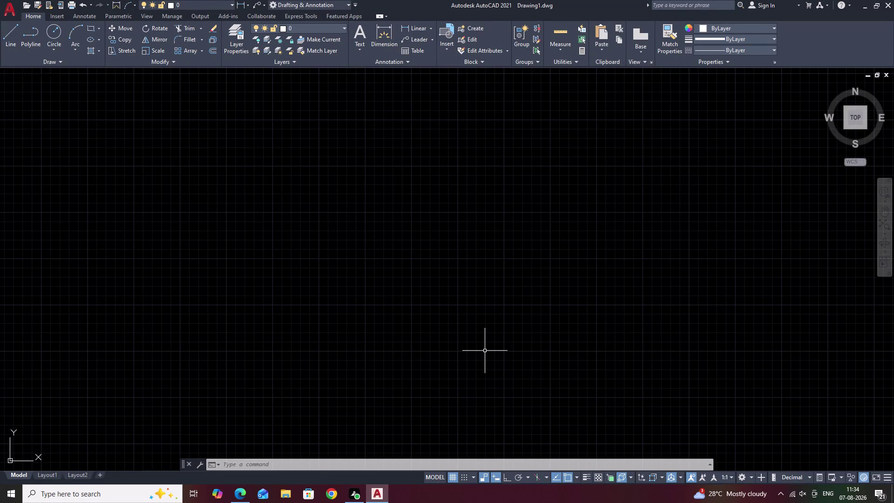
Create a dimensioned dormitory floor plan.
In Drawing Units, set Length Type to Decimal with precision 0, after briefly trying Engineering.
text(UN)
key(space)
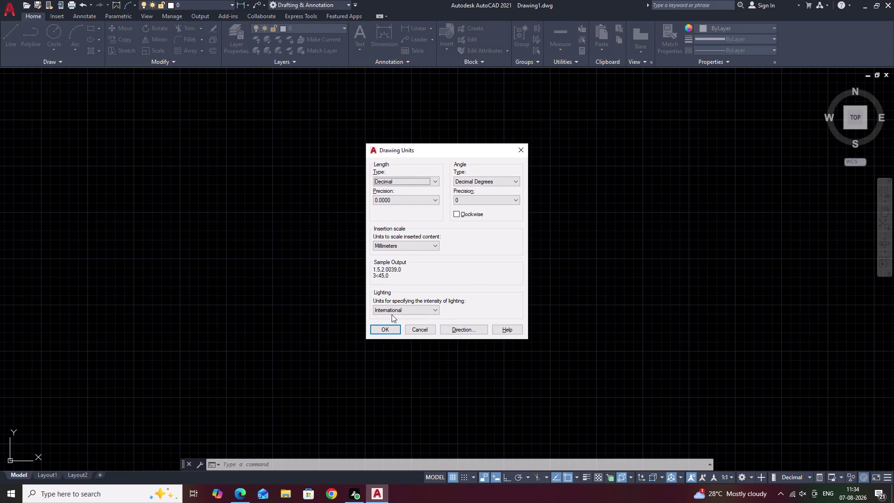
click(426, 200)
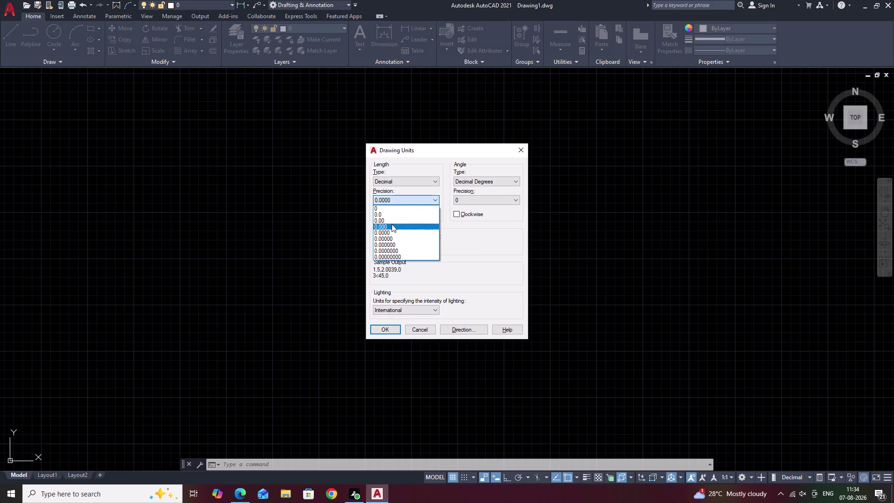
click(386, 184)
click(390, 184)
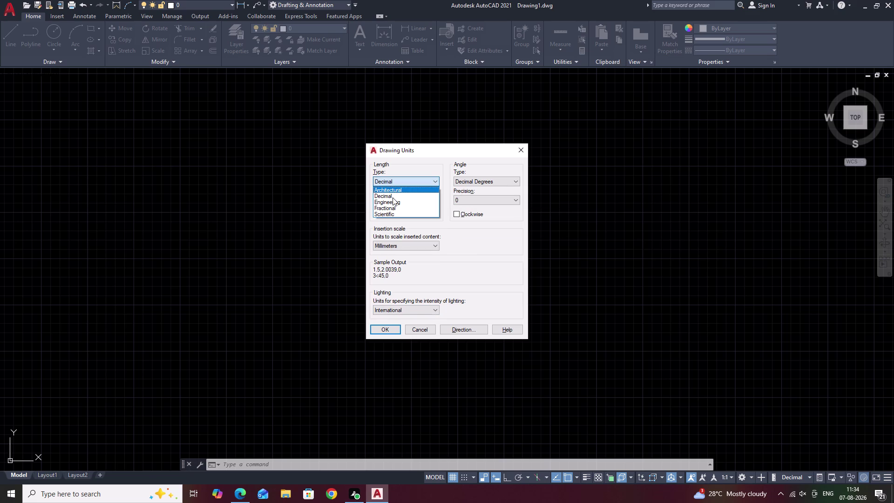
click(393, 203)
click(394, 201)
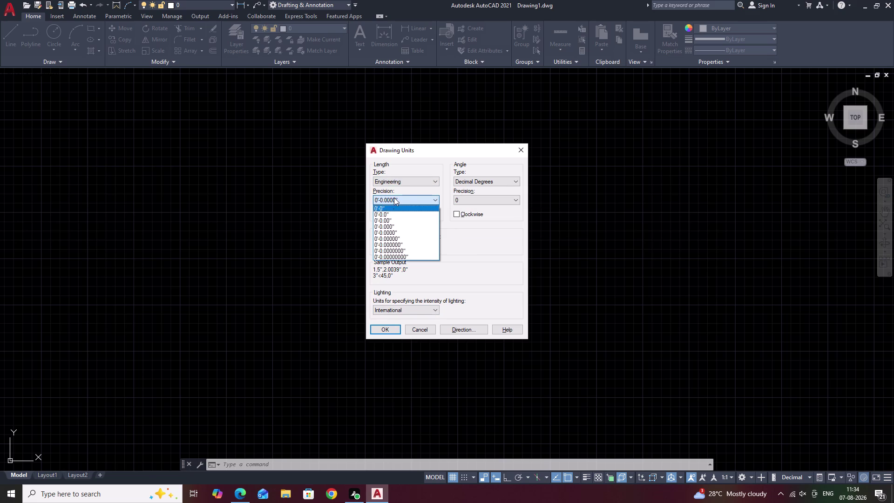
click(398, 182)
click(399, 183)
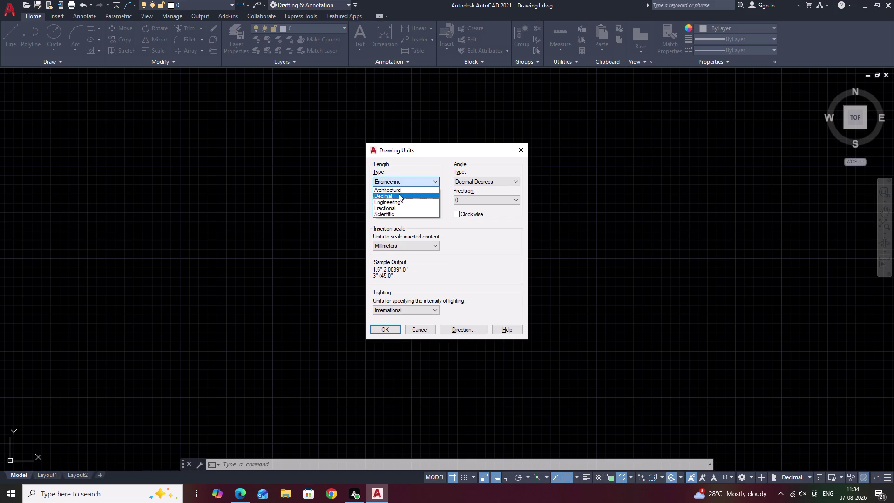
click(398, 194)
click(398, 200)
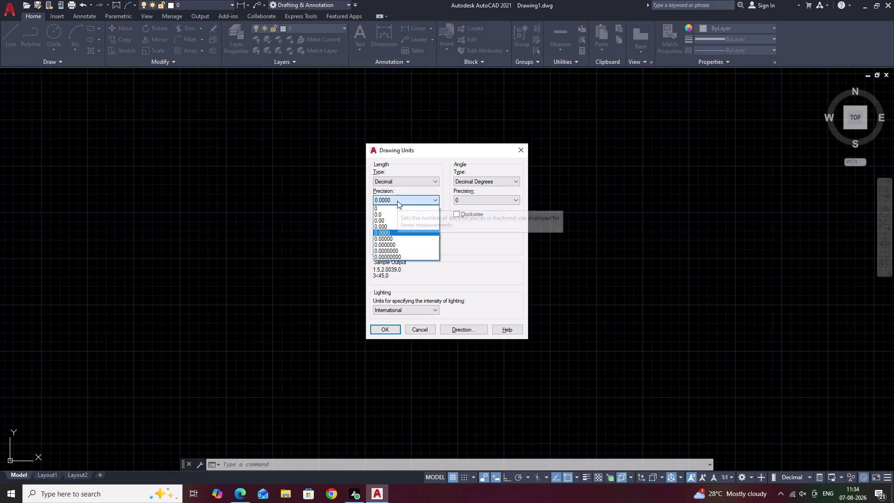
click(413, 206)
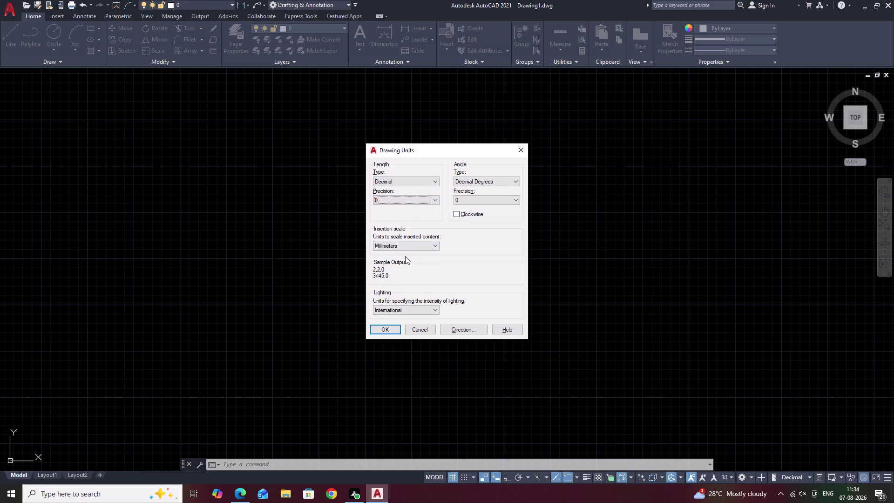
click(392, 327)
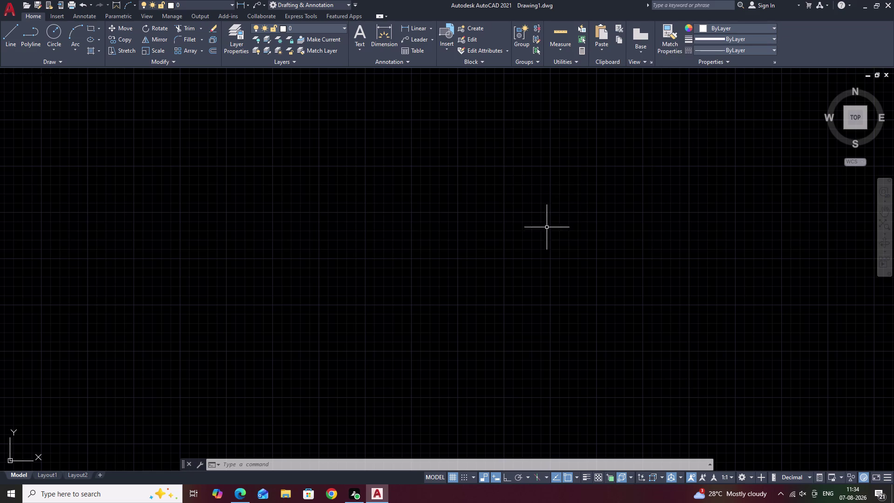
Modify the ISO-25 dimension style, setting primary units precision to 0.
text(D)
key(space)
click(538, 224)
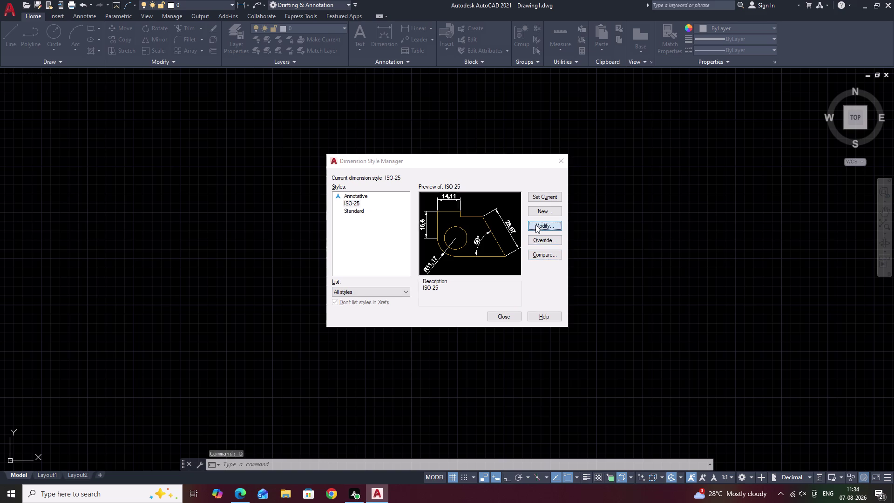
click(389, 176)
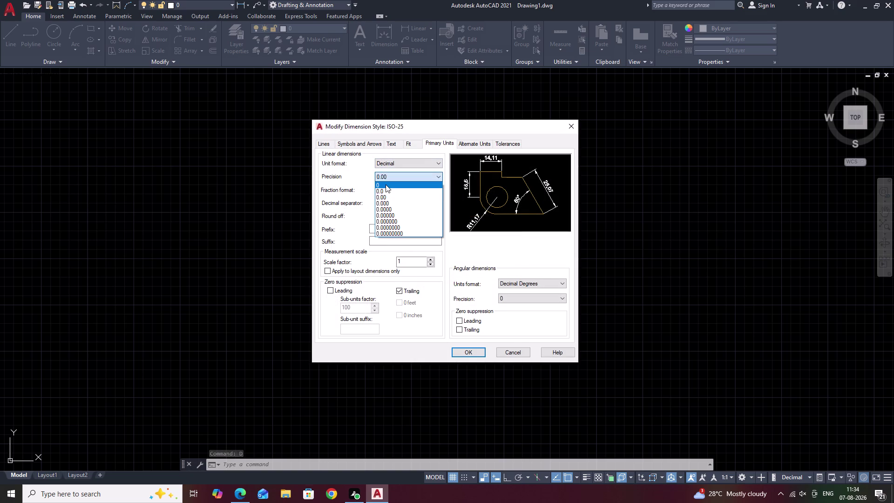
click(386, 185)
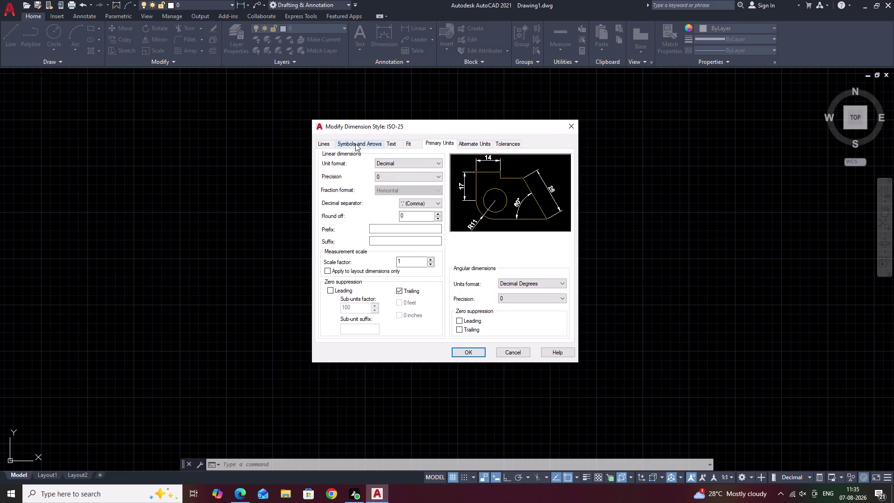
Set the ISO-25 arrow size to 10.
click(355, 143)
drag(343, 233, 305, 237)
drag(347, 238, 321, 241)
key(BackSpace)
text(1)
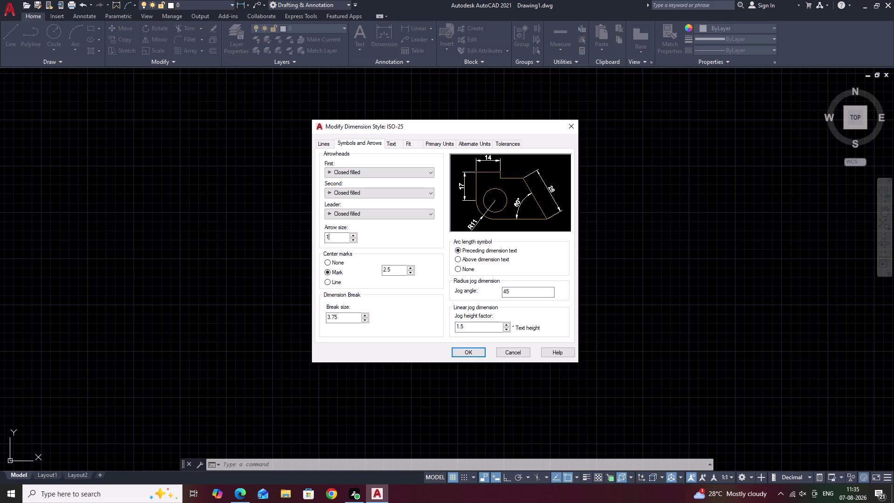
text(0)
Set the text height to 10, confirm, and close the Dimension Style Manager.
click(402, 145)
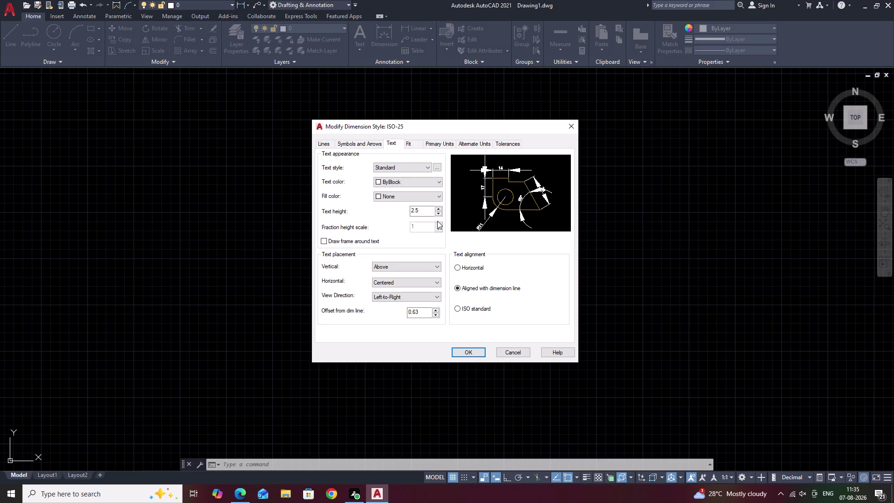
drag(431, 215, 426, 211)
drag(421, 209, 405, 211)
key(BackSpace)
text(10)
click(466, 351)
click(502, 319)
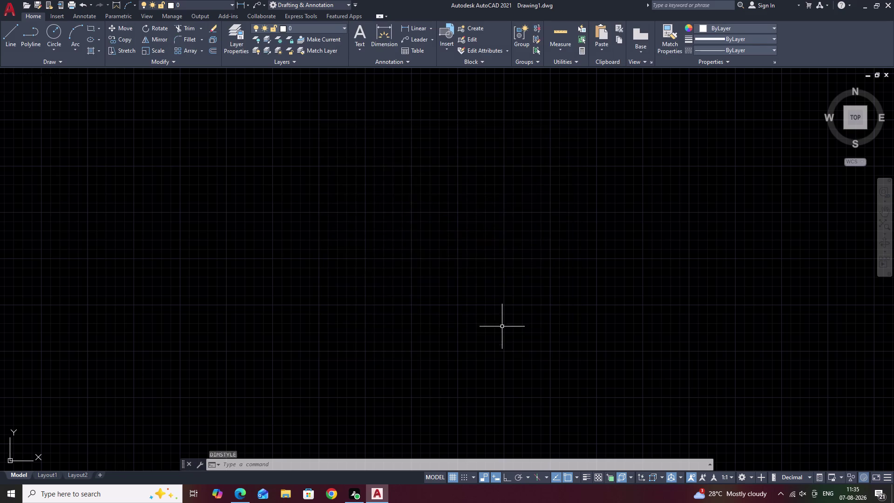
Draw a 15720-long horizontal line with Ortho on (F8).
scroll(down, 3)
middle_drag(437, 331, 573, 356)
middle_drag(578, 337, 382, 358)
middle_drag(663, 322, 478, 325)
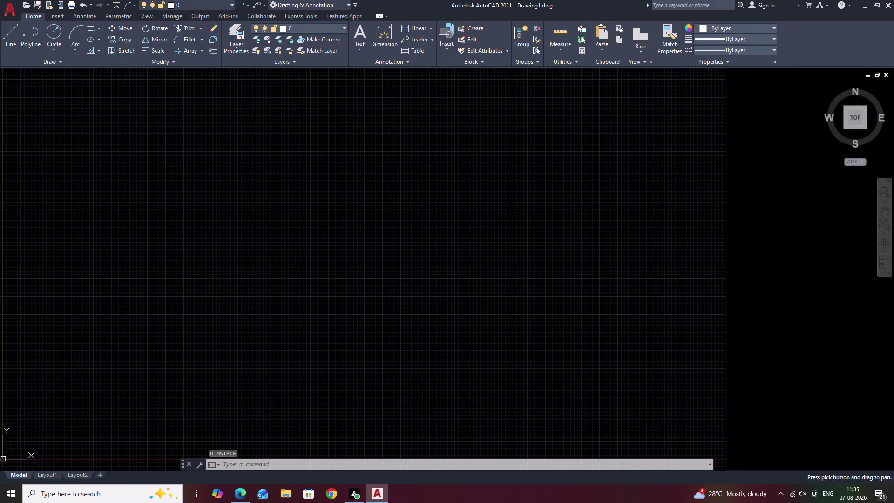
text(L)
key(space)
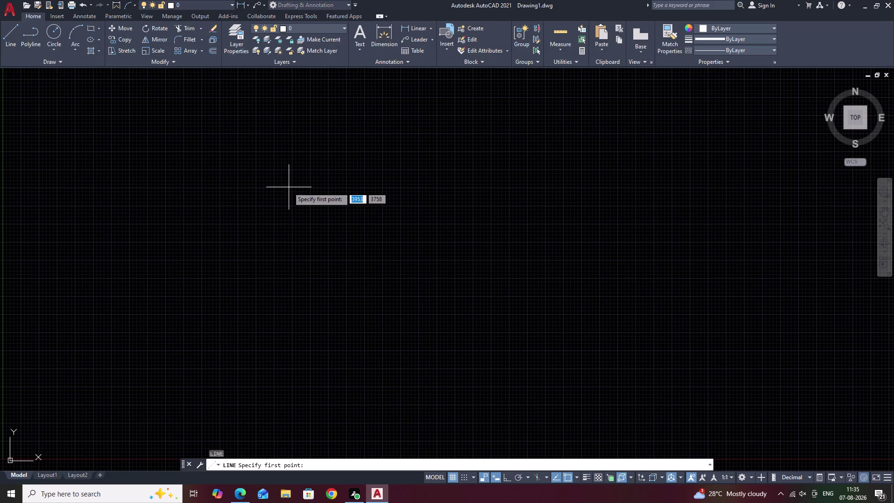
click(292, 169)
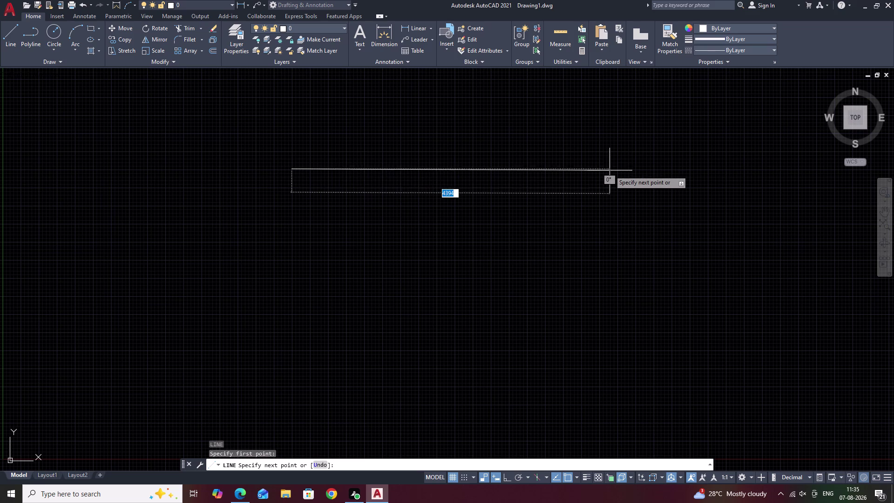
key(F8)
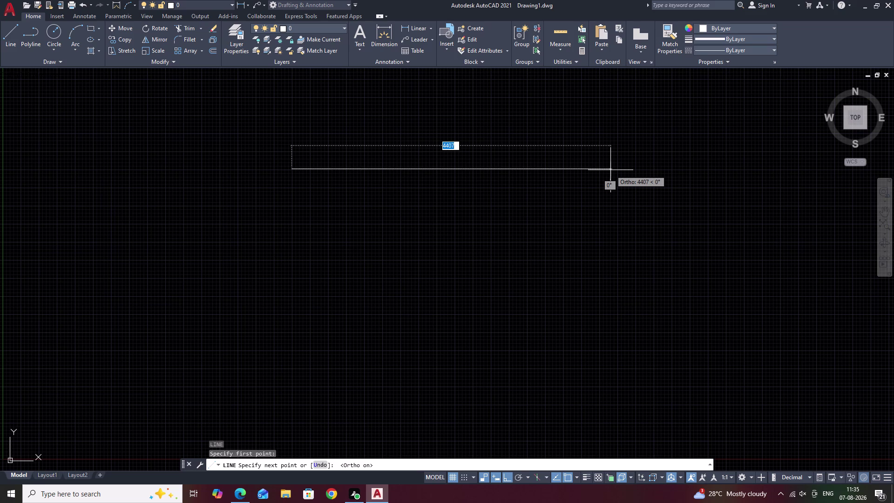
key(1)
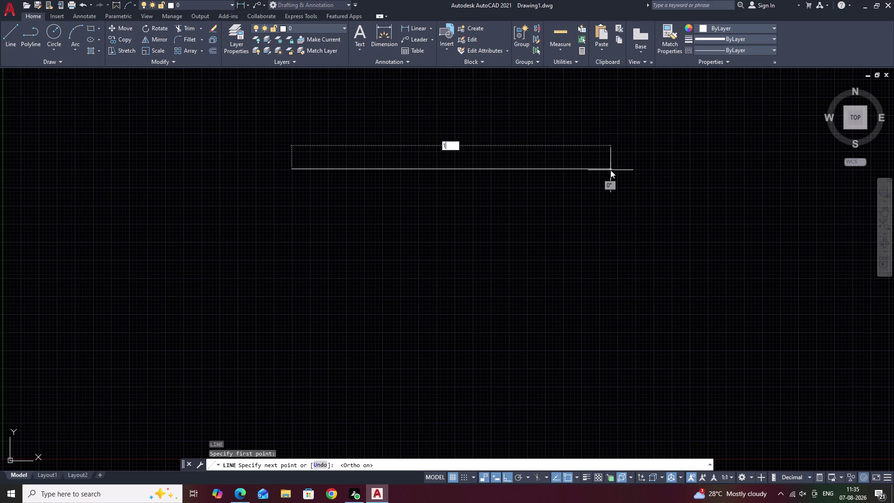
text(57)
text(20)
key(space)
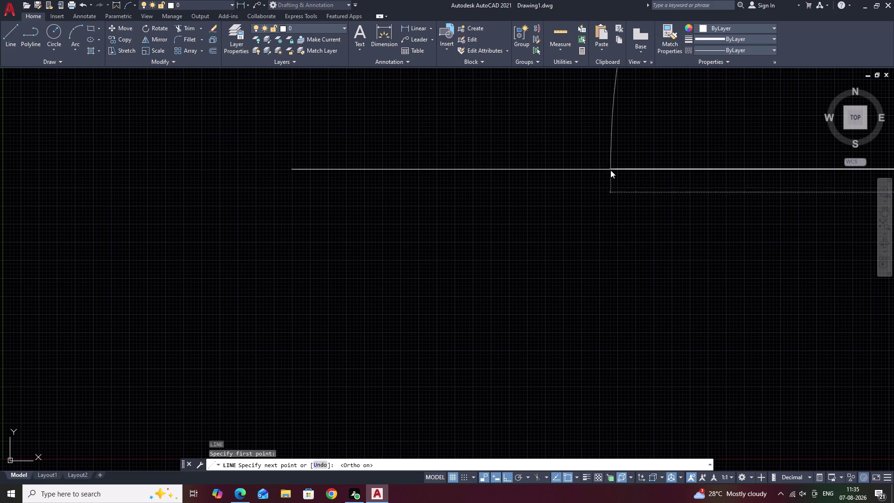
scroll(down, 3)
scroll(down, 3)
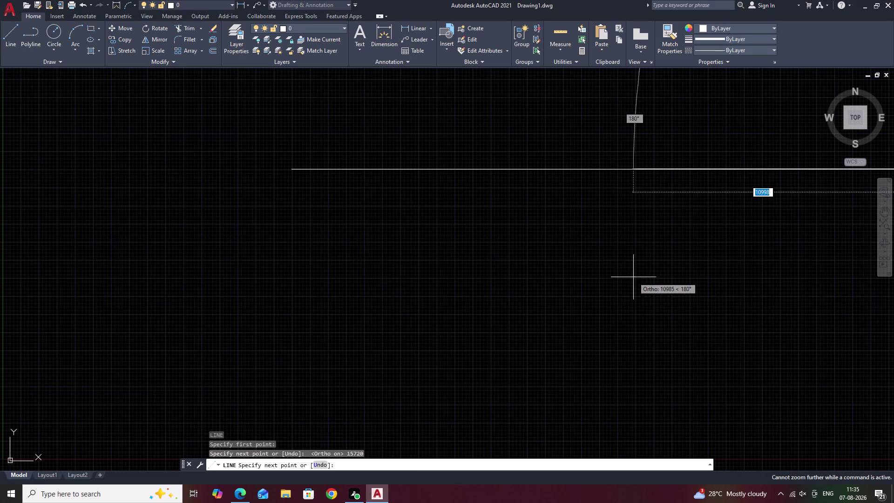
scroll(down, 3)
key(Escape)
Select the line and start moving it with M, then cancel the move.
scroll(down, 3)
middle_drag(630, 260, 499, 259)
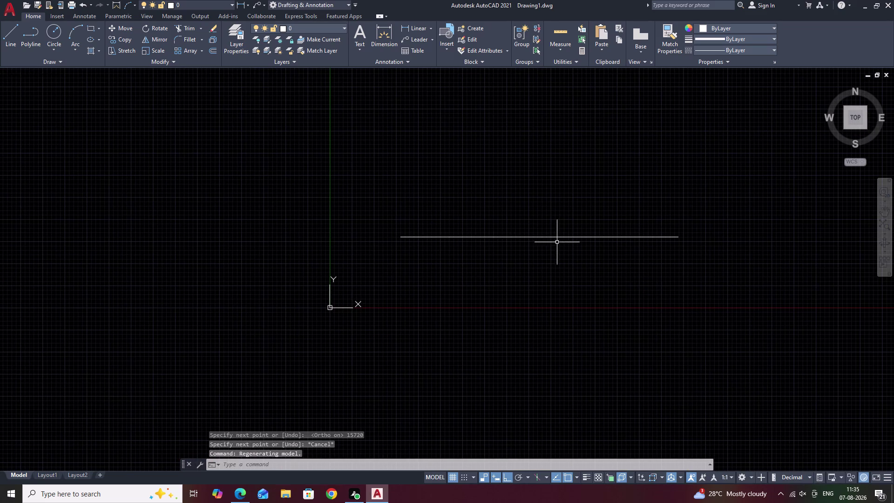
click(556, 236)
text(M)
key(space)
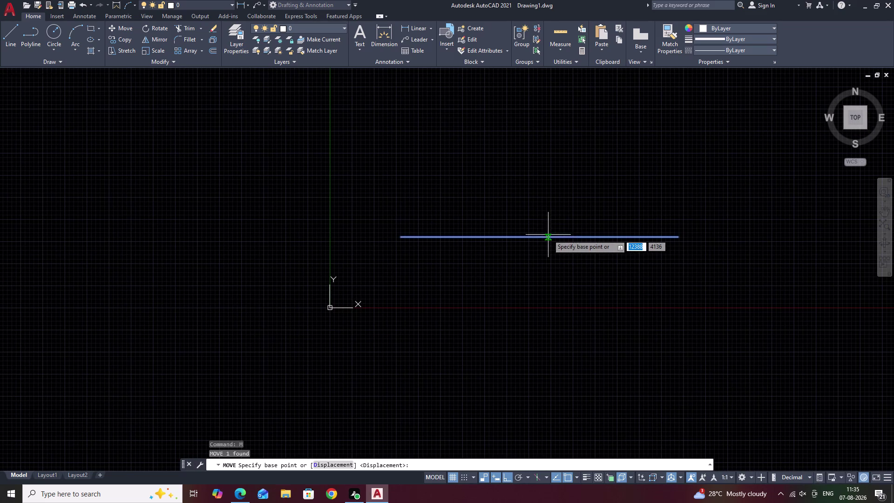
click(542, 236)
scroll(down, 3)
middle_drag(580, 158, 446, 293)
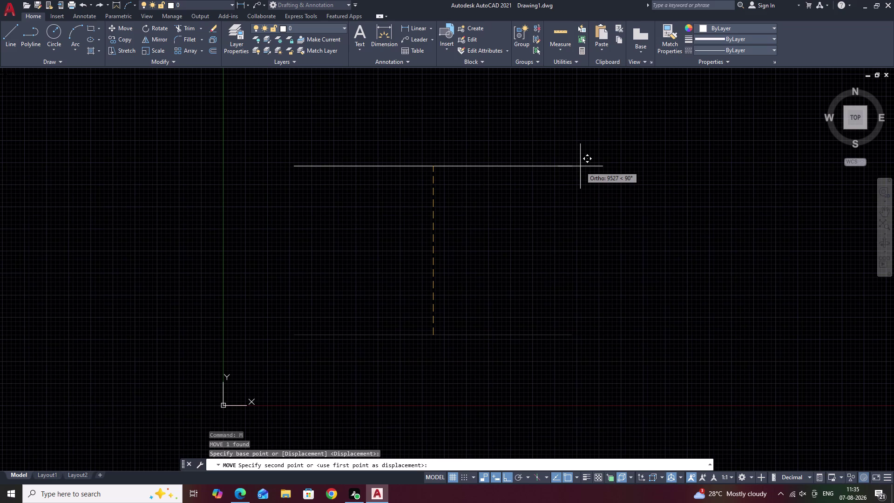
key(F8)
middle_drag(622, 161, 527, 302)
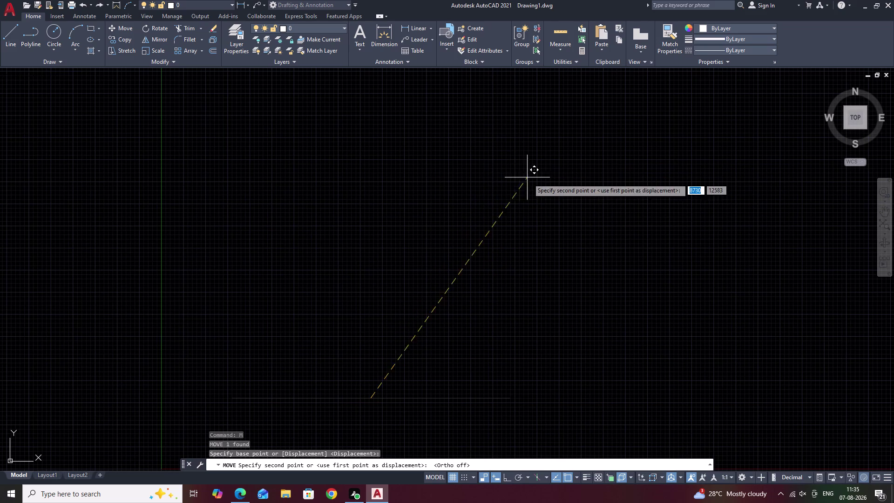
click(494, 159)
key(Escape)
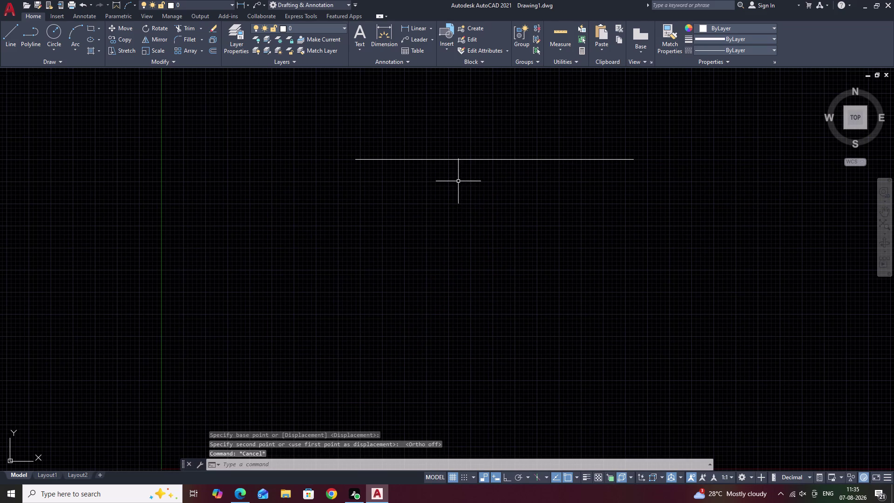
Pan and zoom the view around the wall line.
middle_drag(458, 182, 503, 221)
scroll(up, 3)
middle_drag(346, 211, 502, 217)
scroll(down, 3)
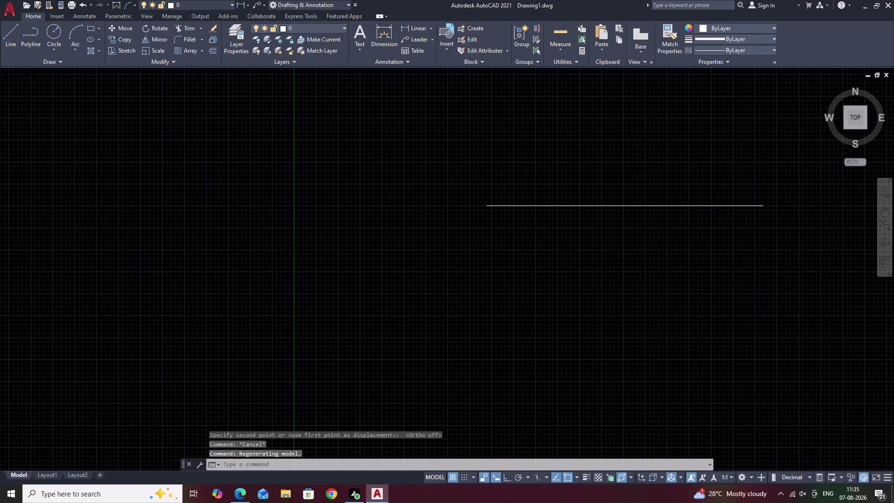
middle_drag(556, 240, 396, 237)
scroll(up, 3)
middle_drag(393, 235, 459, 209)
middle_click(416, 216)
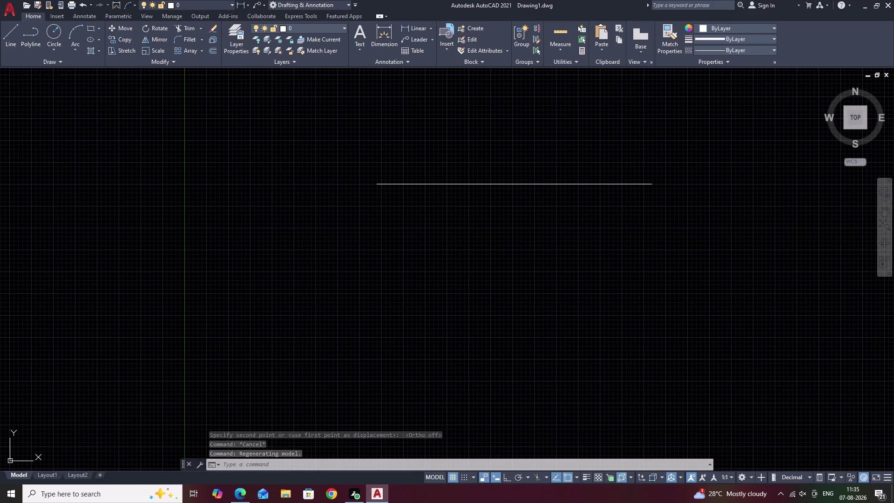
Start a line at the wall's left end and draw the 7587 vertical left side with Ortho.
key(l)
key(space)
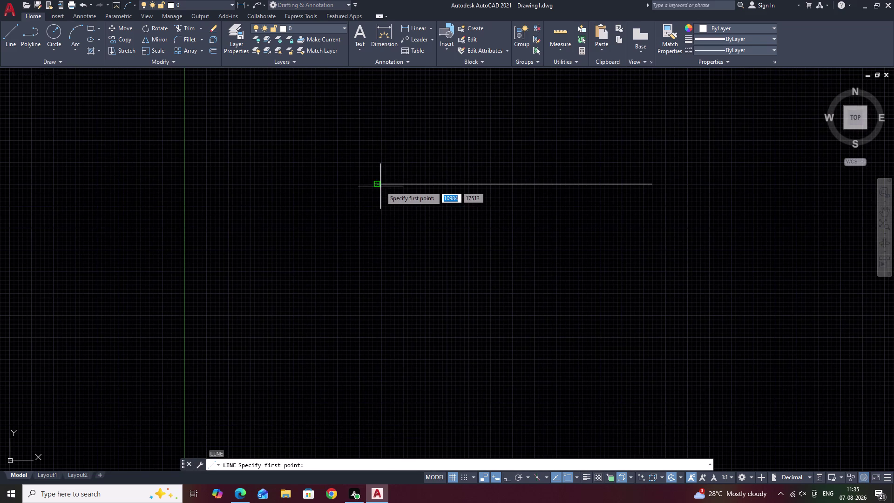
click(379, 185)
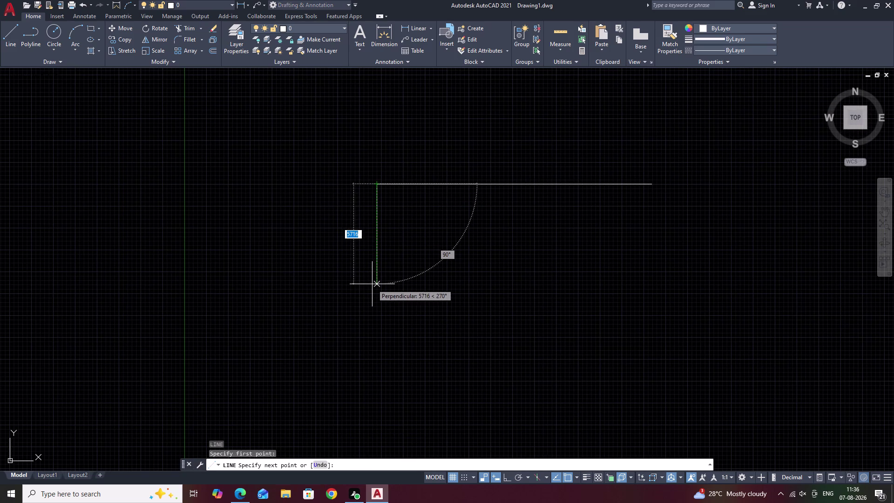
key(F8)
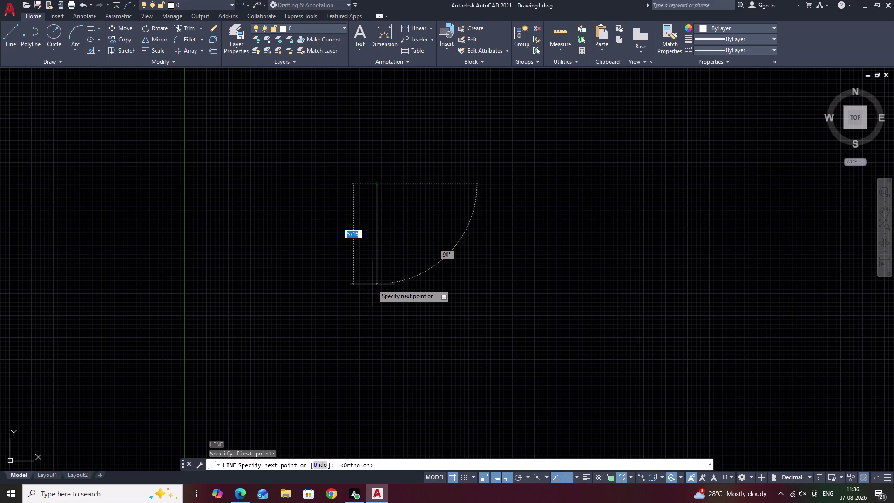
text(75)
key(8)
key(7)
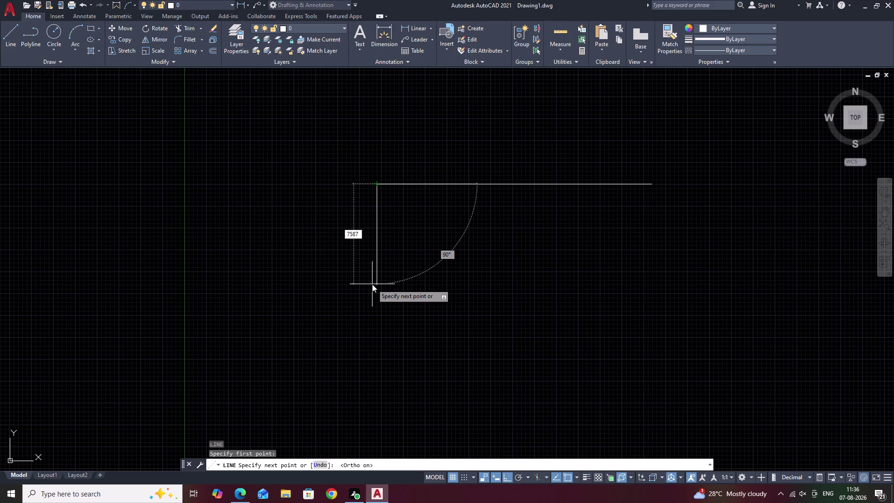
key(space)
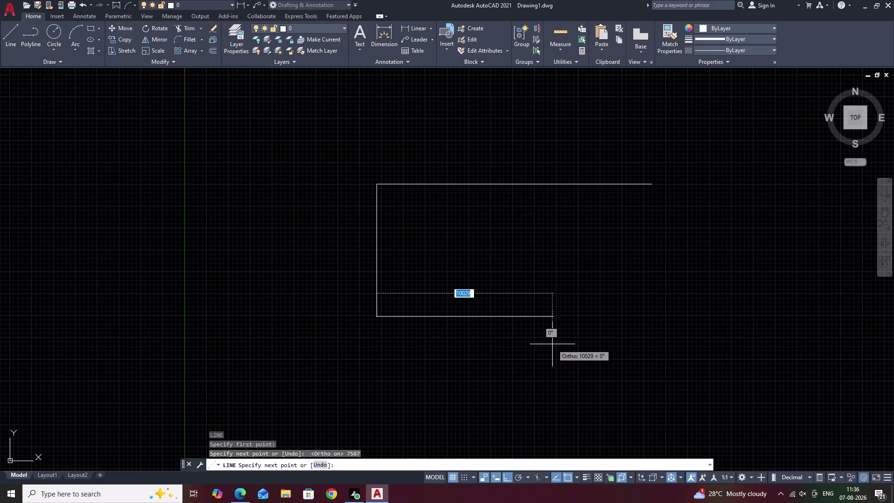
Draw the 15720 bottom side and close the rectangle with its right side.
text(1)
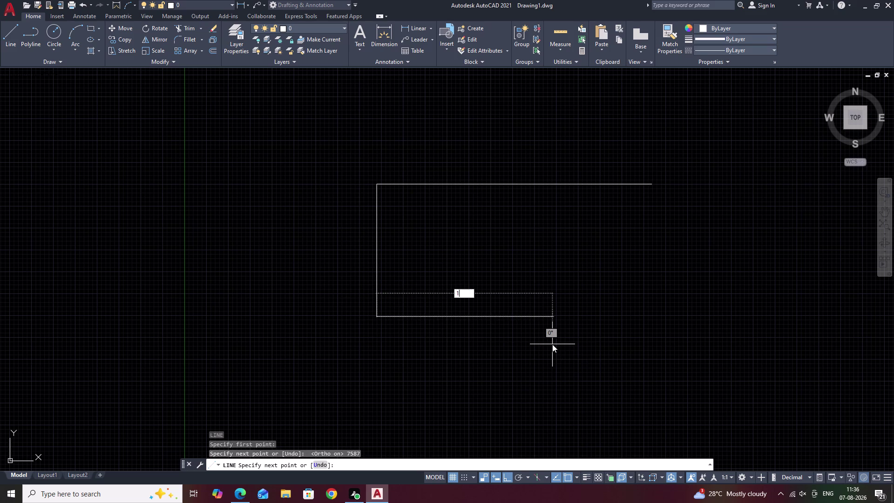
text(5)
text(720)
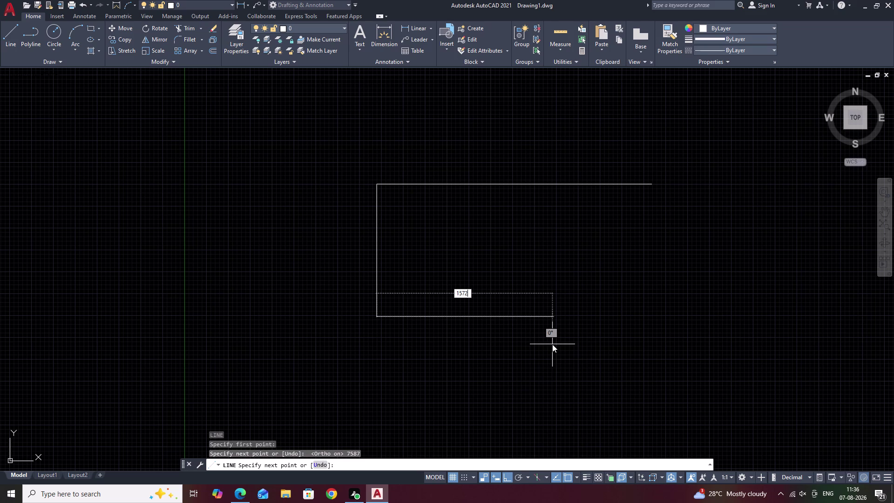
key(space)
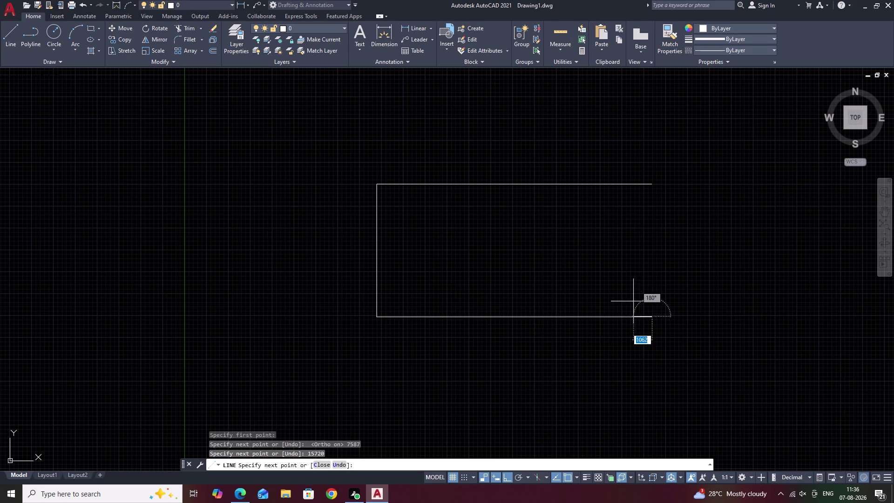
click(652, 185)
key(Escape)
scroll(down, 3)
middle_drag(522, 233, 484, 247)
scroll(up, 3)
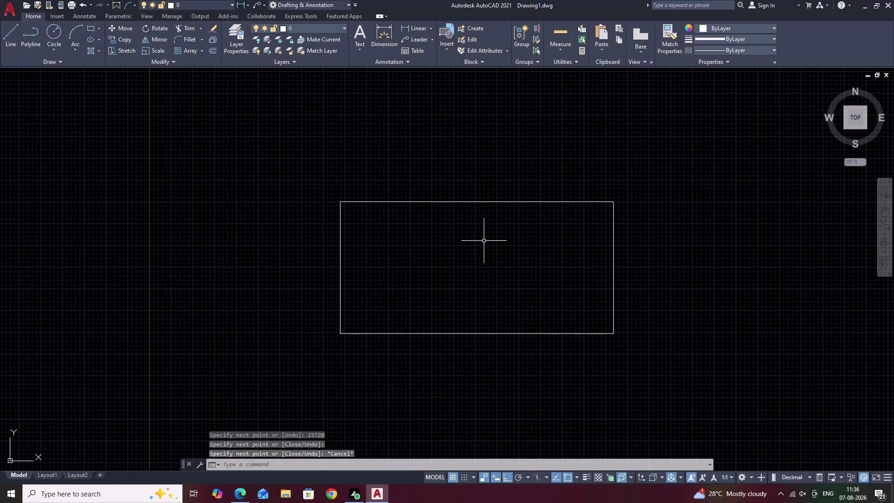
middle_drag(484, 250, 490, 240)
Start a 600 offset on the top line, then cancel it.
key(o)
key(space)
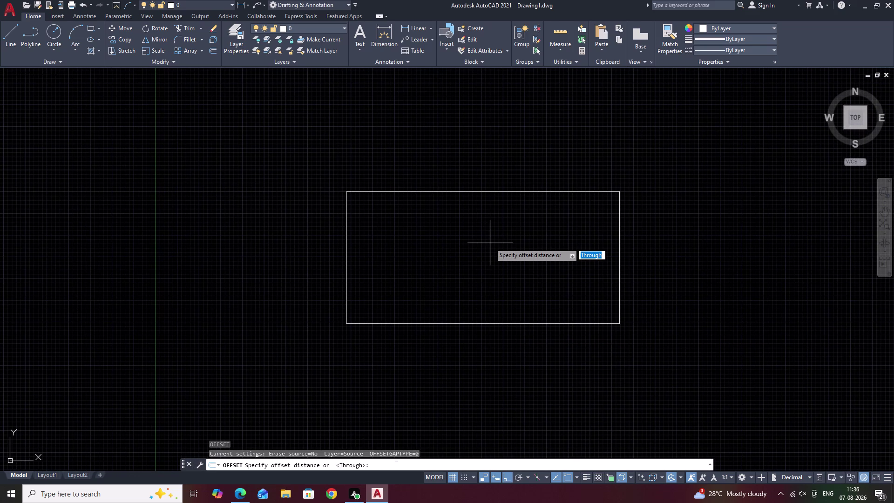
text(600)
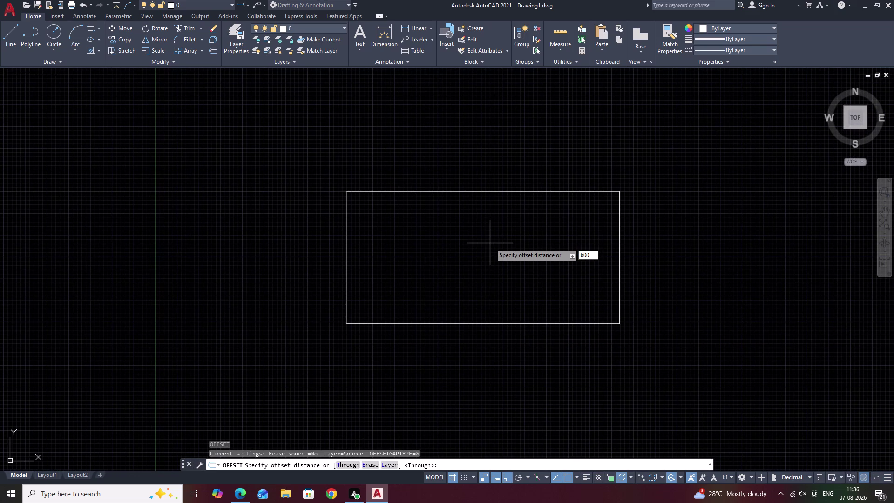
key(space)
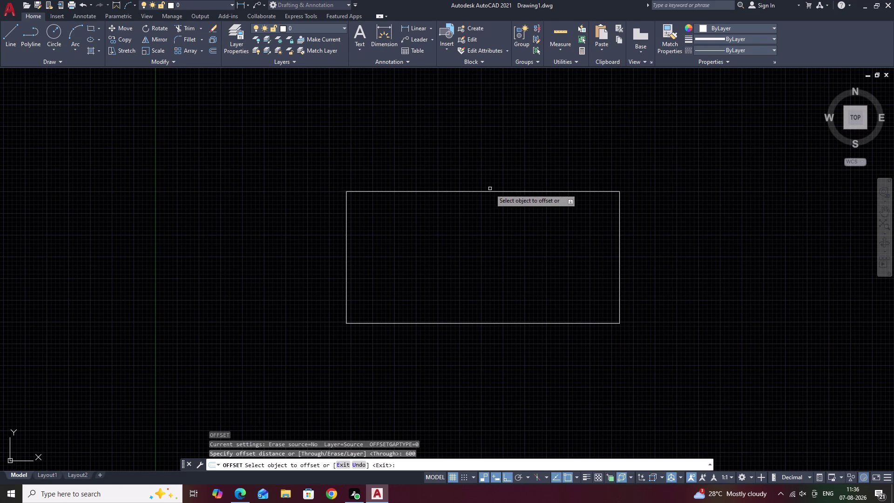
click(490, 192)
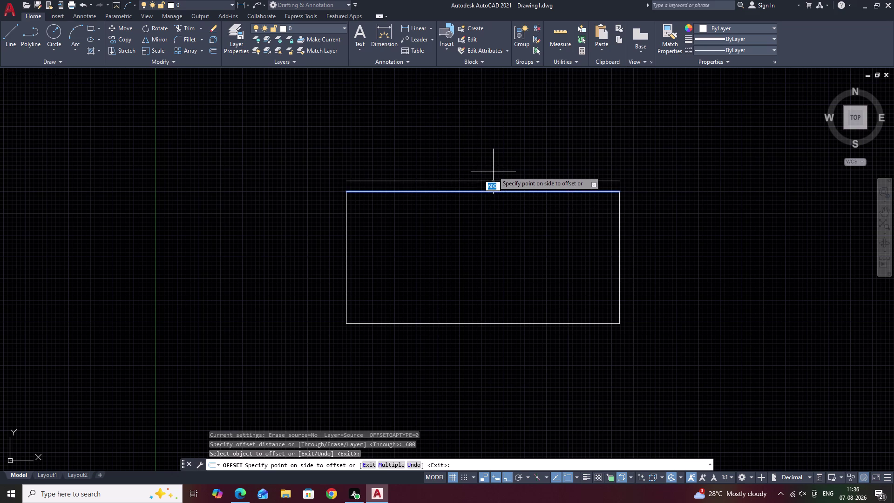
key(Escape)
Select the four rectangle lines and try grouping them, cancelling the duplicate group.
drag(587, 163, 564, 391)
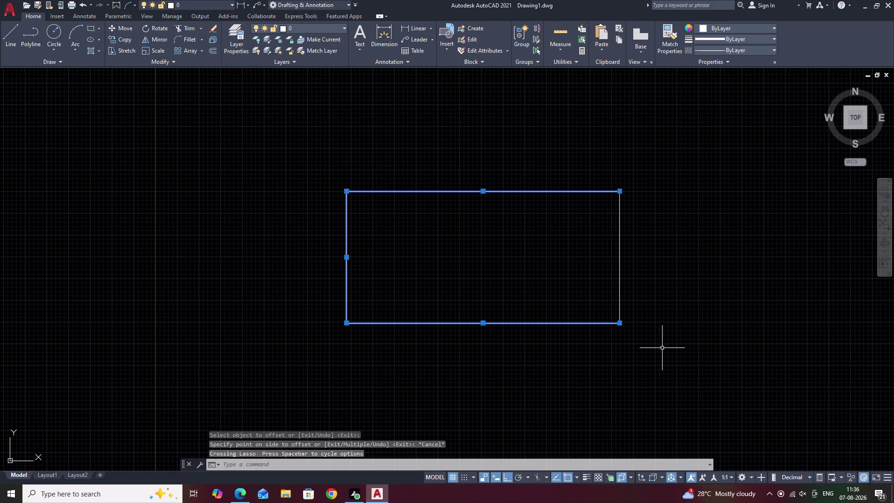
drag(652, 152, 633, 382)
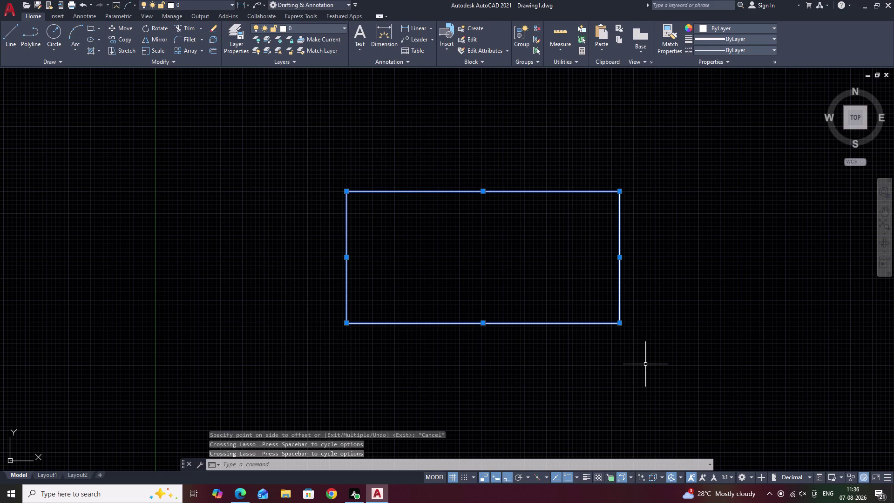
text(G)
key(space)
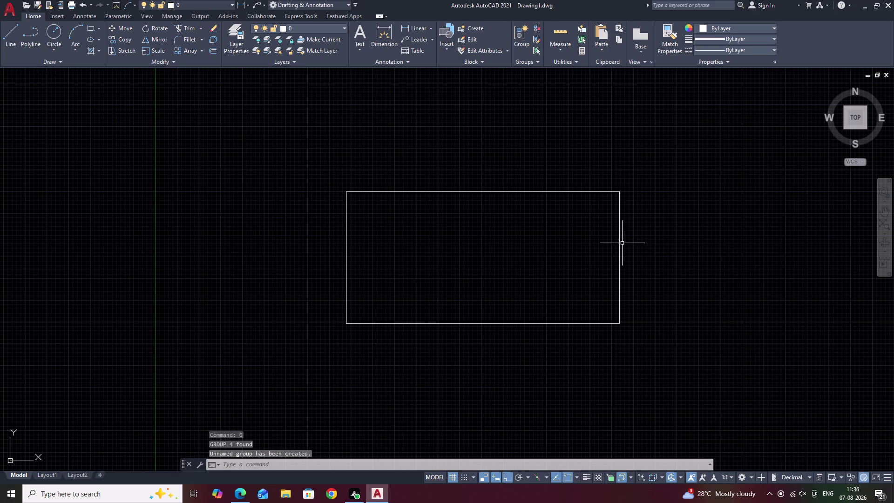
drag(646, 191, 365, 317)
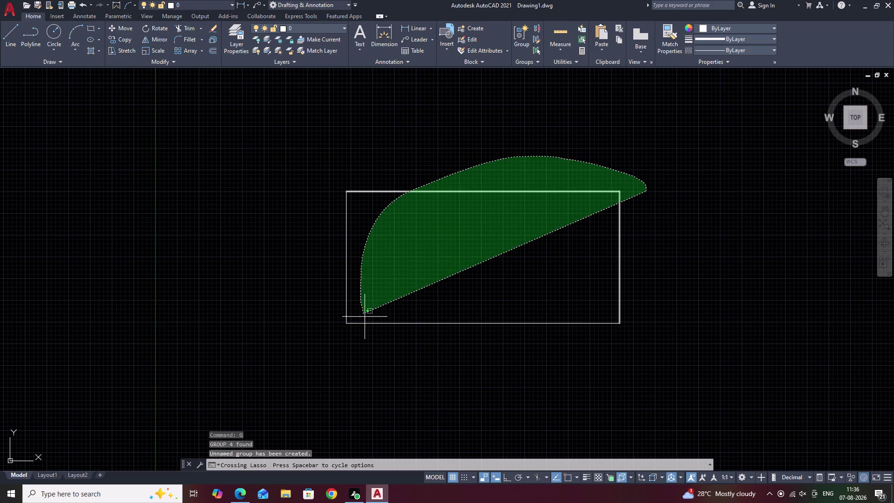
drag(365, 317, 409, 373)
drag(507, 152, 397, 365)
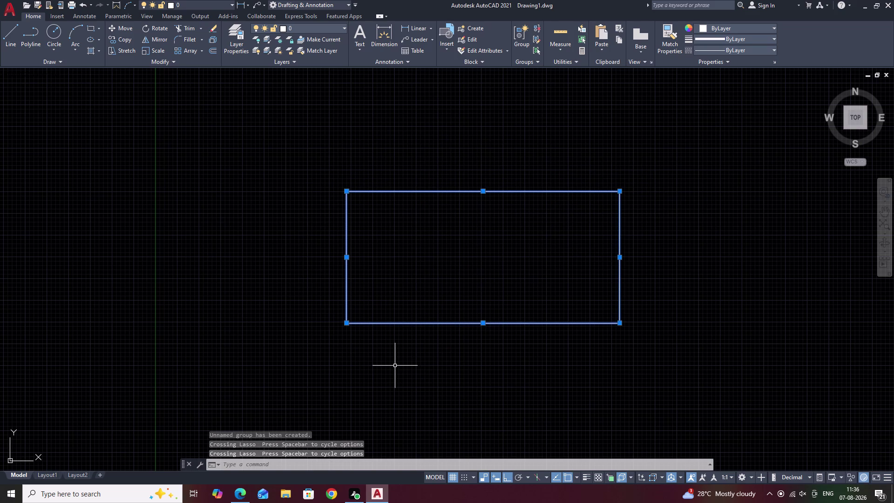
key(g)
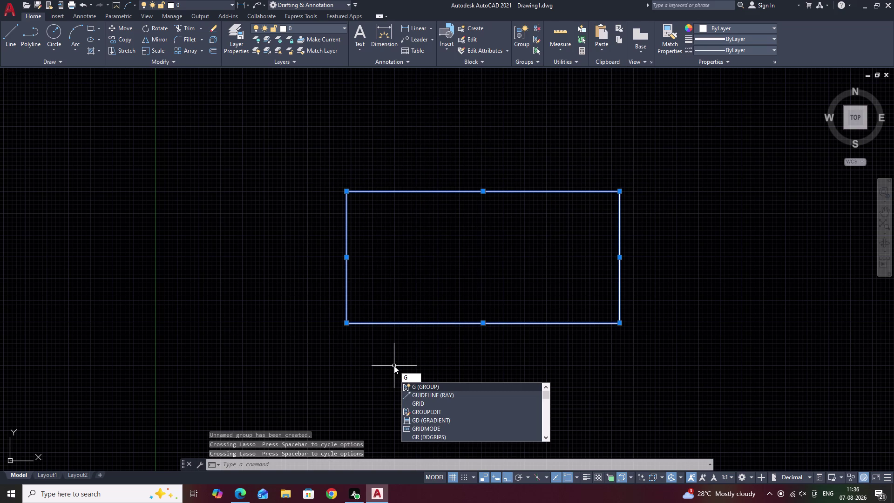
click(425, 387)
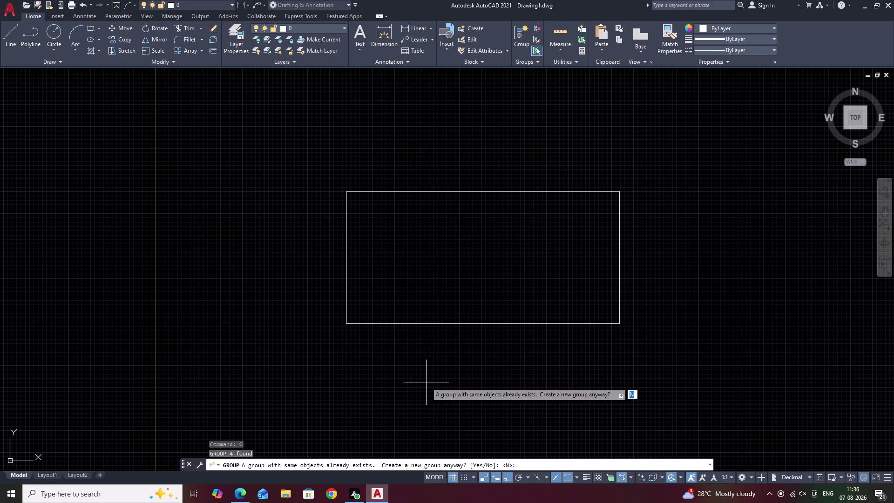
click(445, 324)
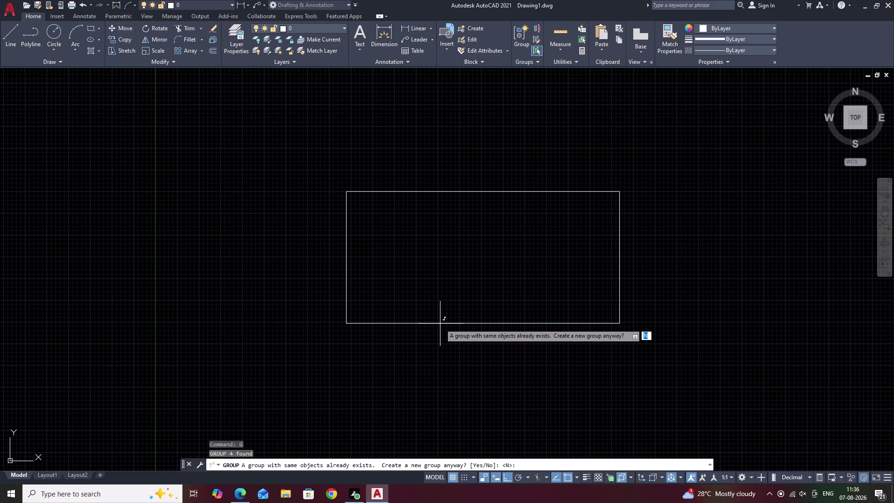
click(439, 324)
key(Escape)
click(436, 323)
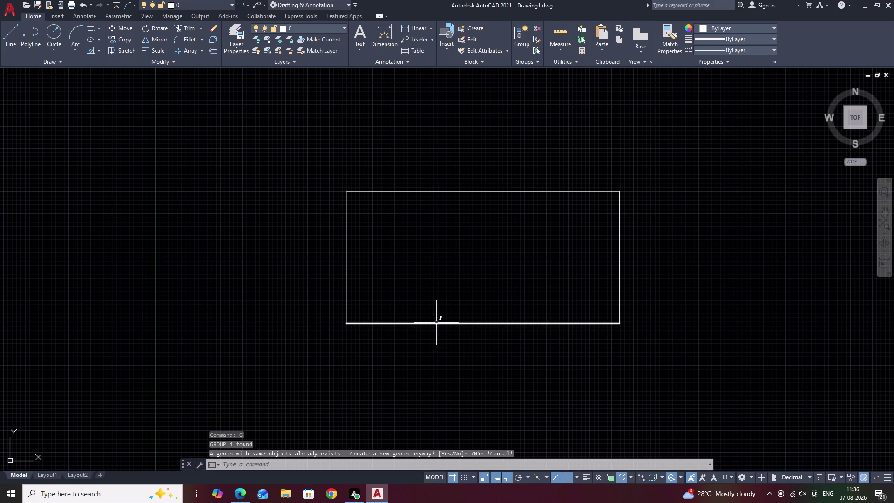
key(Escape)
Select all four lines and join them with J, then clear the selection.
drag(738, 157, 503, 387)
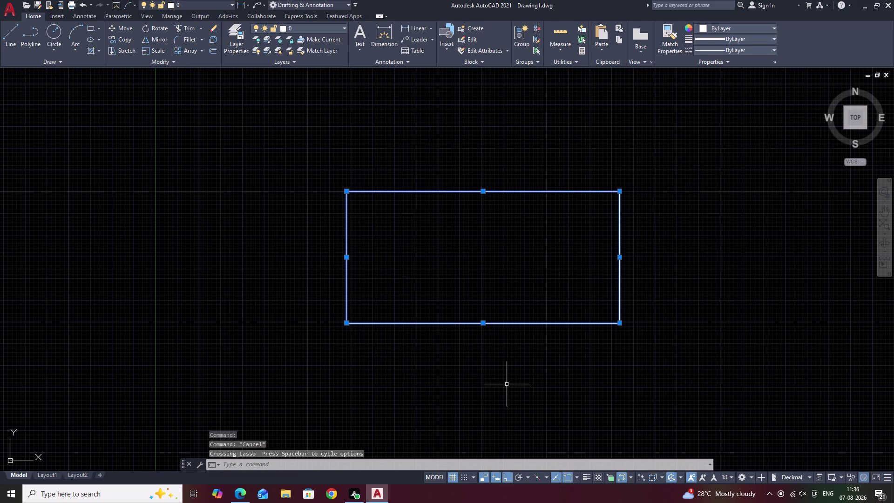
text(J)
key(space)
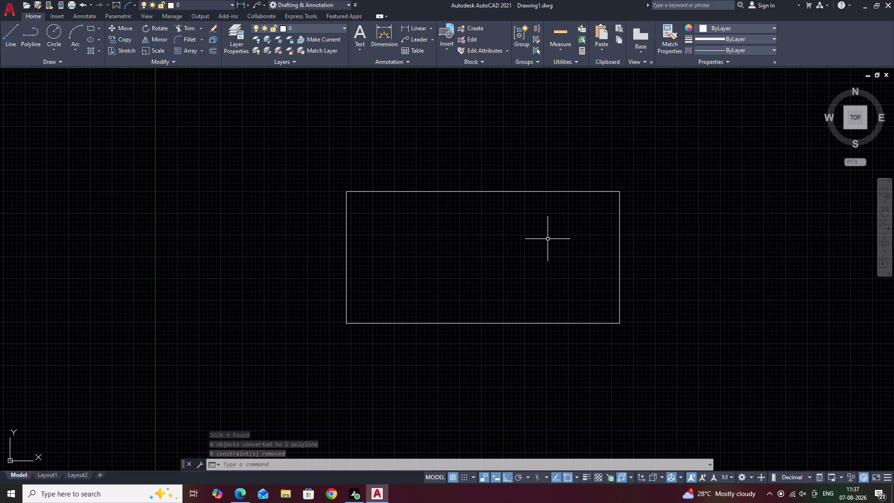
key(Escape)
key(Escape)
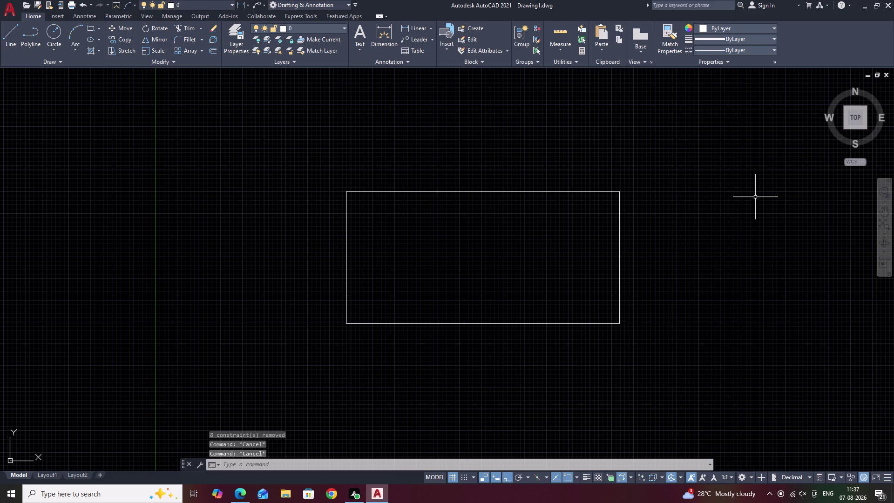
Start OFFSET with a 600 distance, correcting the mistyped characters.
key(o)
text(6)
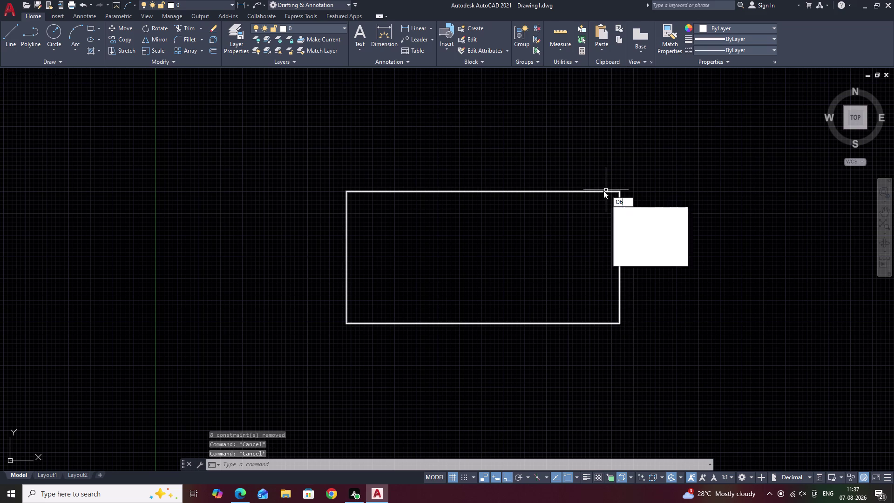
text(00)
key(BackSpace)
key(BackSpace)
key(BackSpace)
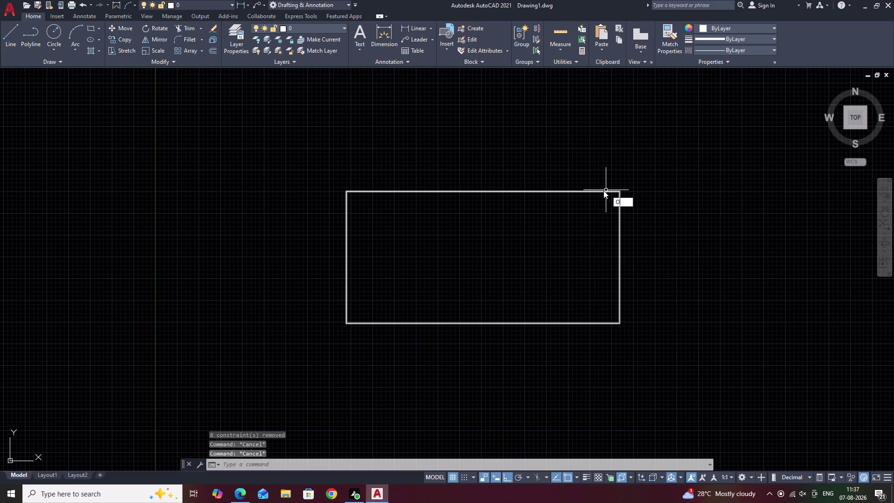
key(space)
text(600)
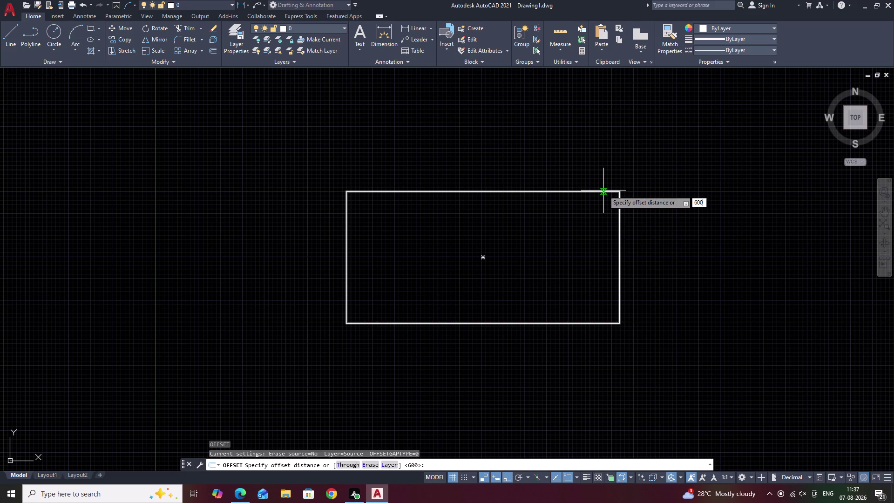
key(space)
Offset the polyline rectangle outward by 600 and pan toward the top-left wall corner.
click(536, 190)
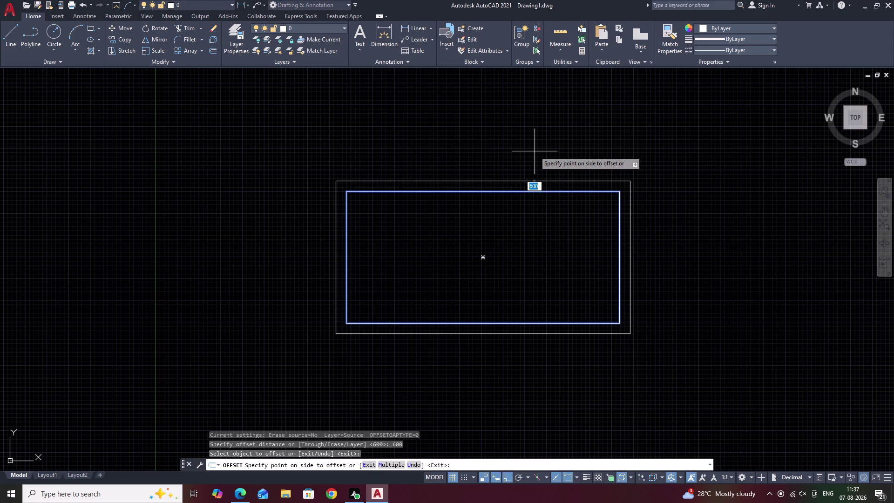
click(535, 151)
key(Escape)
middle_drag(492, 221, 556, 215)
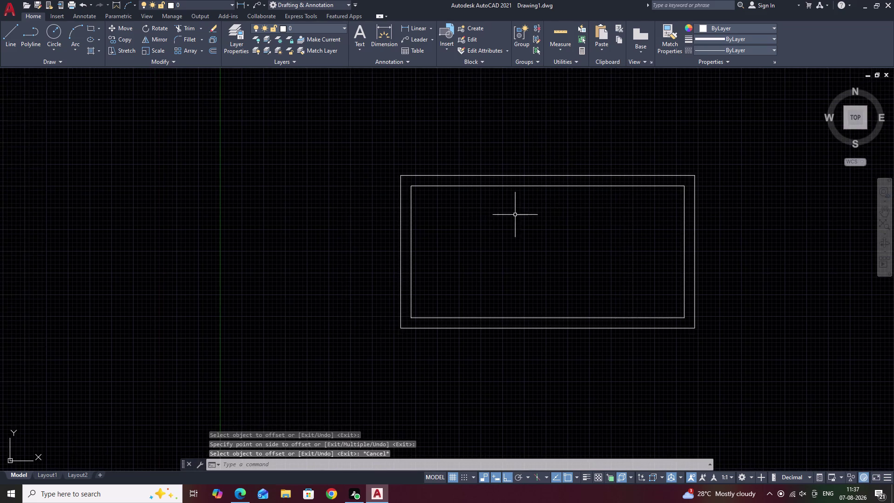
scroll(up, 3)
middle_drag(416, 198, 386, 201)
scroll(down, 3)
middle_drag(382, 203, 316, 198)
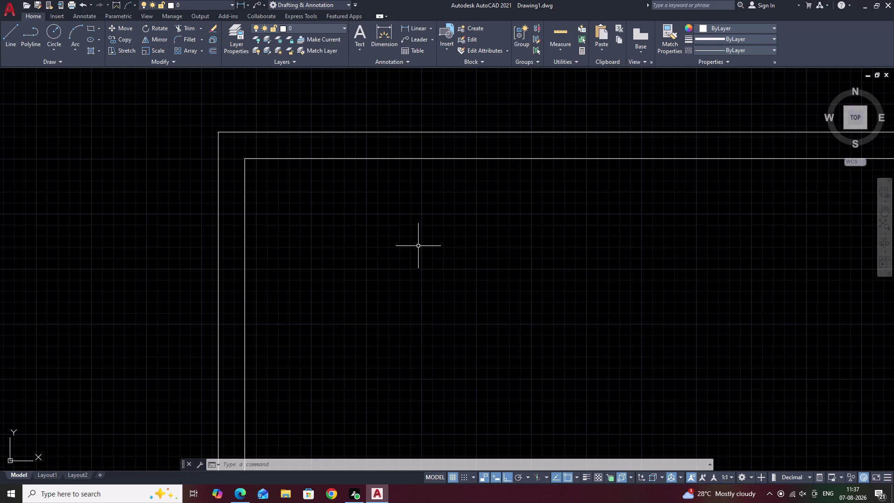
Explode the room's rectangle polyline into separate wall lines.
click(246, 205)
text(X)
key(space)
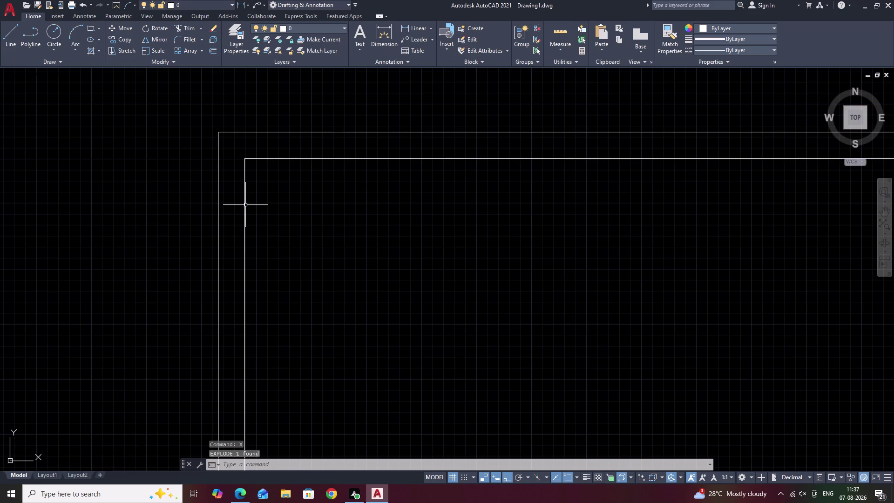
Offset the inner left wall line 230 units into the room.
text(O)
key(space)
text(23)
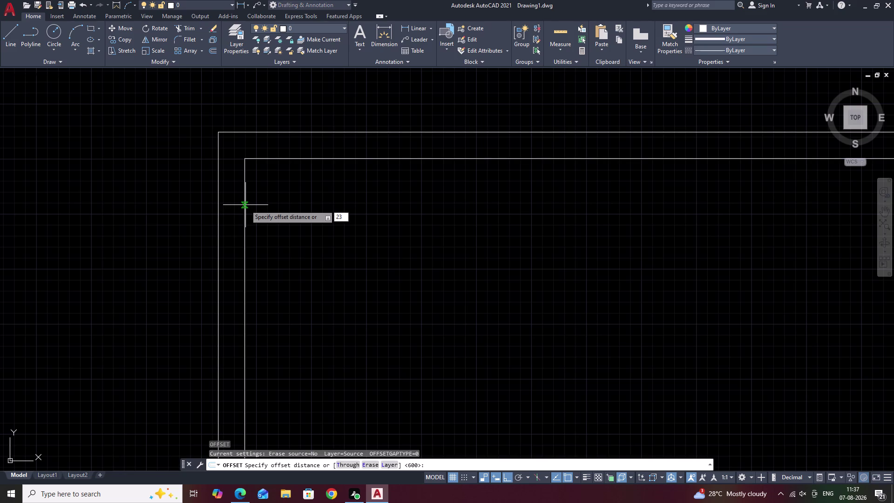
key(0)
key(space)
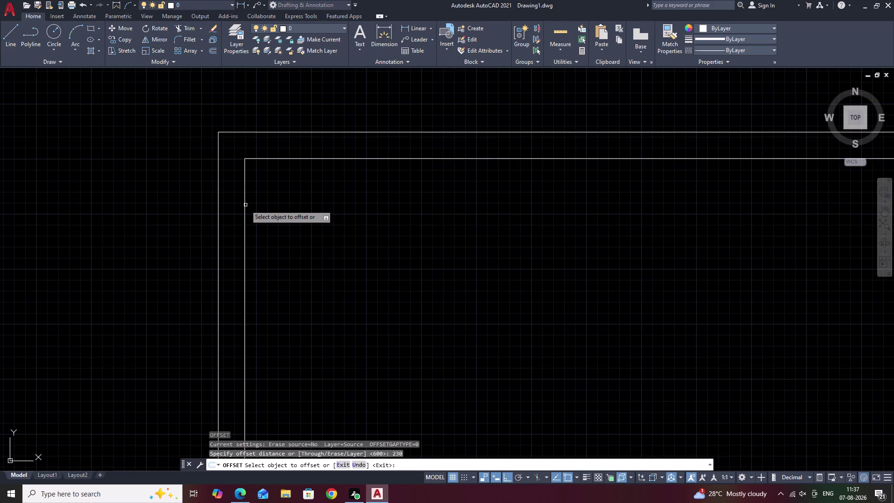
click(245, 207)
click(319, 213)
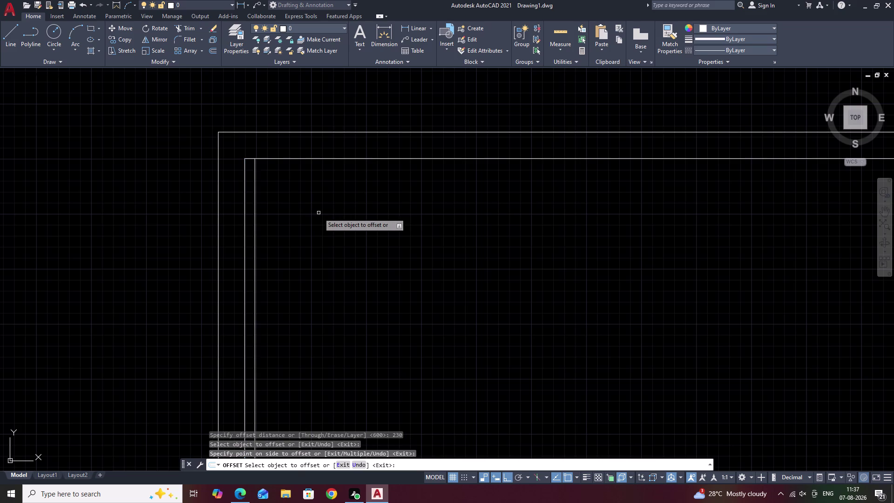
scroll(down, 3)
middle_drag(360, 230, 289, 231)
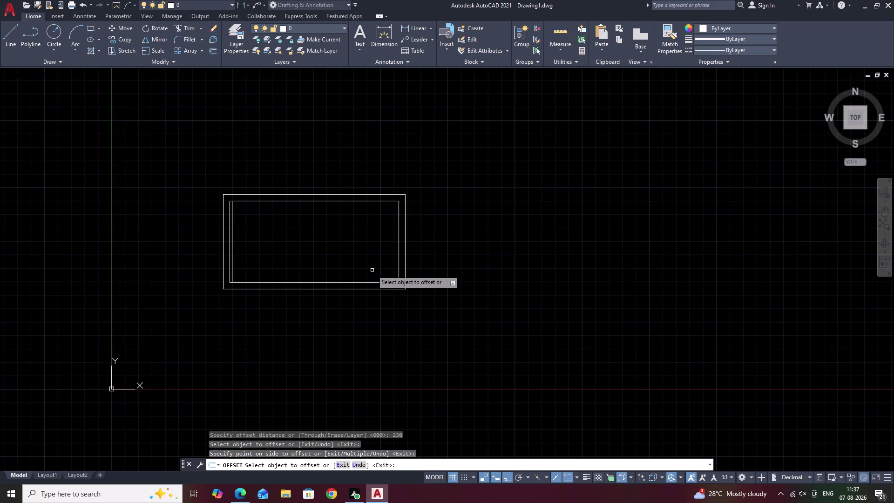
scroll(up, 3)
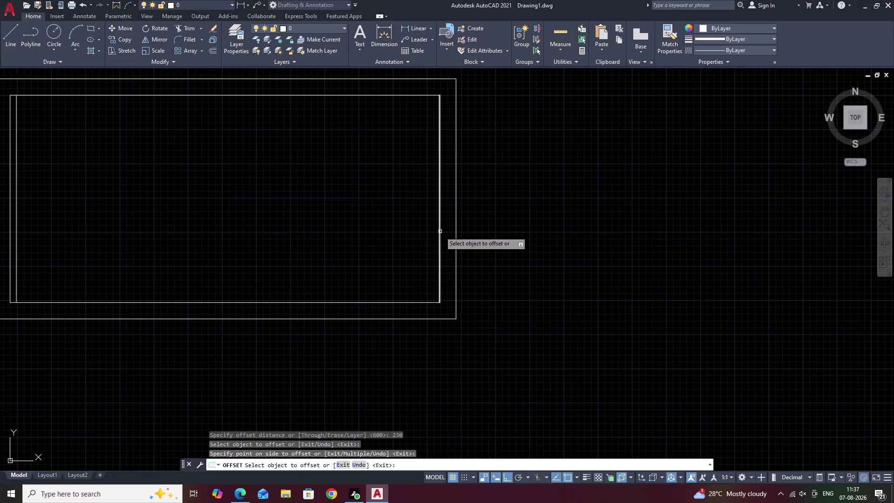
Offset the right and top inner wall lines 230 units inward.
click(440, 230)
click(344, 229)
middle_drag(264, 227, 467, 263)
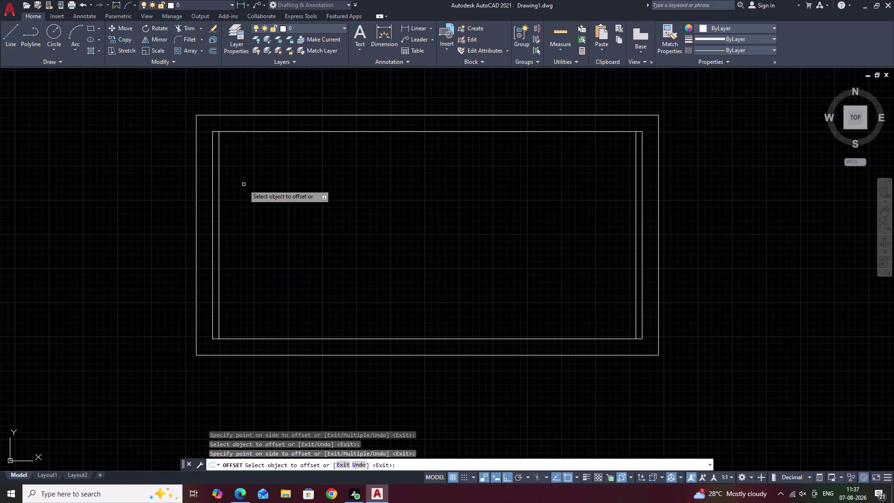
scroll(up, 3)
middle_drag(246, 184, 305, 218)
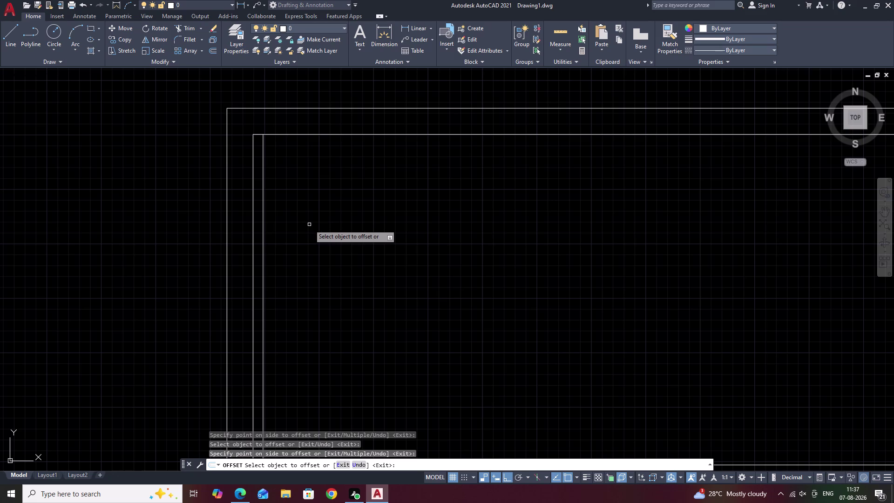
click(419, 134)
click(421, 184)
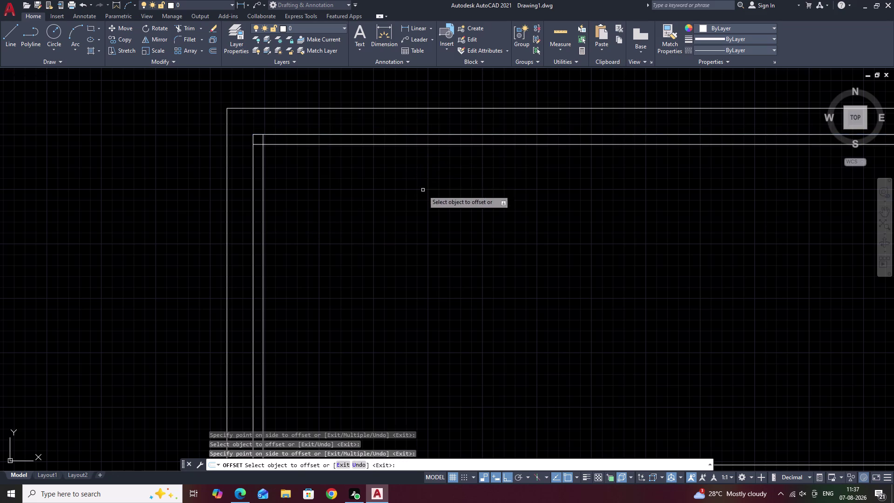
scroll(down, 3)
middle_drag(449, 267, 450, 207)
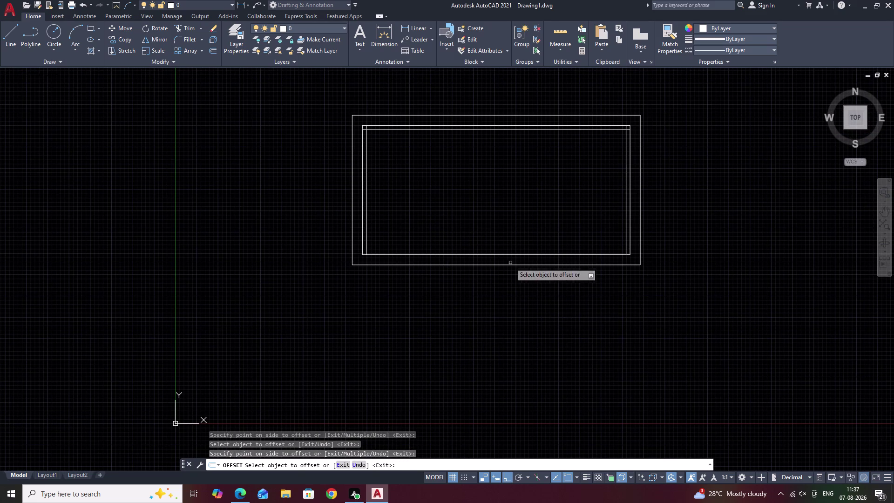
scroll(up, 3)
click(492, 255)
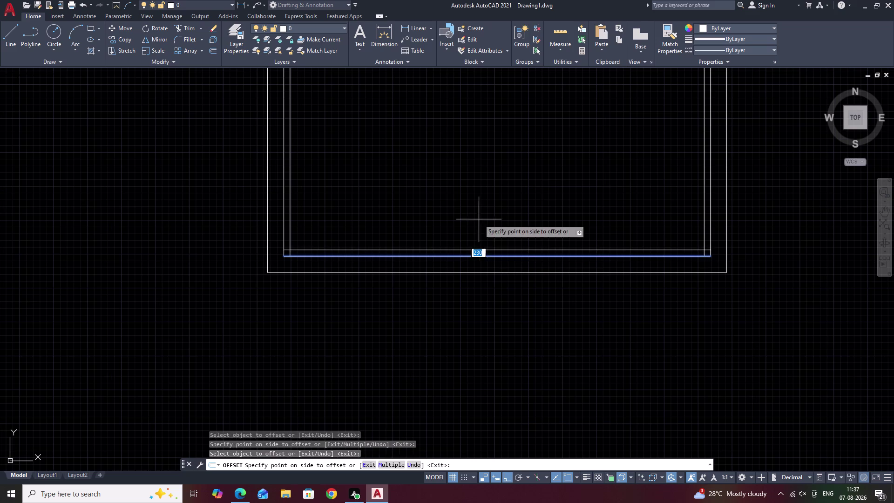
scroll(up, 3)
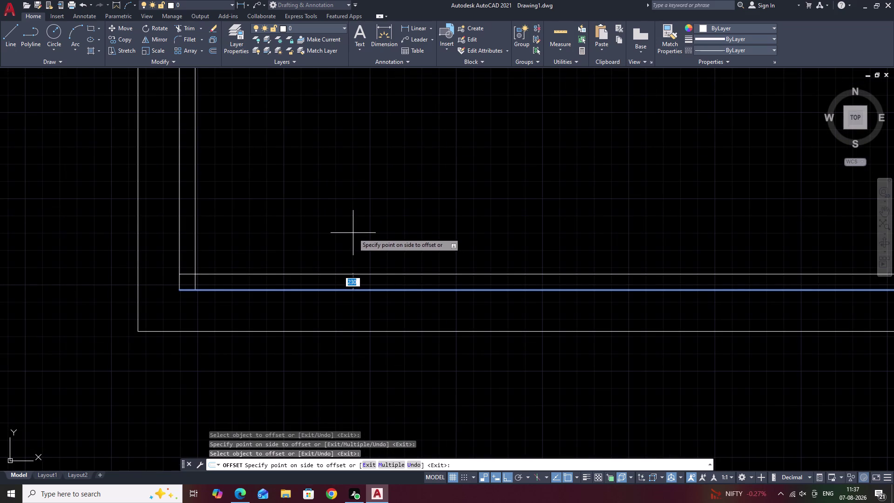
key(Escape)
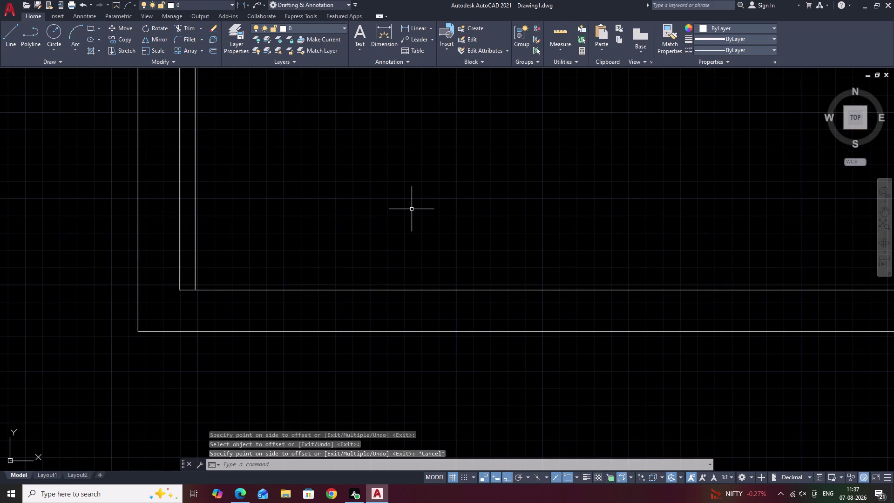
middle_drag(385, 199, 474, 268)
Offset the bottom inner wall line 230 units upward into the room.
key(o)
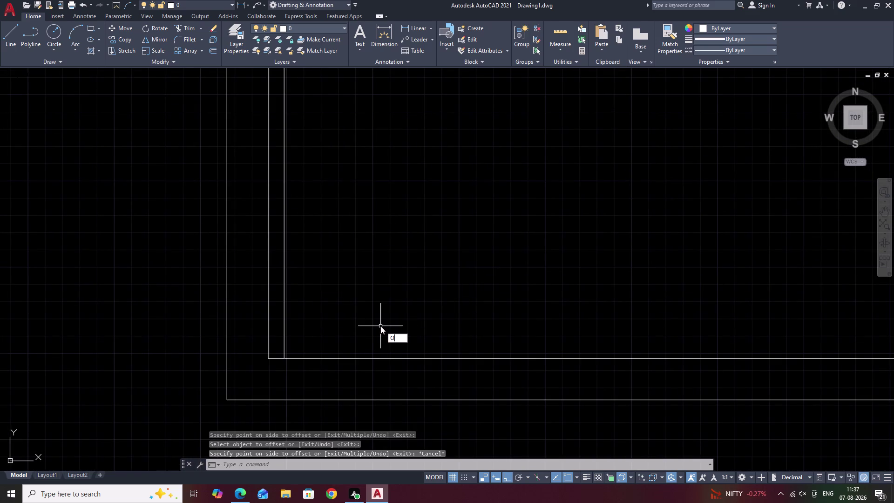
key(space)
text(230)
key(space)
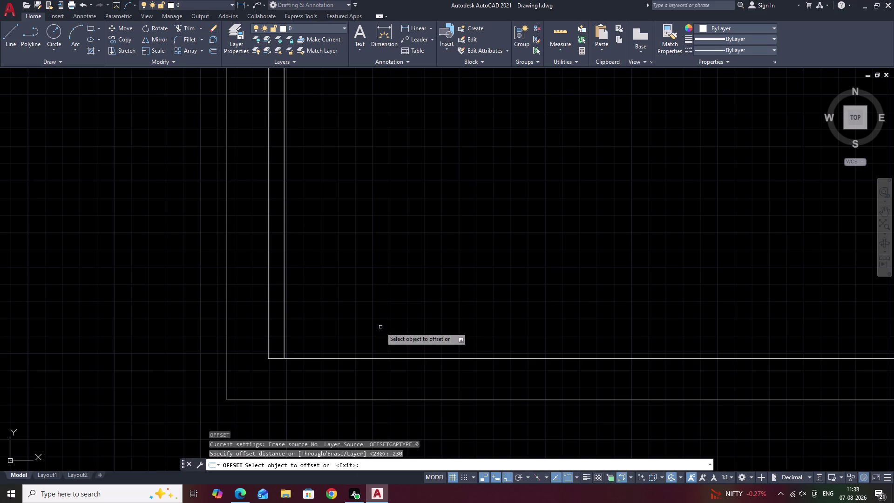
click(408, 357)
click(401, 276)
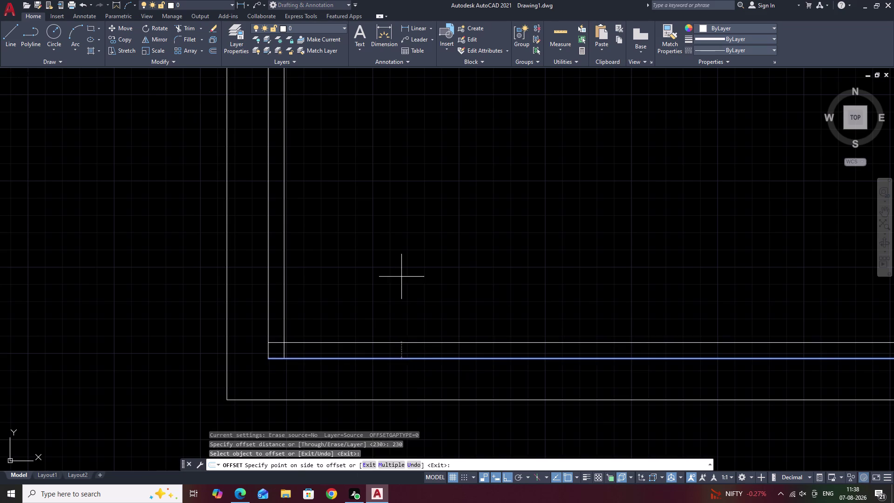
scroll(down, 3)
middle_drag(459, 287, 442, 318)
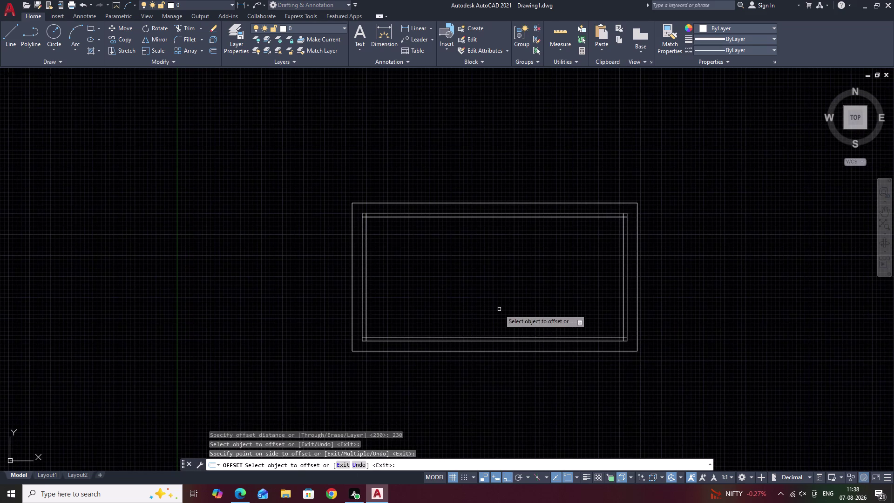
middle_drag(480, 241, 555, 266)
scroll(up, 3)
middle_drag(489, 259, 293, 207)
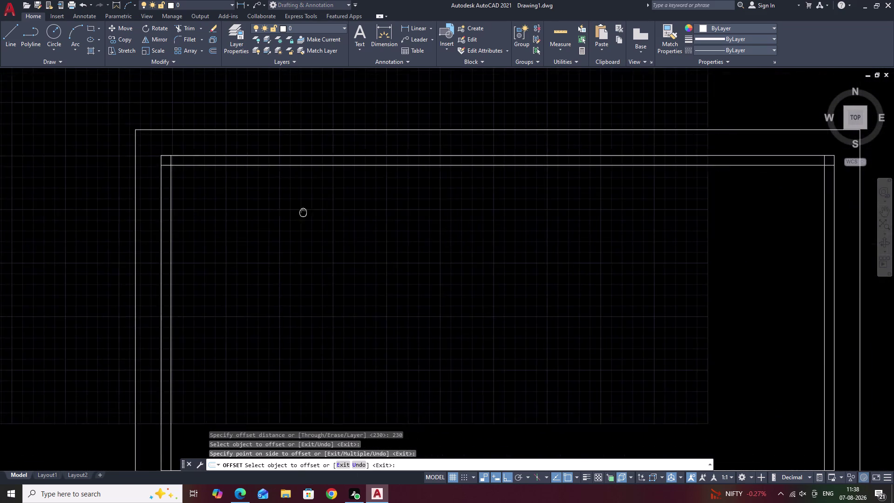
middle_drag(293, 207, 291, 206)
End the offsets and frame the room's top-left corner.
key(Escape)
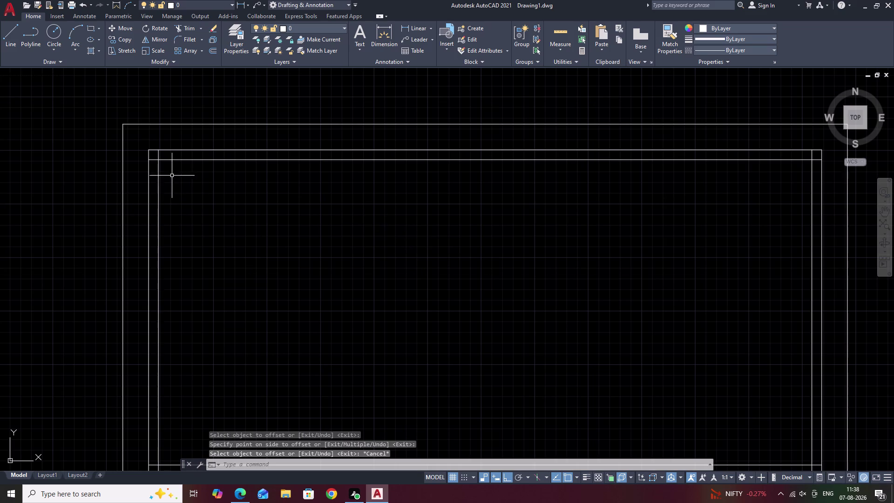
scroll(up, 3)
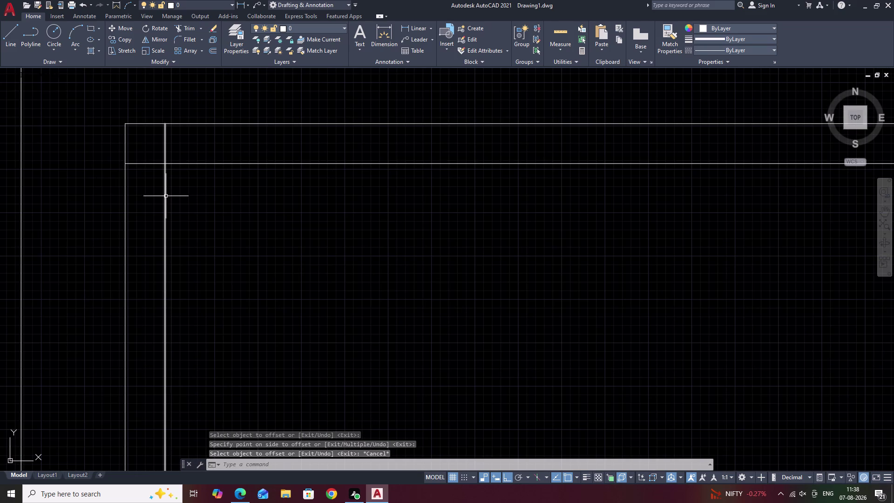
key(Escape)
scroll(down, 3)
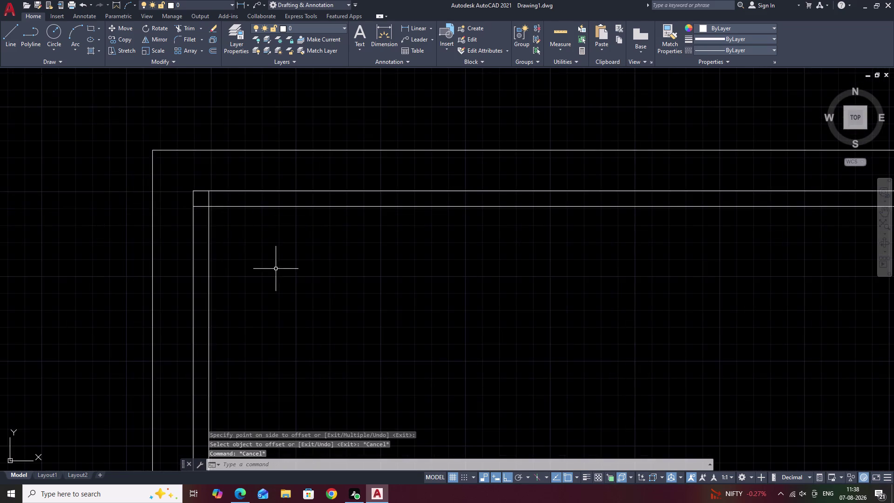
scroll(down, 3)
middle_drag(276, 269, 277, 219)
middle_drag(293, 260, 289, 240)
key(o)
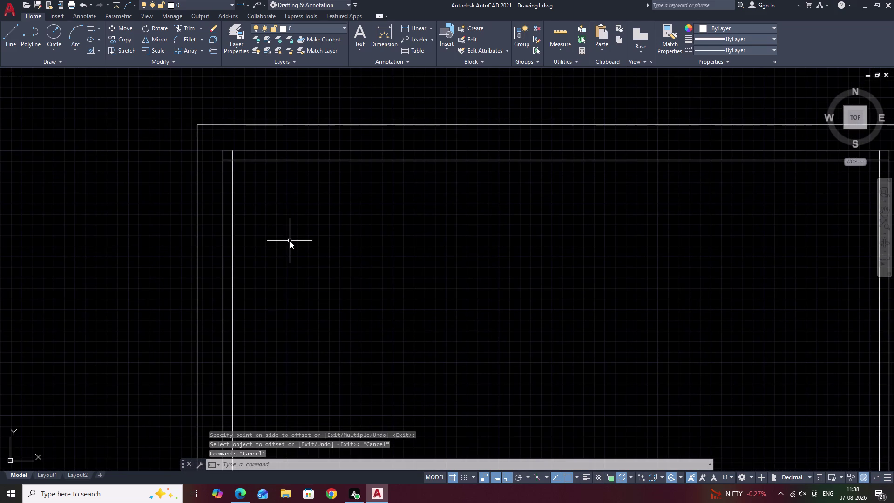
key(space)
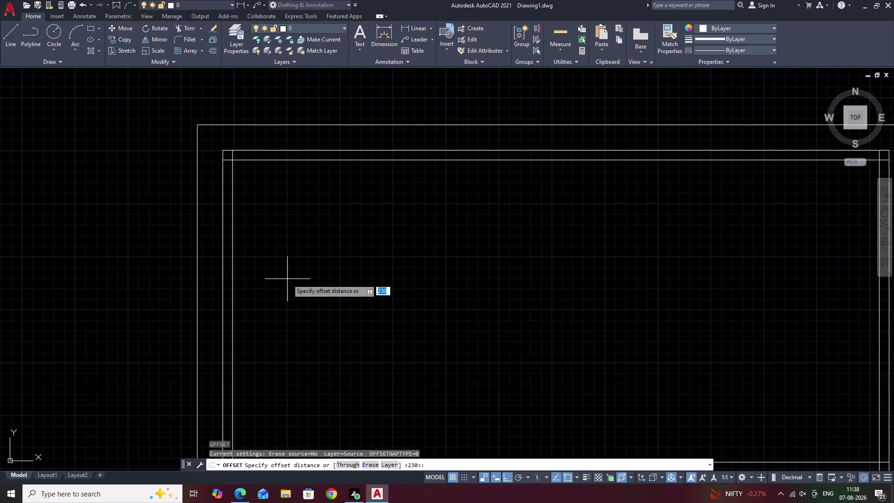
Offset the left inner wall line 4000 units to the right.
text(4000)
key(space)
click(232, 245)
click(344, 241)
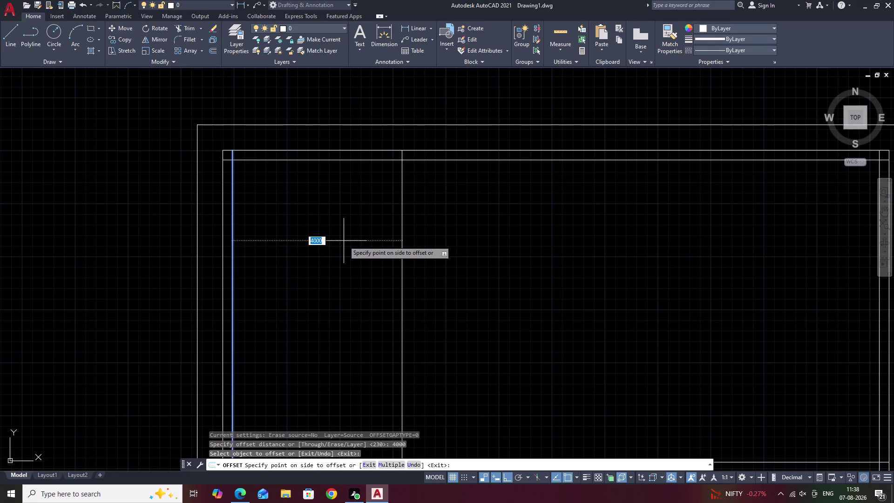
Start a new offset with a 5400 distance.
key(space)
key(space)
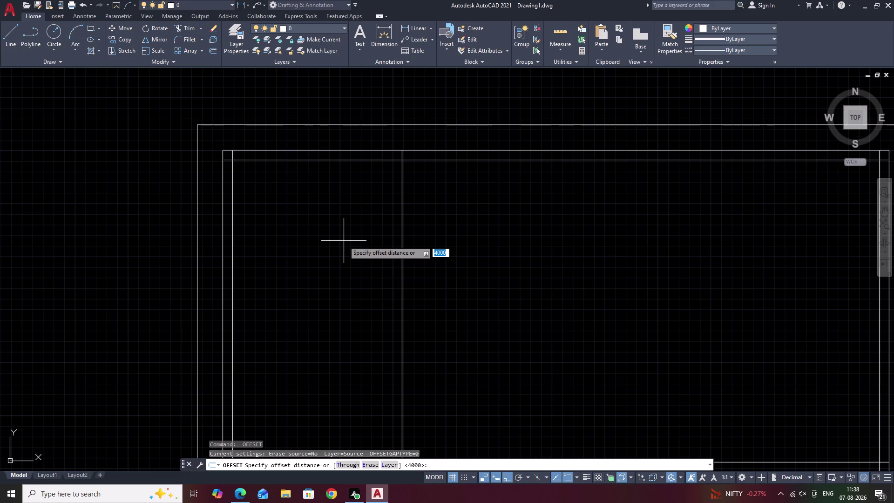
text(5400)
key(space)
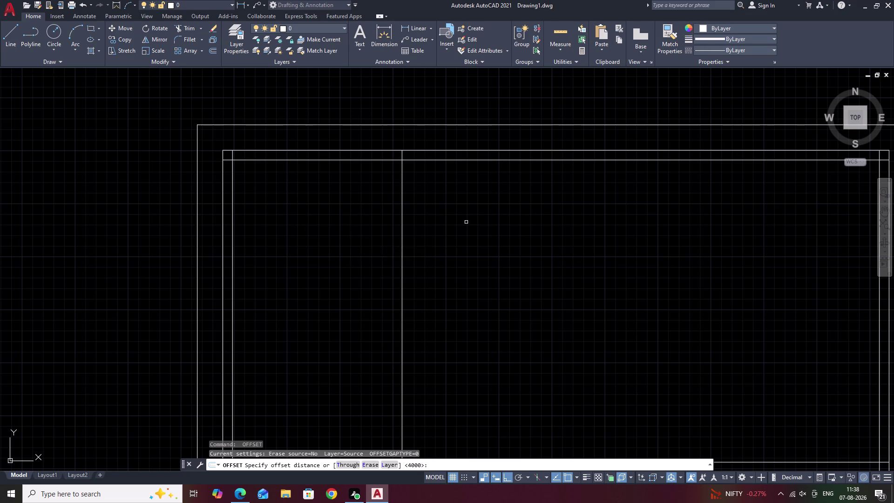
Offset the top inner wall line 5400 downward as a horizontal partition.
click(316, 160)
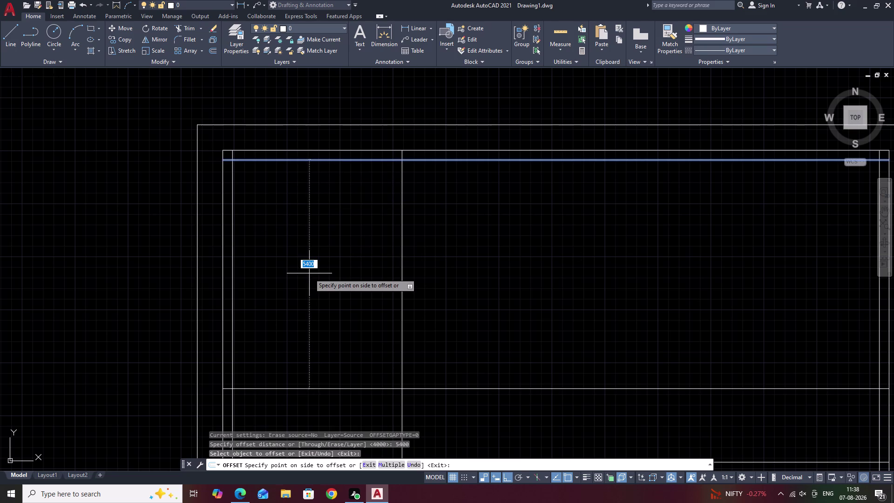
click(310, 273)
key(Escape)
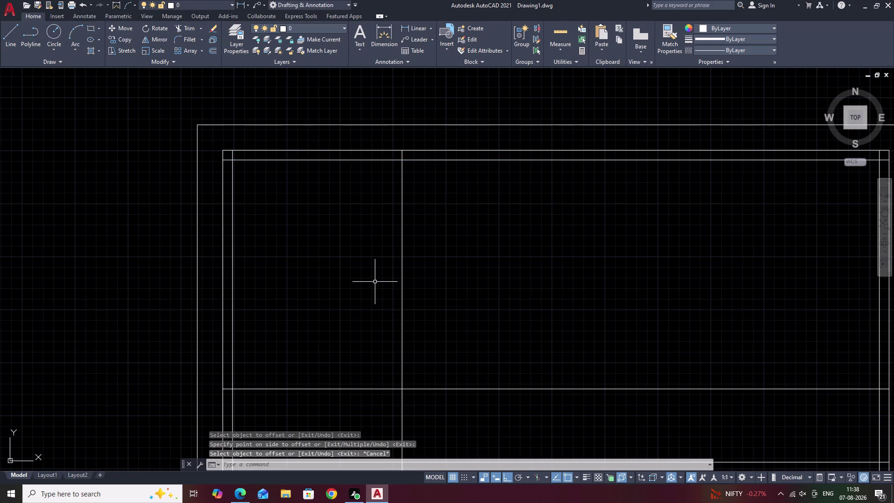
Double the vertical and horizontal partition lines with 230-unit offsets.
text(O)
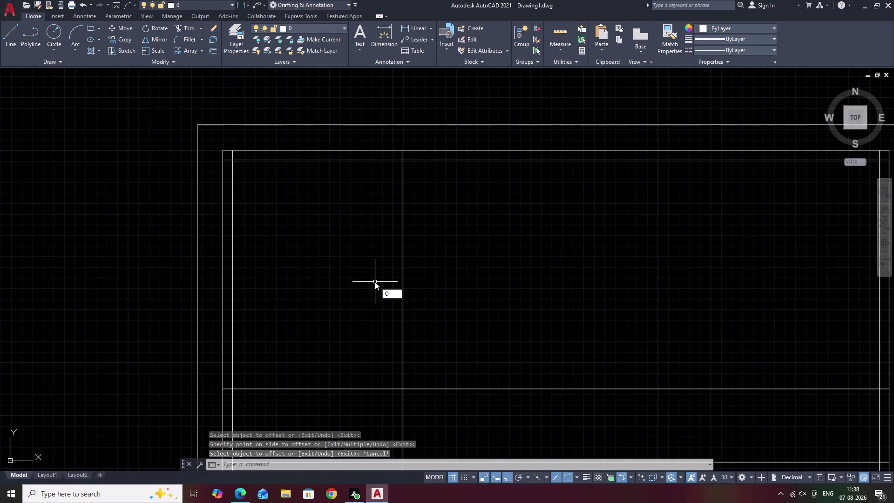
key(space)
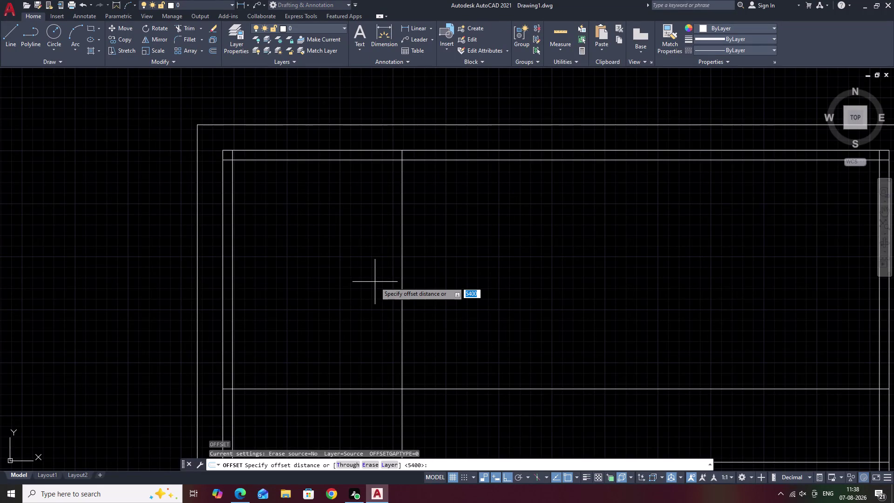
key(period)
key(BackSpace)
text(2)
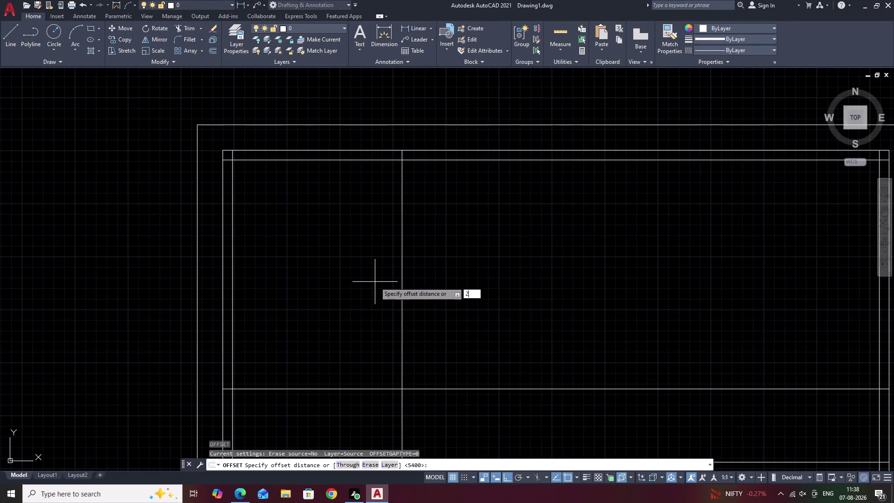
text(30)
key(space)
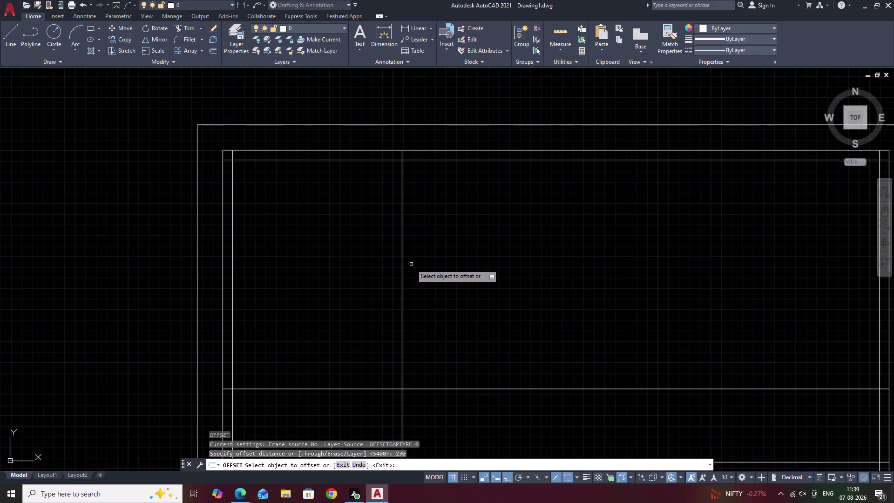
click(403, 266)
click(447, 266)
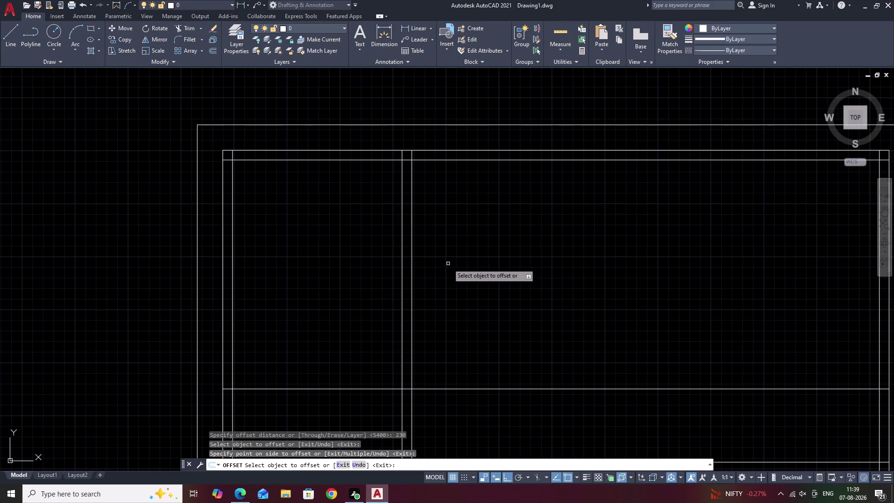
click(318, 388)
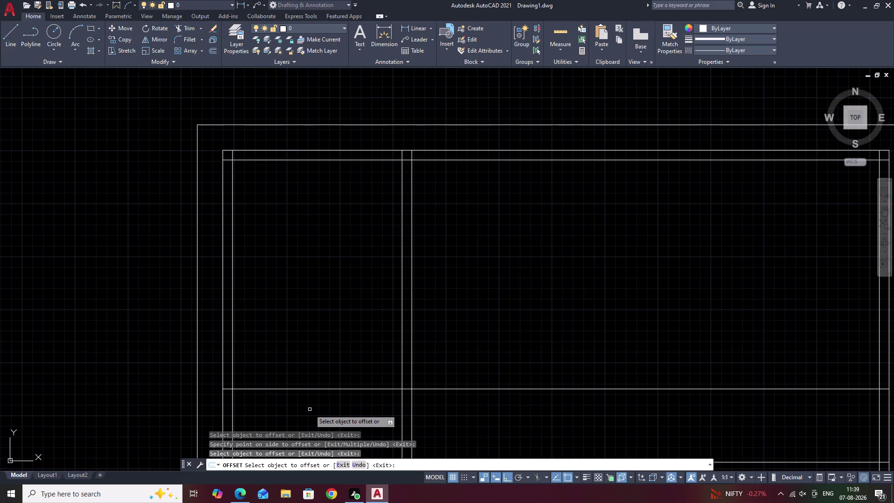
click(311, 388)
click(310, 405)
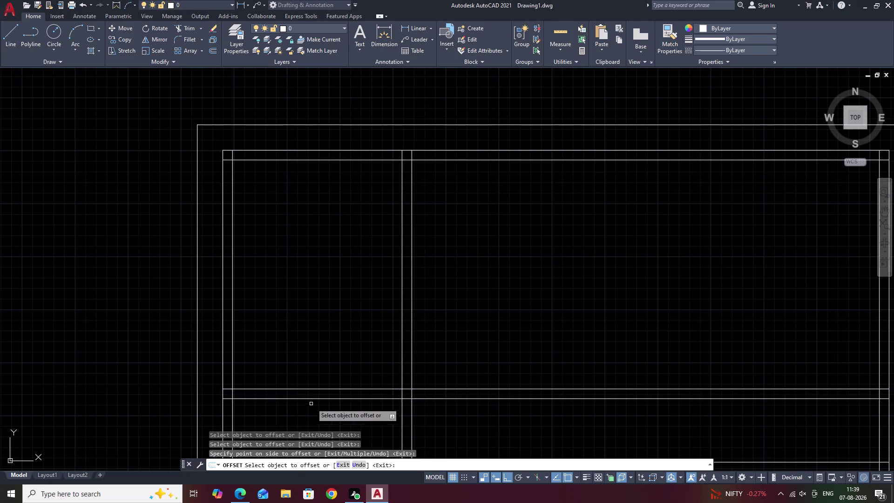
End the offset and centre the whole room in view.
scroll(down, 3)
middle_drag(431, 360, 428, 303)
key(Escape)
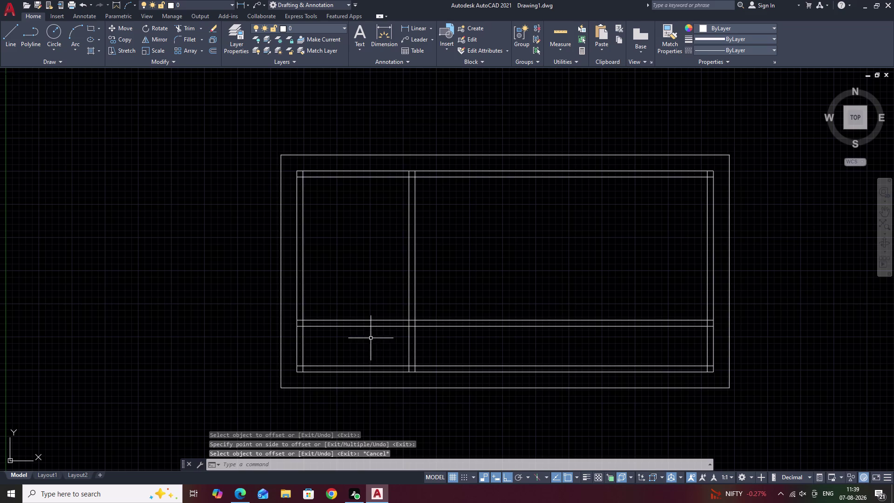
scroll(up, 3)
middle_drag(330, 341, 369, 300)
scroll(down, 3)
middle_drag(371, 278, 306, 338)
middle_drag(396, 290, 343, 295)
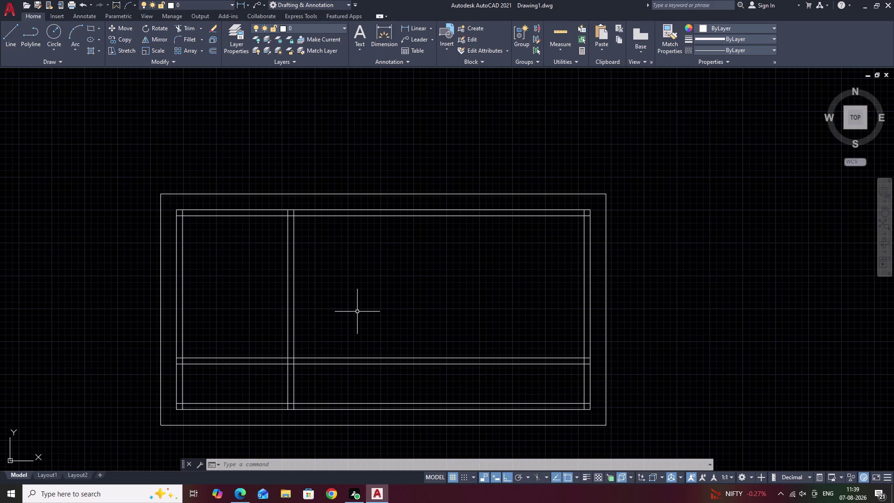
Offset the left partition line 7800 units to the right.
text(O 7800)
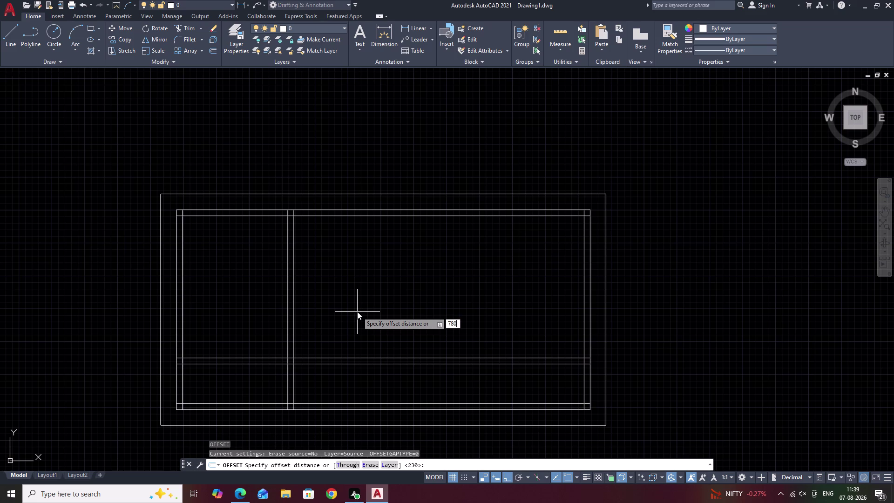
key(space)
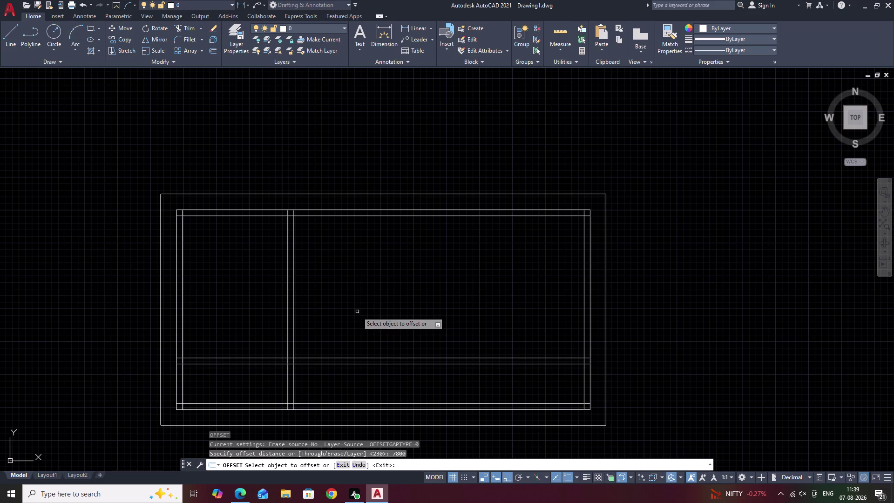
click(294, 261)
click(371, 264)
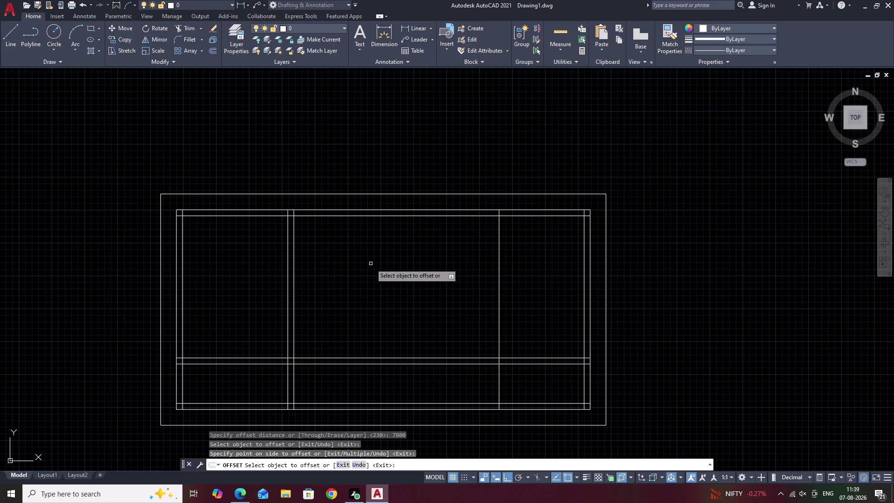
key(space)
Offset the new partition line 230 units to its right.
key(space)
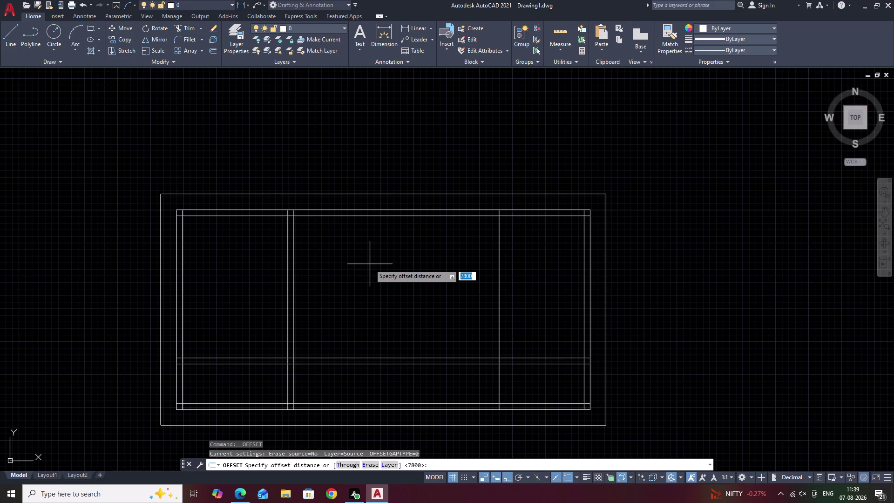
key(space)
key(space)
key(space)
text(2)
text(30)
key(space)
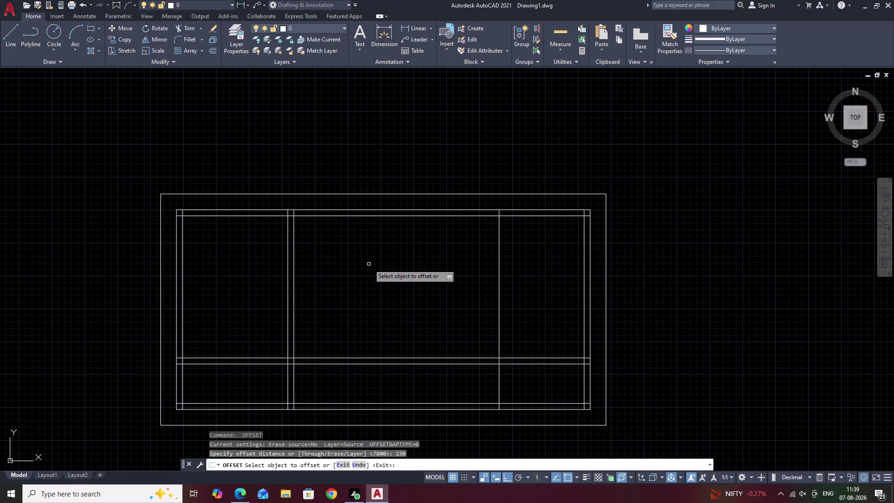
click(500, 231)
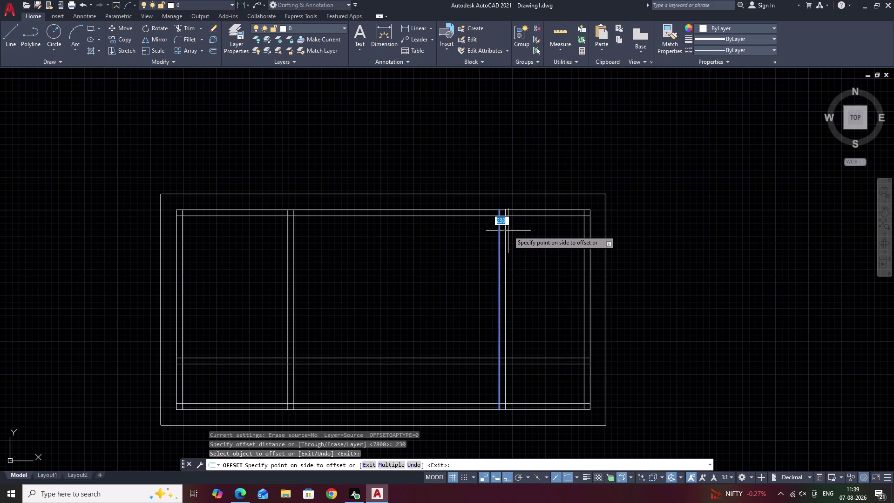
click(510, 230)
right_click(510, 230)
click(490, 245)
middle_drag(473, 246, 464, 243)
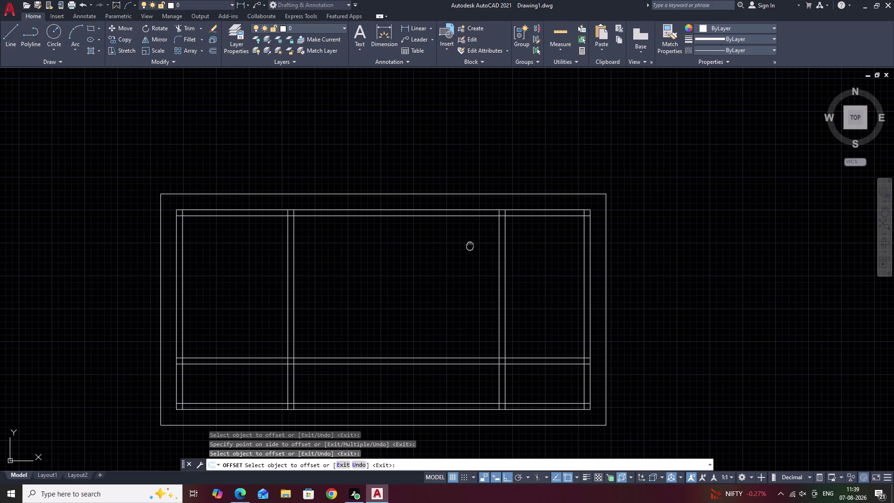
middle_drag(463, 243, 394, 206)
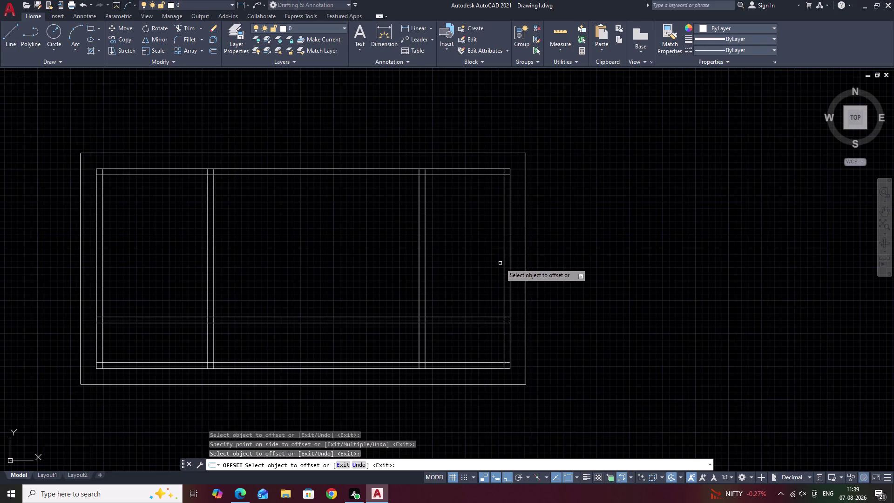
key(Escape)
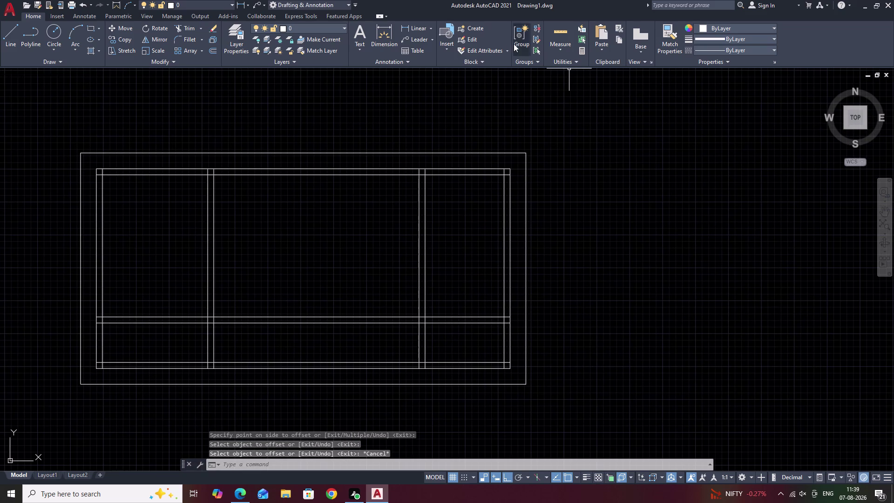
click(416, 27)
scroll(up, 3)
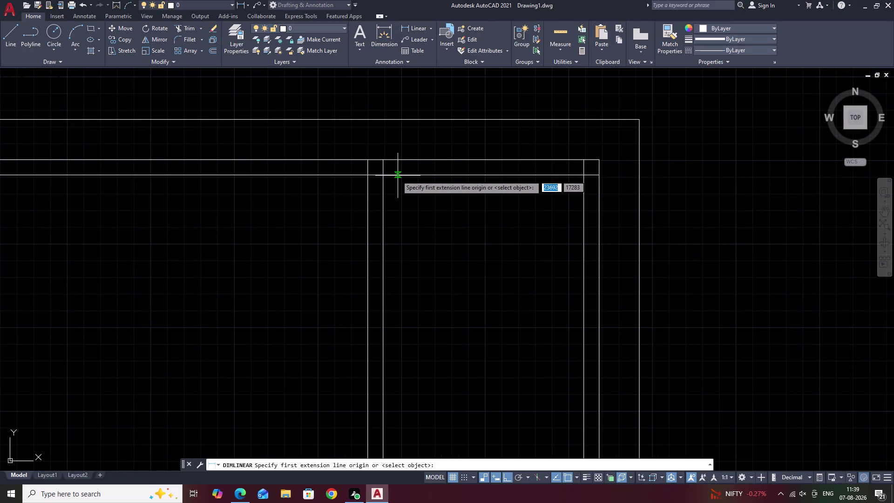
click(383, 177)
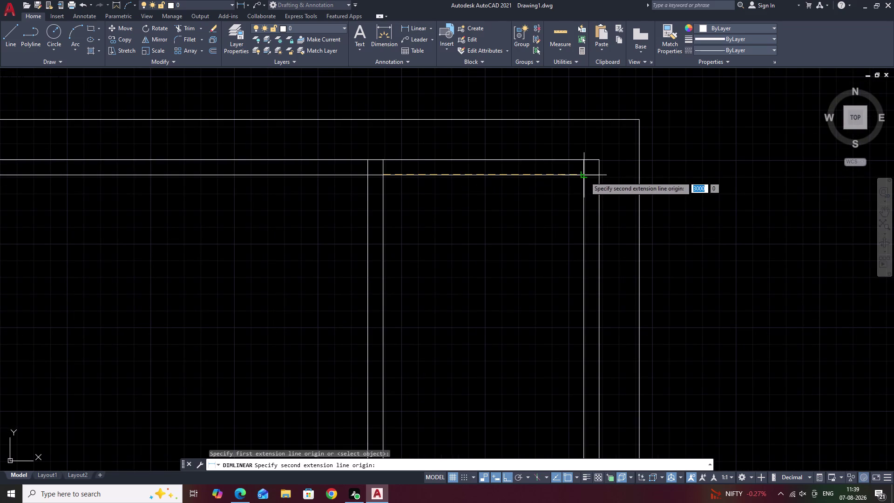
click(585, 176)
key(Escape)
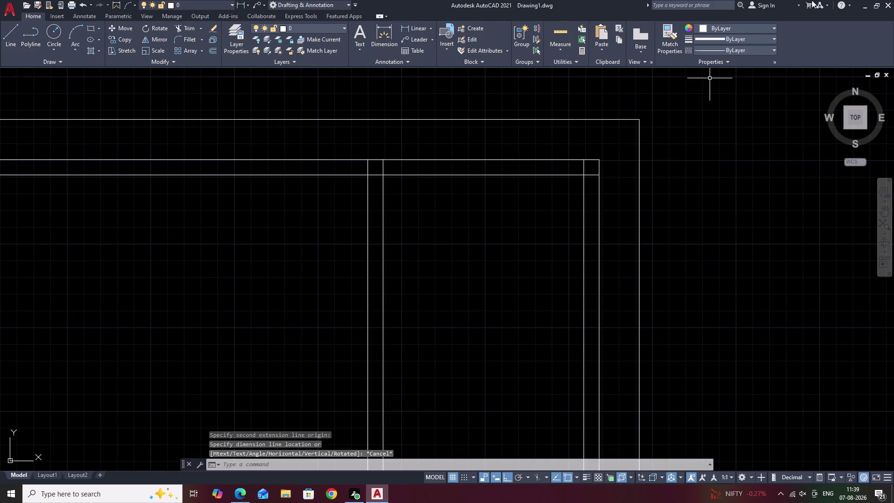
click(560, 39)
scroll(down, 3)
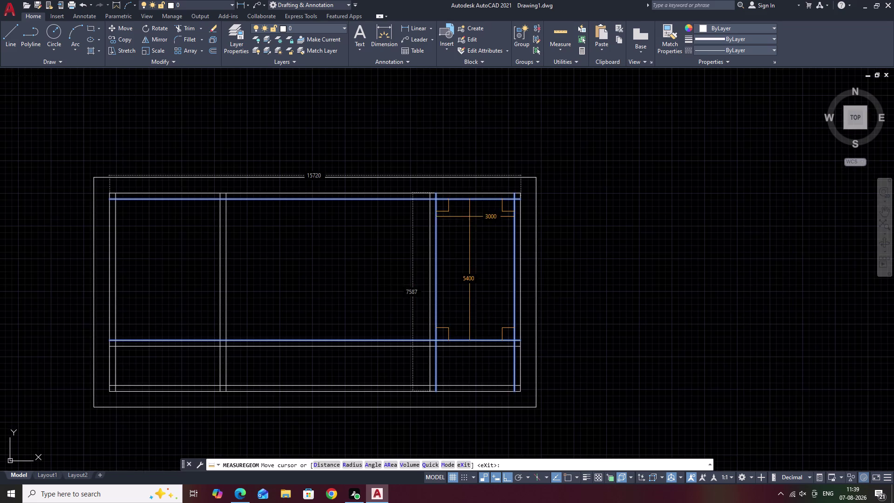
middle_drag(470, 217, 471, 205)
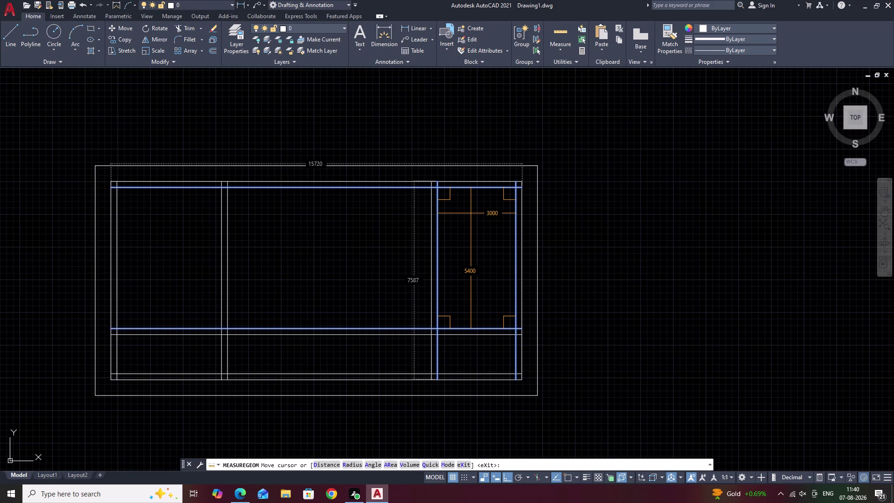
key(Escape)
middle_drag(242, 247, 318, 237)
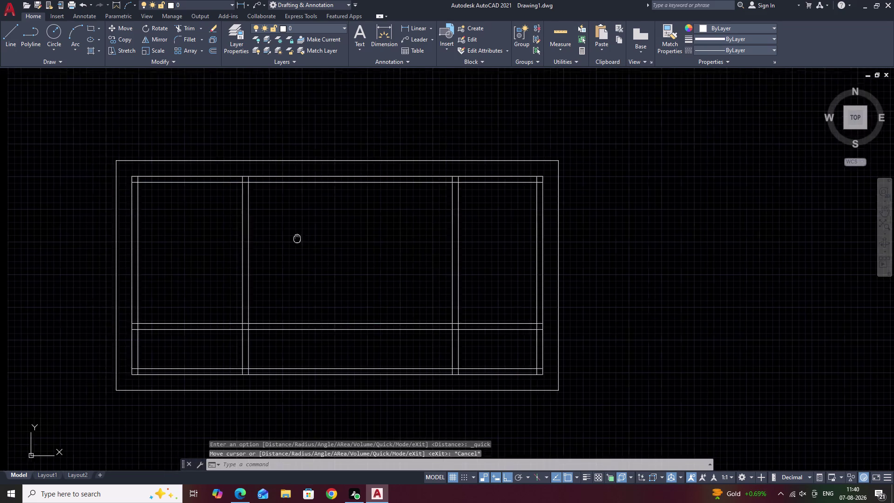
middle_drag(318, 237, 381, 229)
scroll(up, 3)
middle_drag(392, 253, 403, 190)
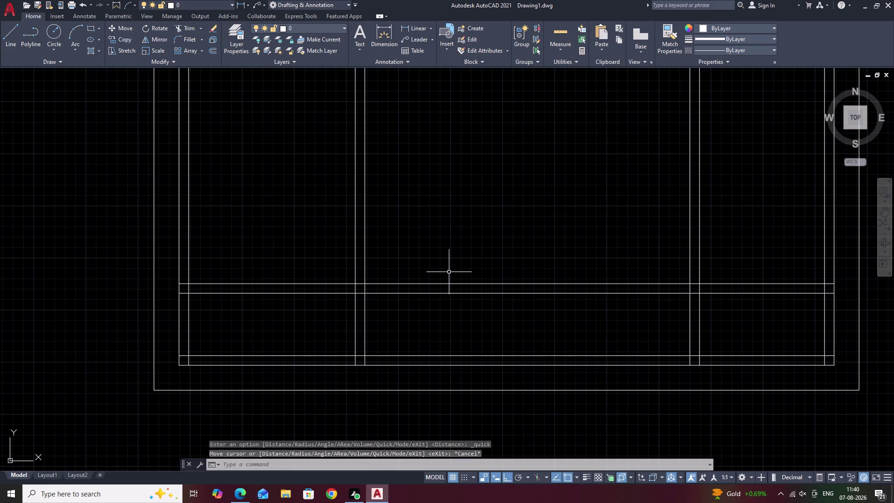
Trim the left partition lines where they cross the lower corridor.
text(TR)
key(space)
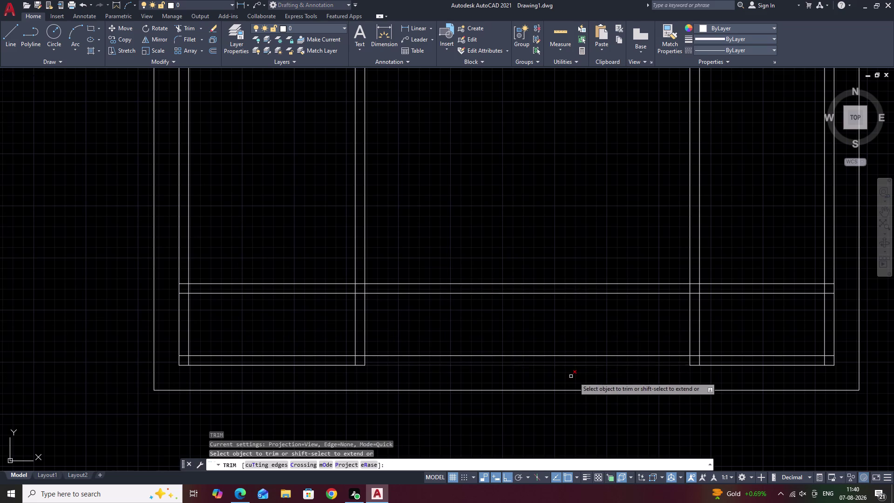
drag(397, 317, 331, 318)
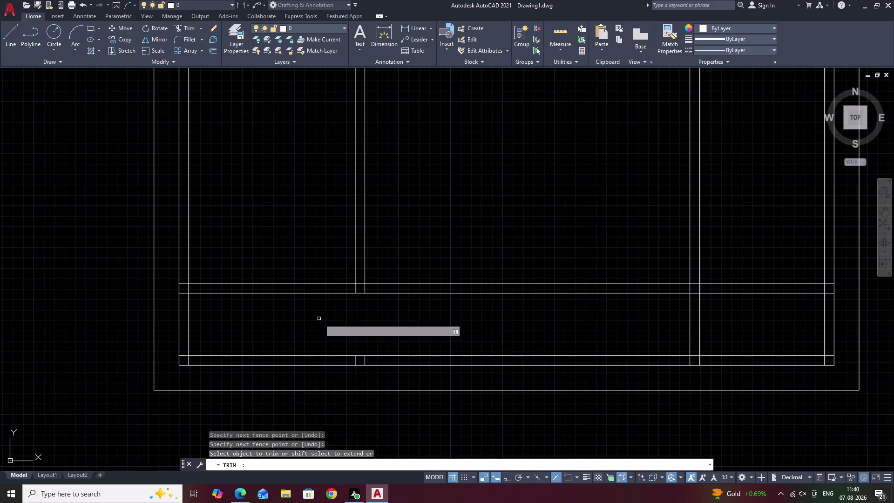
click(726, 318)
drag(727, 317, 671, 327)
Trim the right partition lines crossing the lower corridor.
right_click(726, 318)
right_click(726, 317)
click(711, 313)
drag(712, 312, 642, 320)
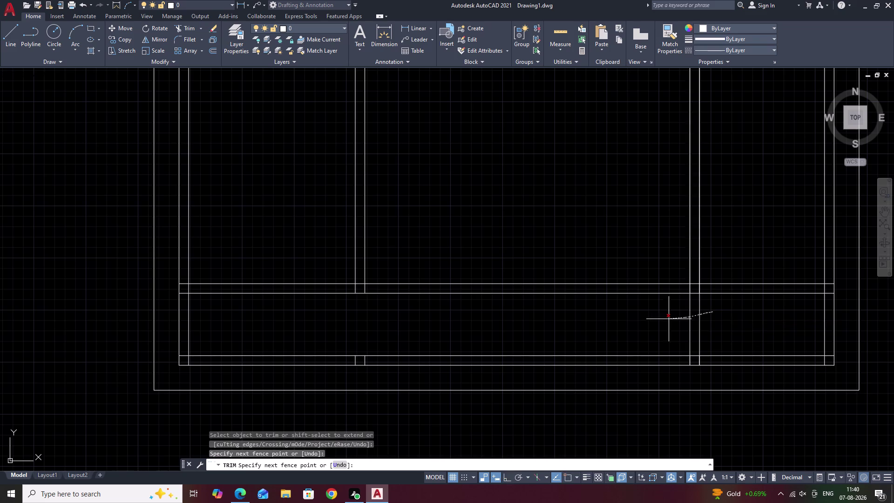
middle_drag(534, 323, 619, 313)
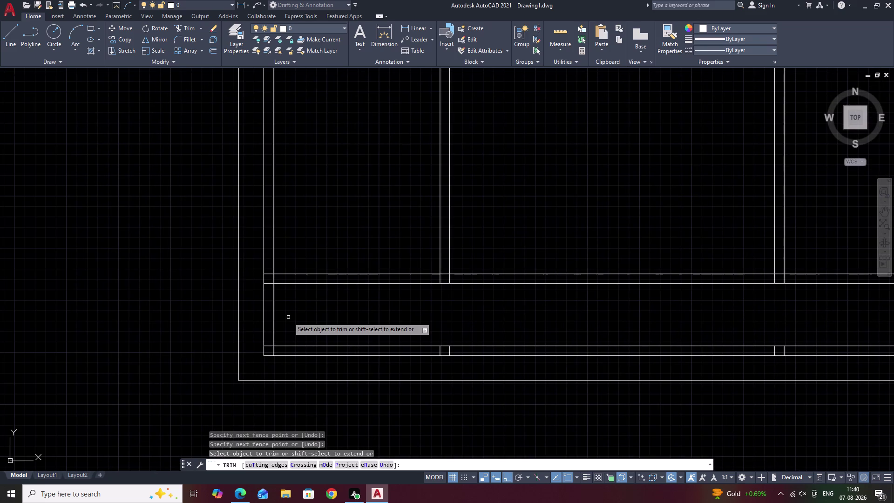
key(Escape)
scroll(down, 3)
middle_drag(380, 217, 372, 255)
middle_drag(515, 244, 450, 251)
scroll(up, 3)
middle_drag(374, 270, 376, 270)
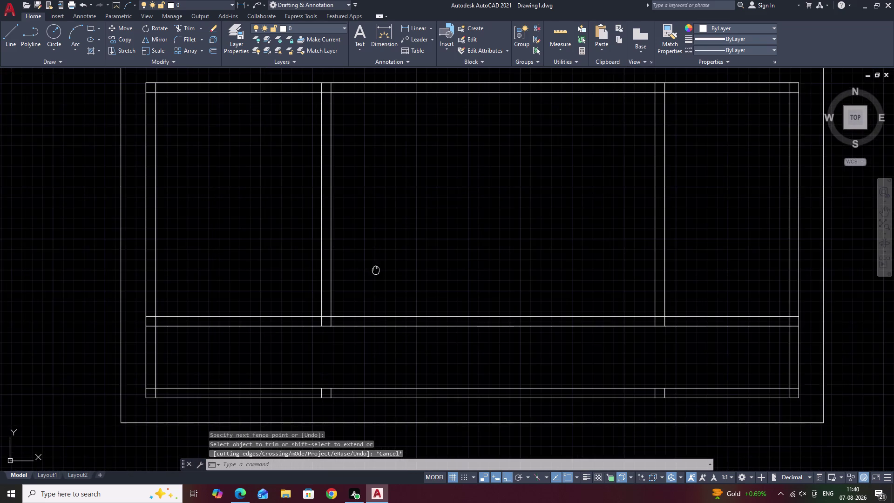
middle_drag(376, 270, 446, 275)
middle_drag(266, 217, 328, 242)
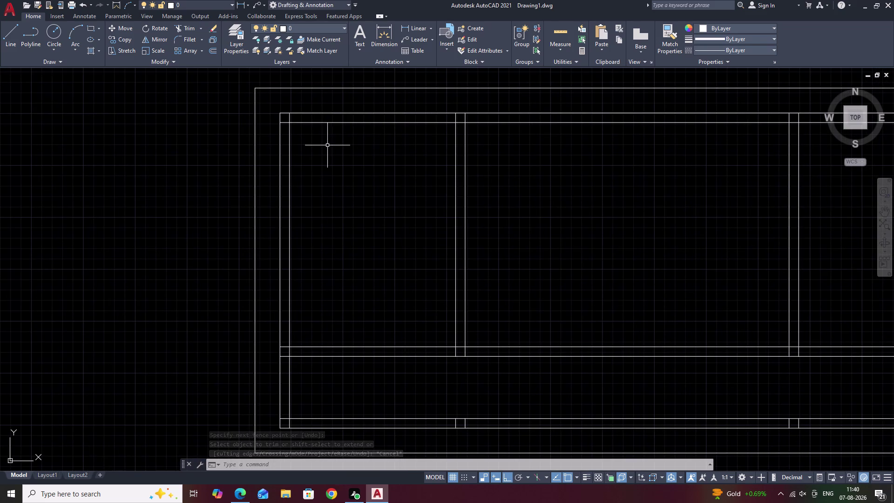
middle_drag(322, 148, 356, 232)
scroll(up, 3)
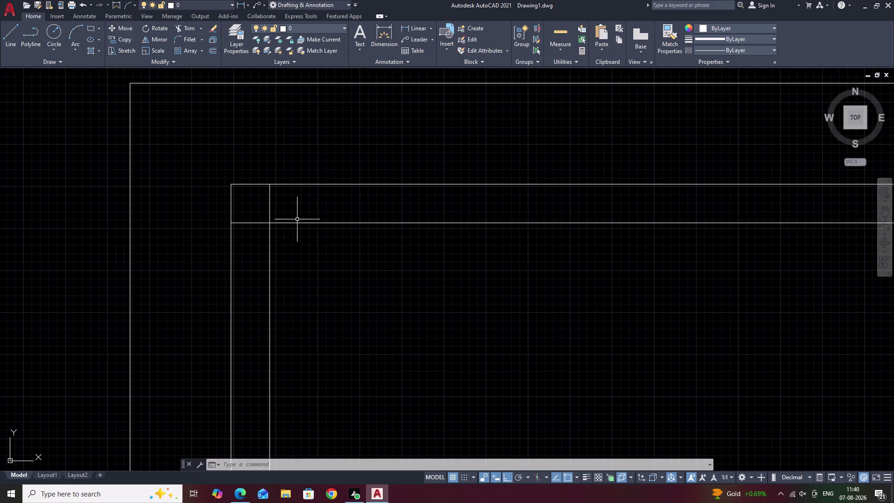
Clear pending commands and start Offset (O) at the top-left corner.
key(b)
key(Escape)
key(Escape)
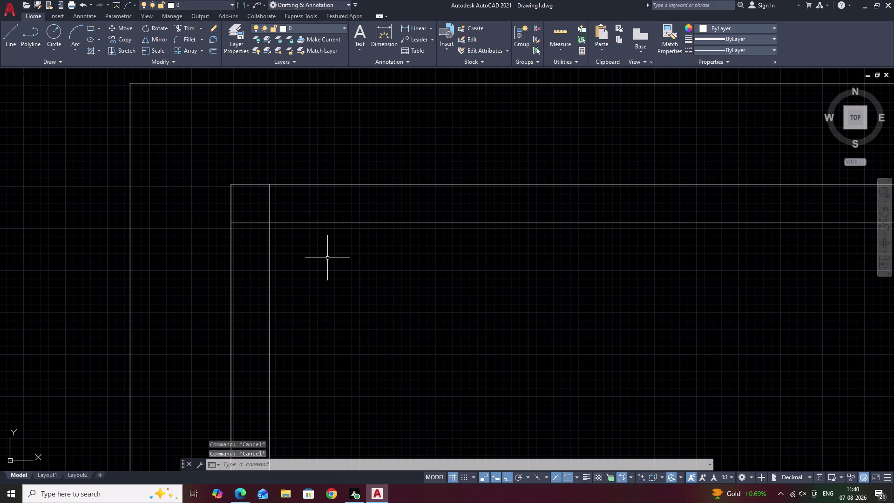
text(O)
key(space)
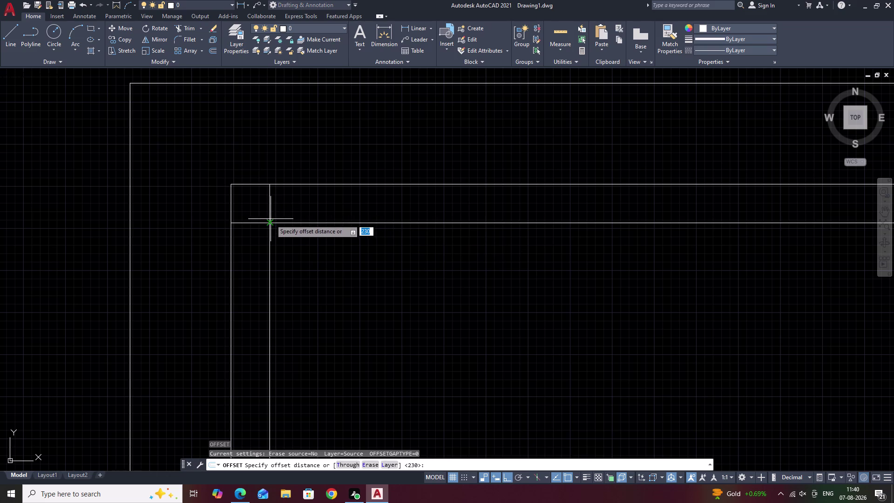
Offset the inner left wall line 900 units to the right.
text(900)
key(space)
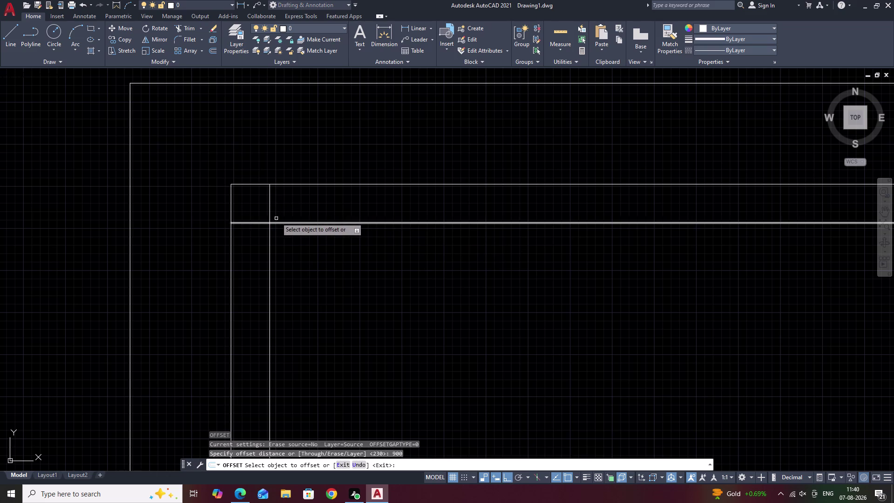
click(270, 207)
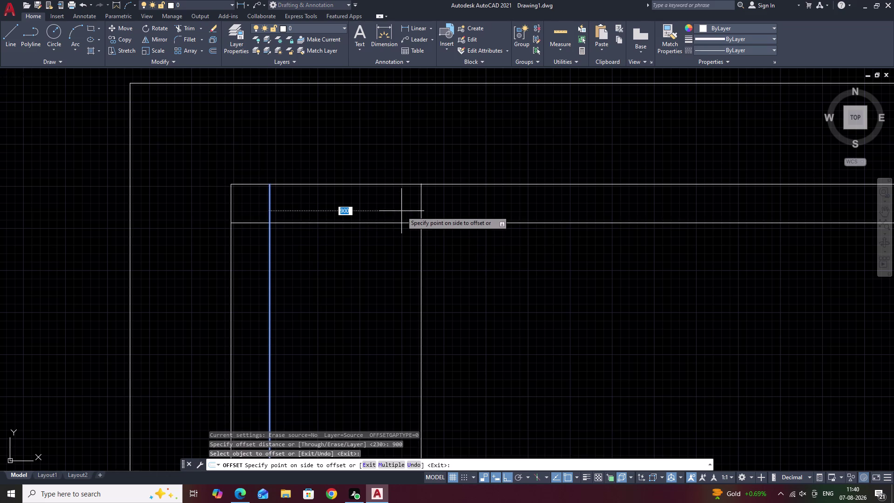
click(402, 209)
key(Escape)
Trim the new 900-unit line back at the top wall.
text(TR)
key(space)
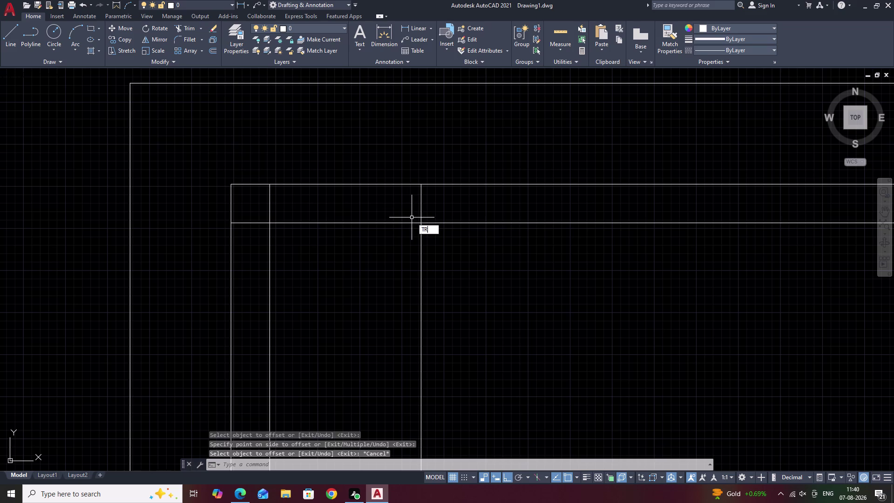
drag(462, 254, 397, 291)
scroll(down, 3)
middle_drag(405, 307, 410, 283)
key(Escape)
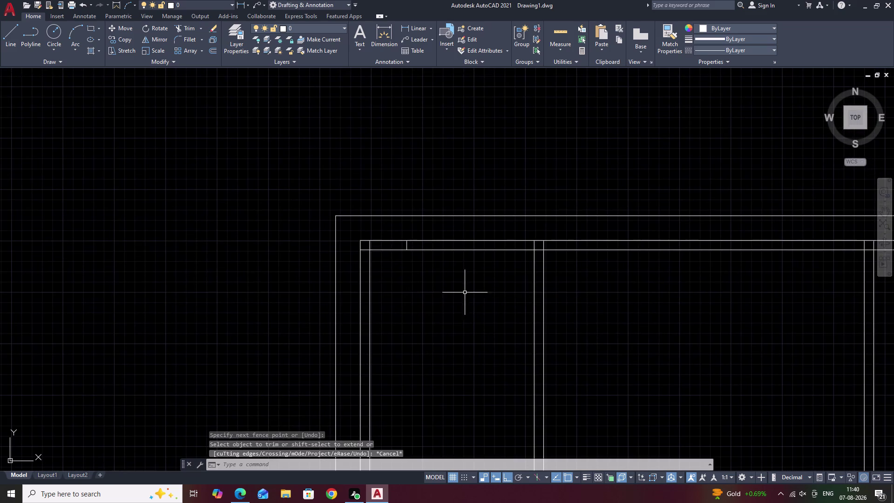
Begin a new line near the 900-unit offset line.
text(L)
key(space)
scroll(up, 3)
click(419, 267)
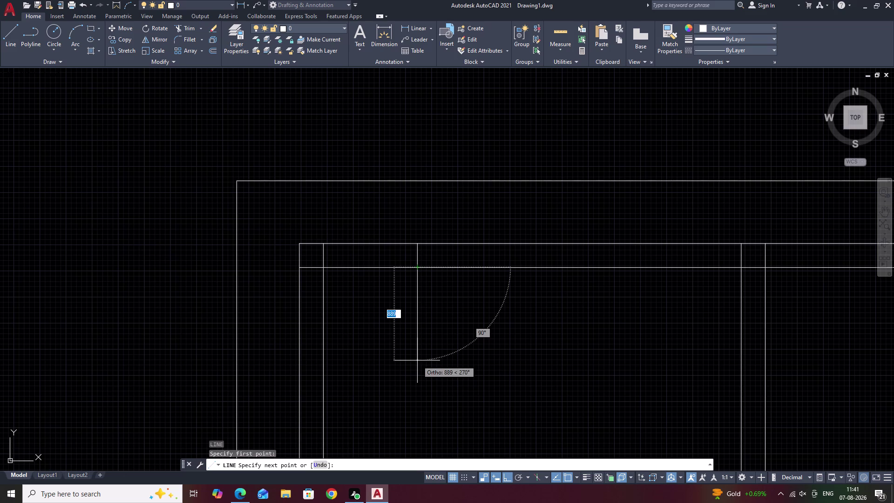
Draw the partition side 2000 units straight down.
key(2)
key(0)
key(0)
text(0)
key(space)
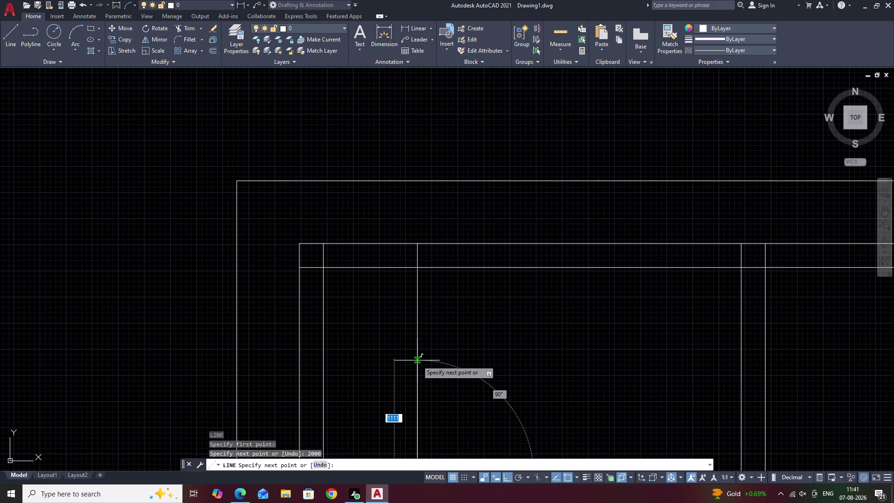
Close the partition back to the inner top wall line and end the line.
scroll(up, 3)
middle_drag(418, 364, 424, 211)
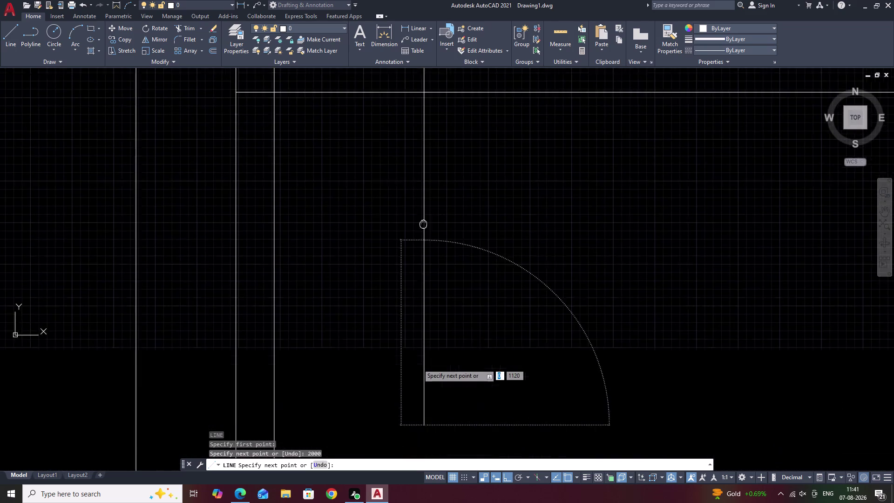
middle_drag(424, 212, 424, 195)
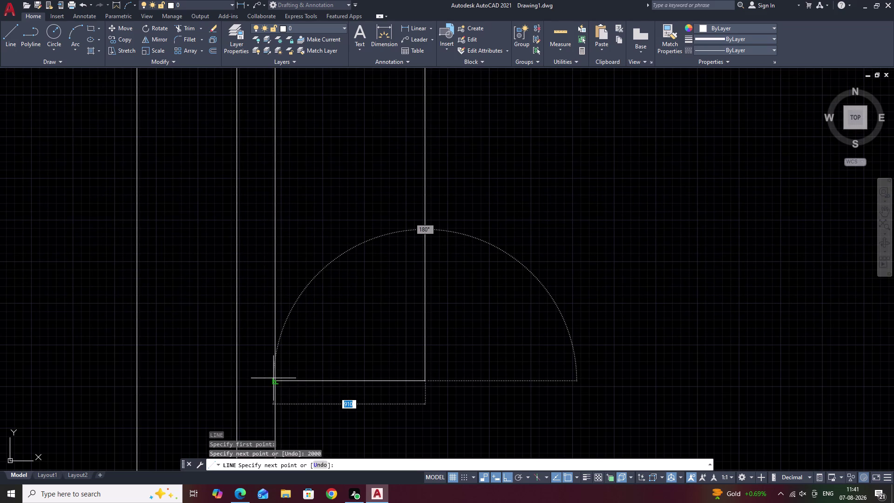
scroll(up, 3)
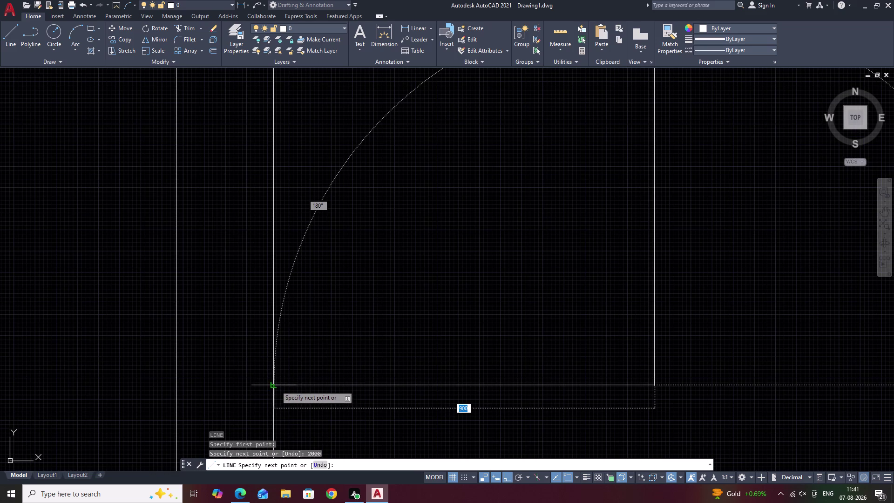
click(276, 386)
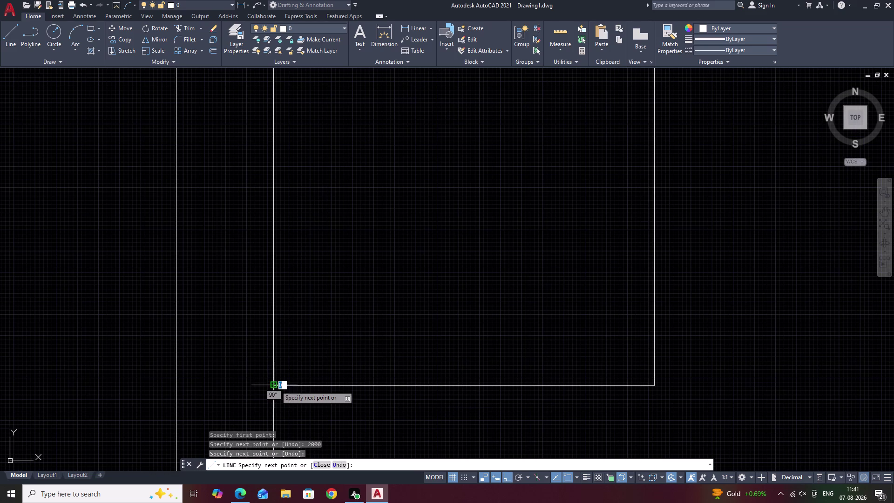
scroll(down, 3)
key(Escape)
Pan along the top wall to the cubicle partition.
scroll(down, 3)
middle_drag(394, 335, 358, 345)
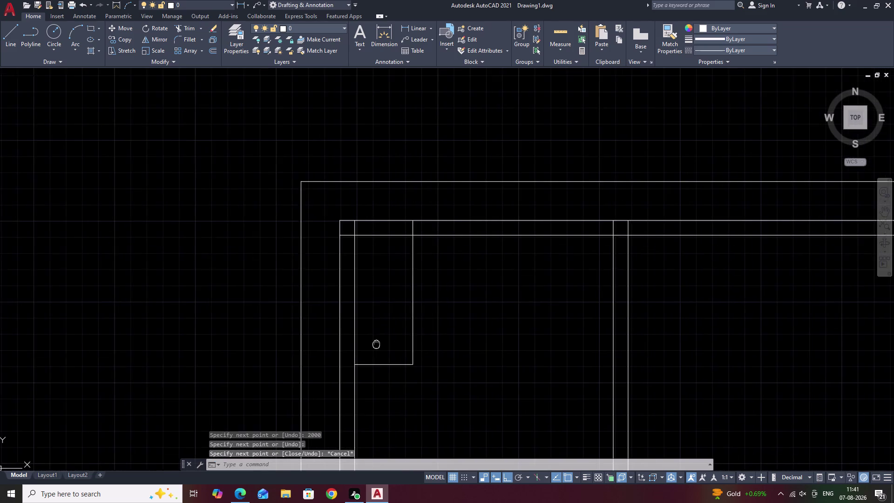
middle_drag(357, 345, 358, 344)
middle_drag(419, 384, 389, 380)
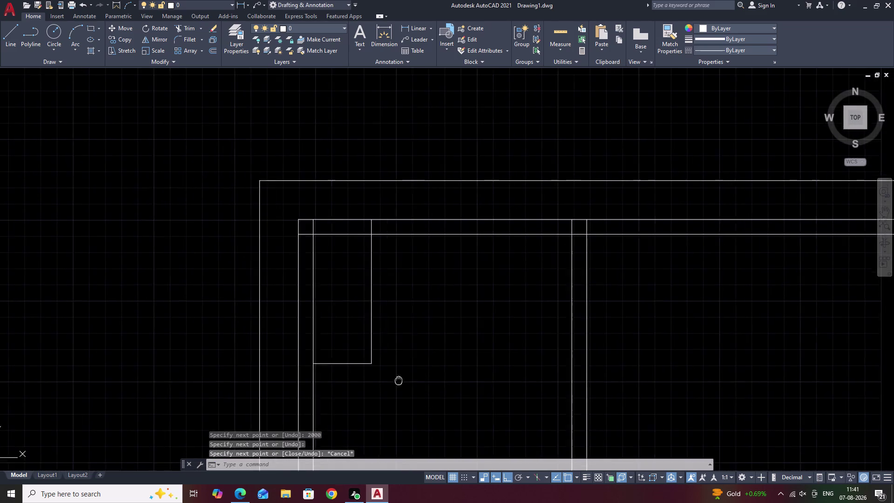
middle_drag(388, 380, 344, 374)
middle_drag(458, 360, 423, 373)
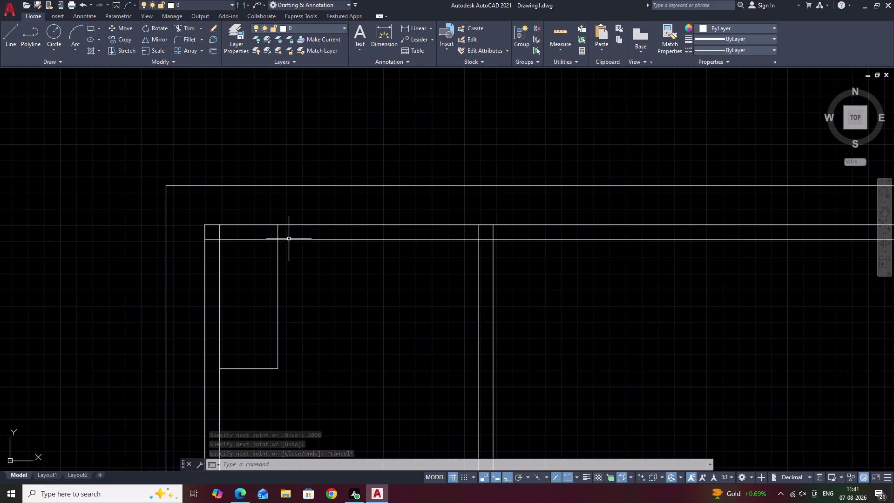
Start a line from the cubicle corner, then abandon it.
scroll(up, 3)
text(L)
key(space)
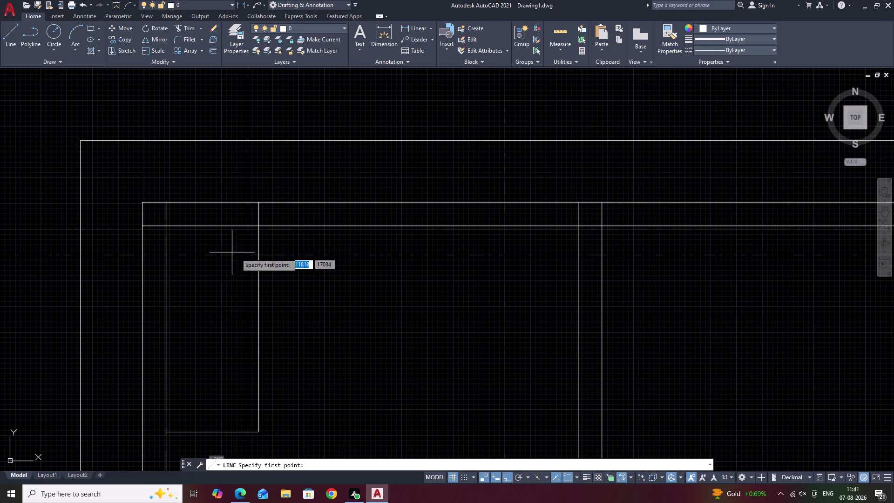
click(258, 216)
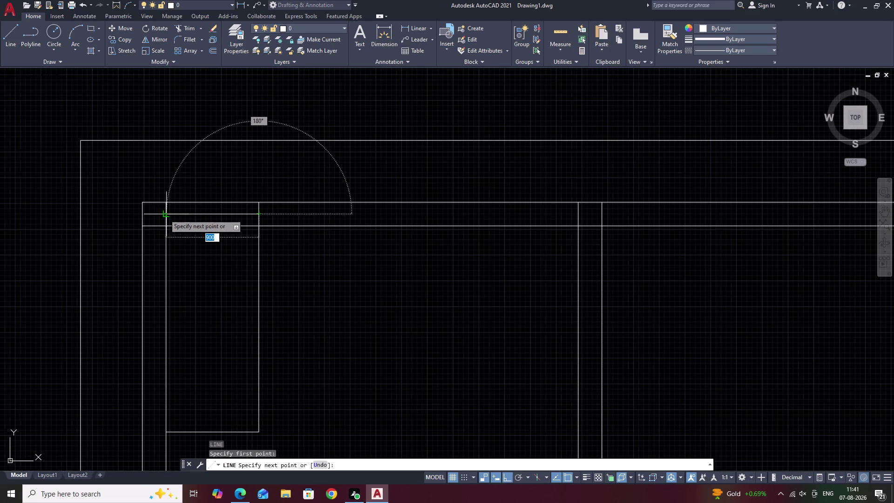
click(164, 215)
key(Escape)
Offset the cubicle's top edge 50 units above and below.
scroll(up, 3)
middle_drag(228, 216, 335, 212)
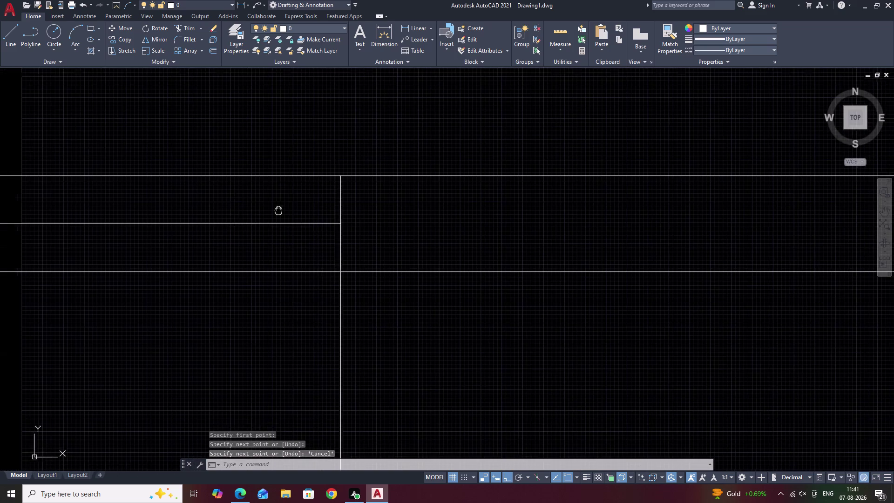
middle_drag(335, 212, 346, 212)
key(o)
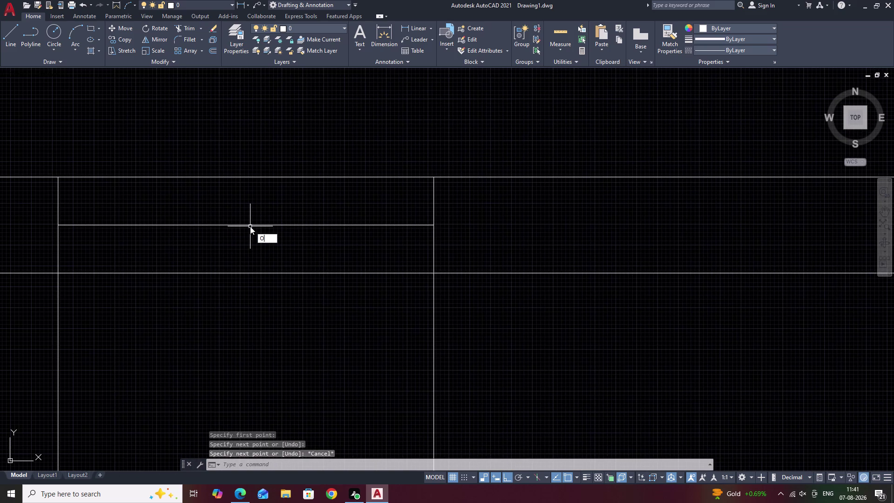
key(space)
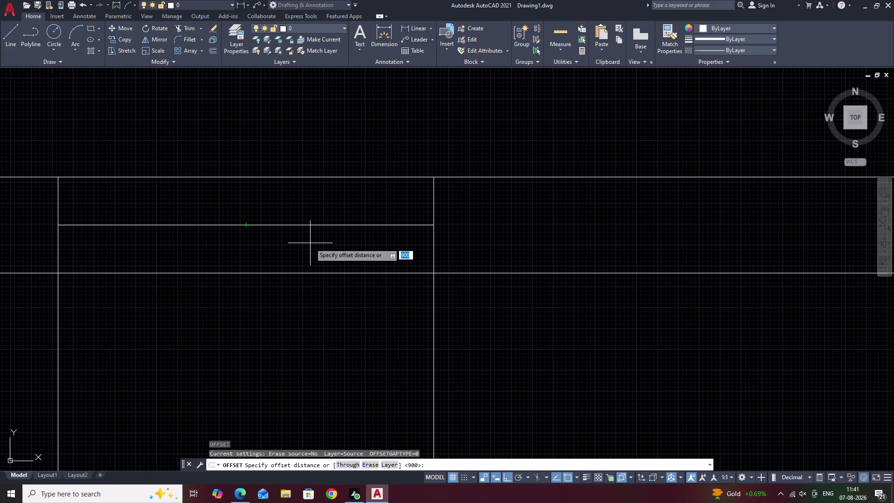
text(50)
key(space)
click(305, 225)
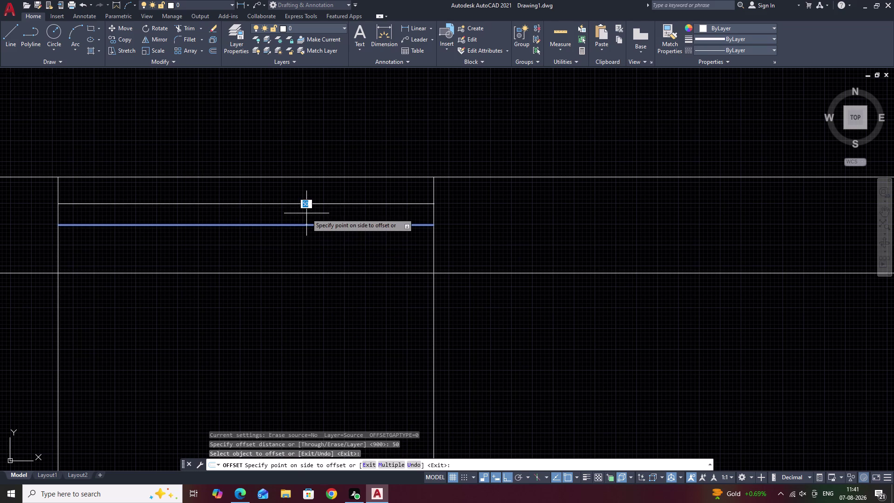
click(307, 214)
double_click(306, 226)
click(305, 247)
key(Escape)
Erase the original top edge line.
click(322, 226)
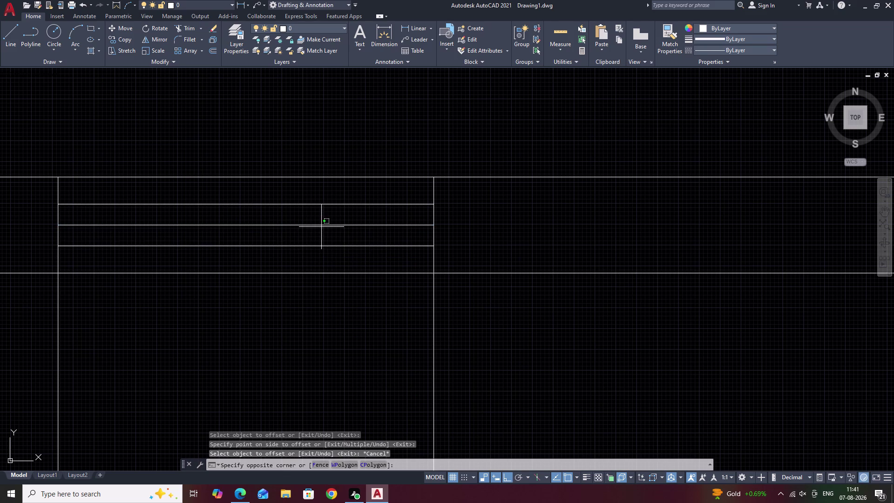
click(321, 223)
text(E)
key(space)
Undo the erase and the 50-unit offset copies.
scroll(down, 3)
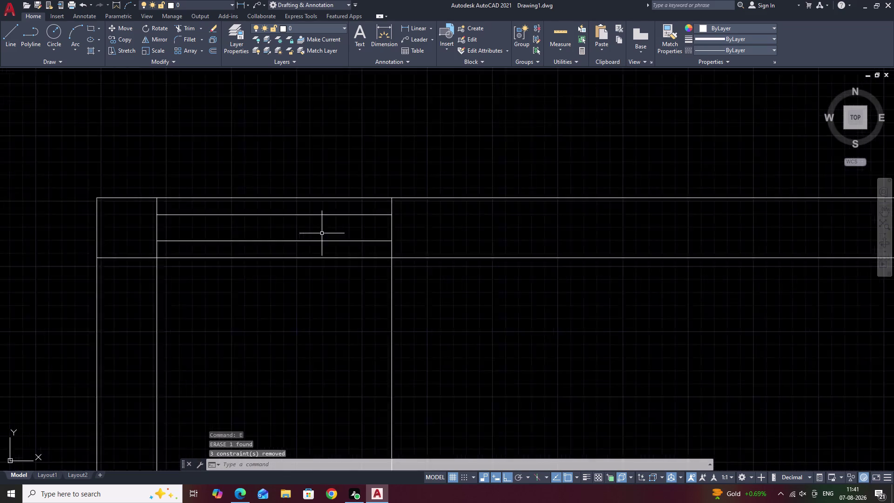
scroll(down, 3)
middle_drag(341, 273, 281, 274)
scroll(down, 3)
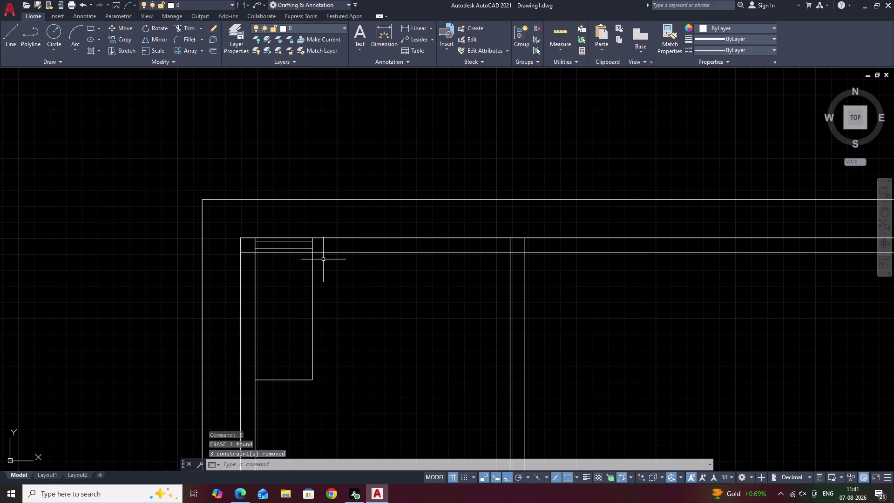
key(ctrl+z)
key(ctrl+z)
key(ctrl+z)
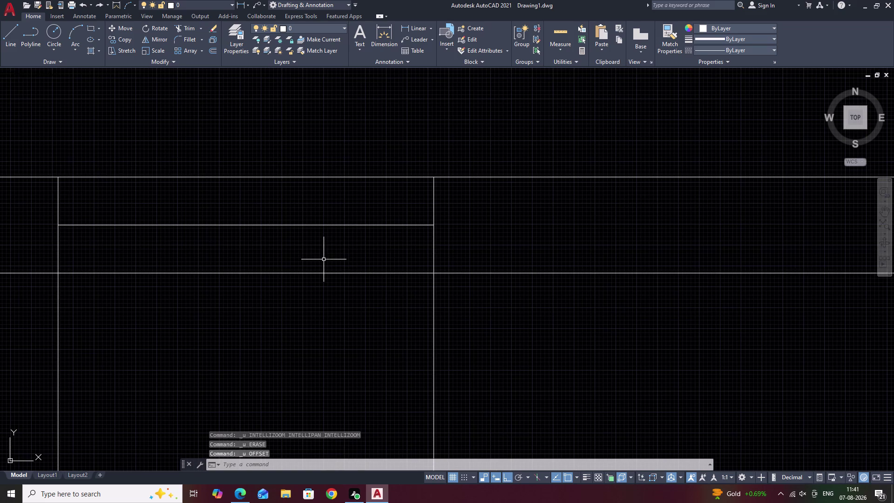
Offset the cubicle's top edge 20 units above and below.
text(O)
key(space)
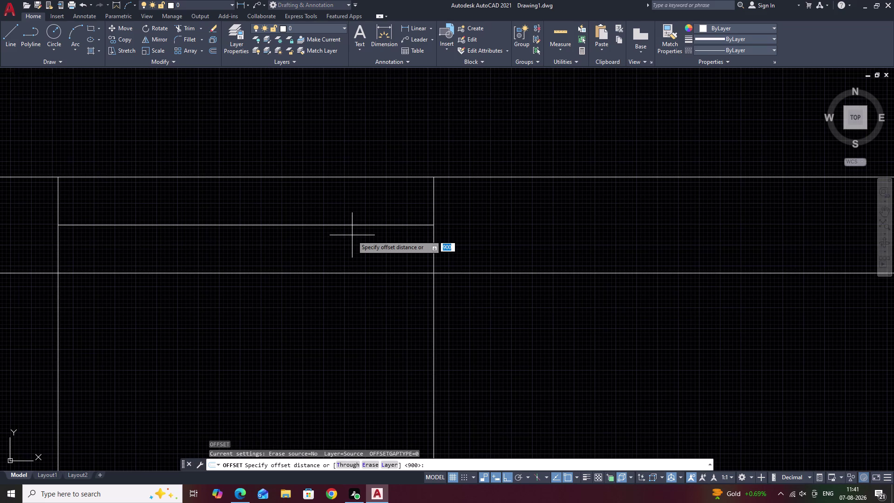
text(20)
key(space)
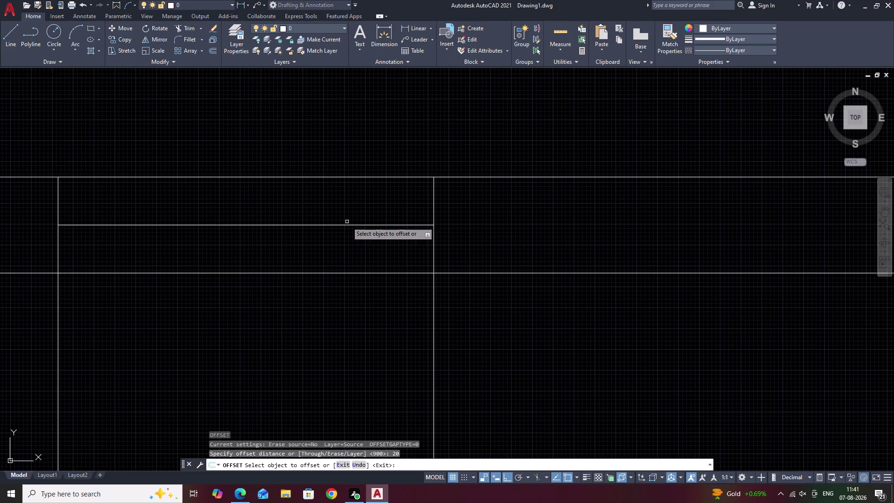
click(347, 225)
click(348, 210)
click(348, 225)
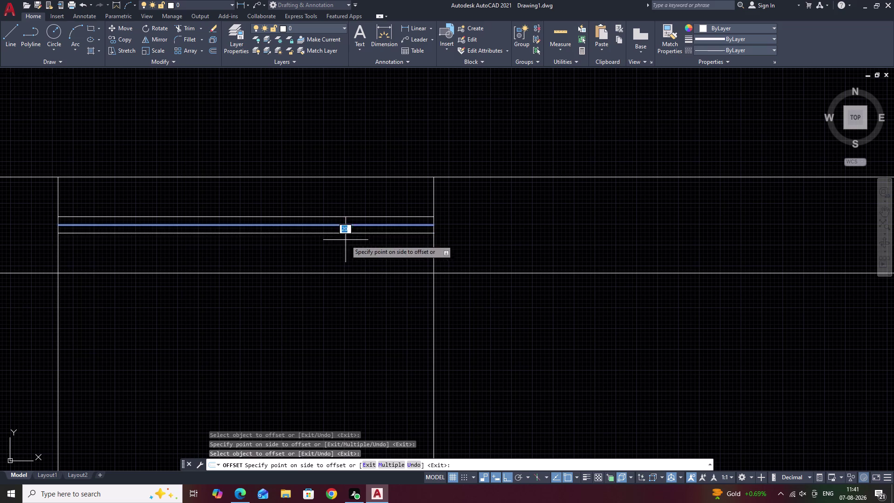
click(345, 243)
key(Escape)
Erase the original top edge and pan along the top wall to review the cubicle.
click(356, 225)
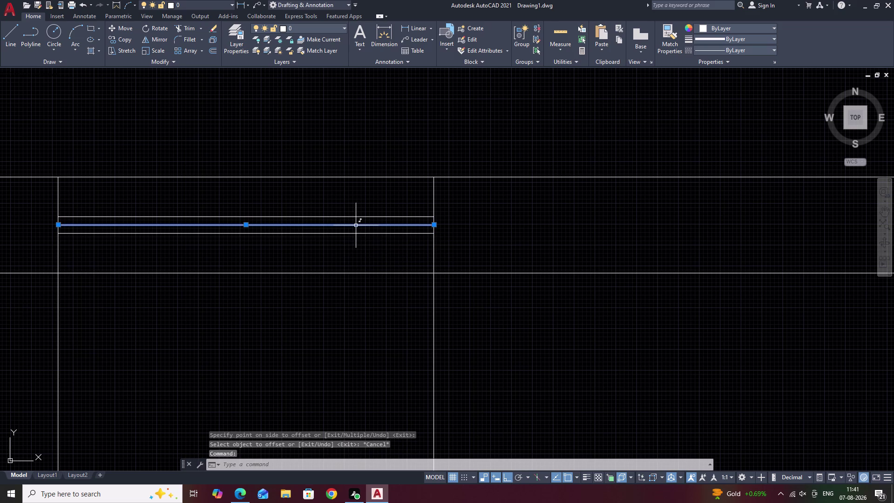
key(e)
key(space)
scroll(down, 3)
middle_drag(369, 248, 247, 231)
scroll(down, 3)
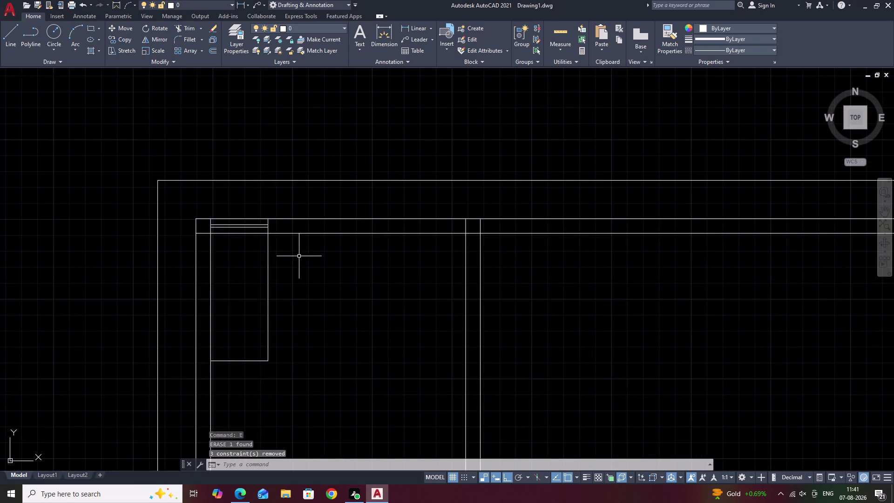
middle_drag(300, 257, 252, 261)
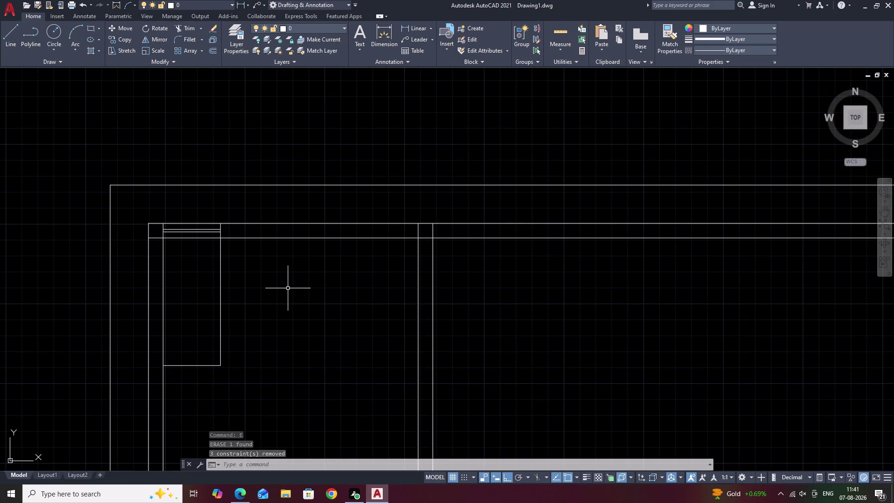
scroll(up, 3)
middle_drag(255, 277, 215, 266)
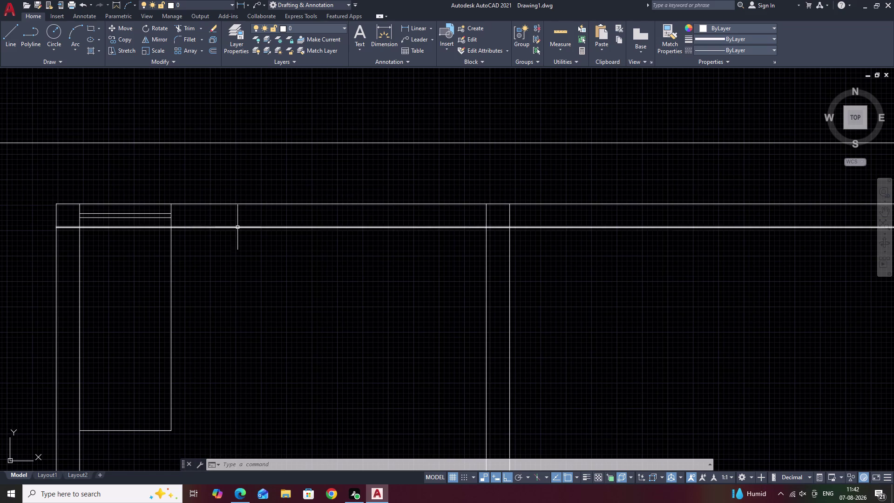
middle_drag(259, 228, 248, 228)
middle_drag(282, 225, 268, 223)
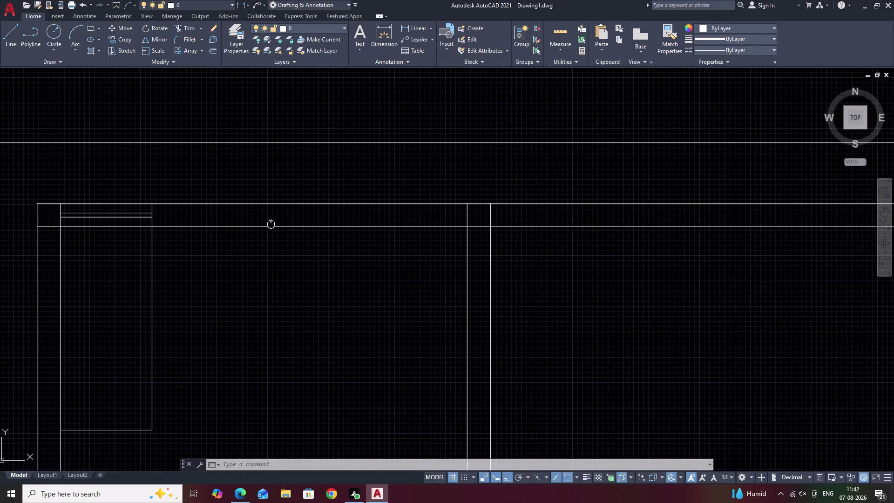
middle_drag(268, 224, 267, 223)
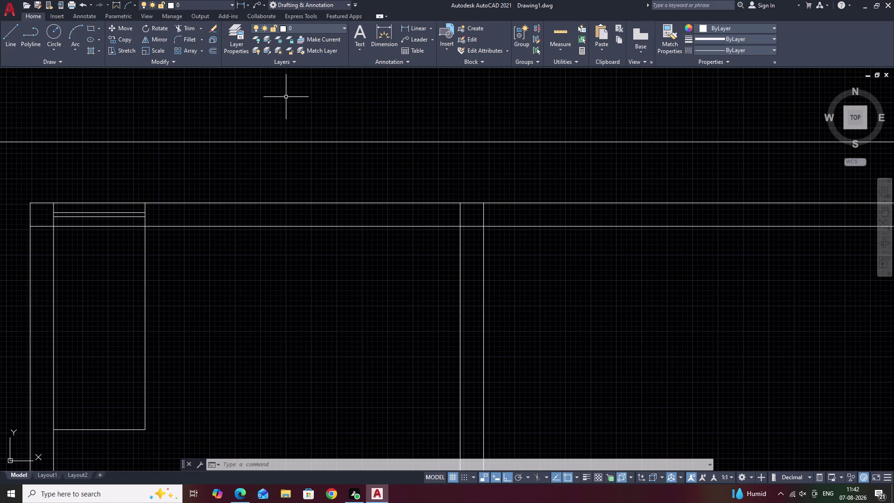
Offset the vertical partition line 900 units to the left.
text(O)
key(space)
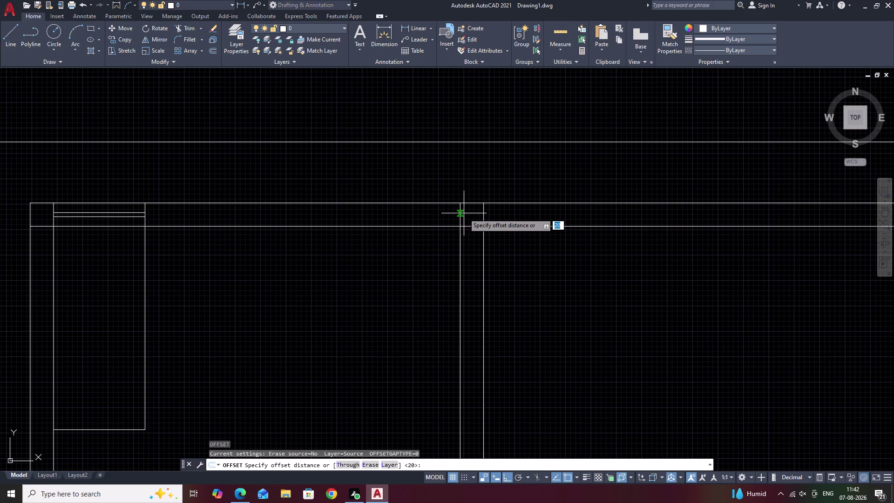
text(900)
key(space)
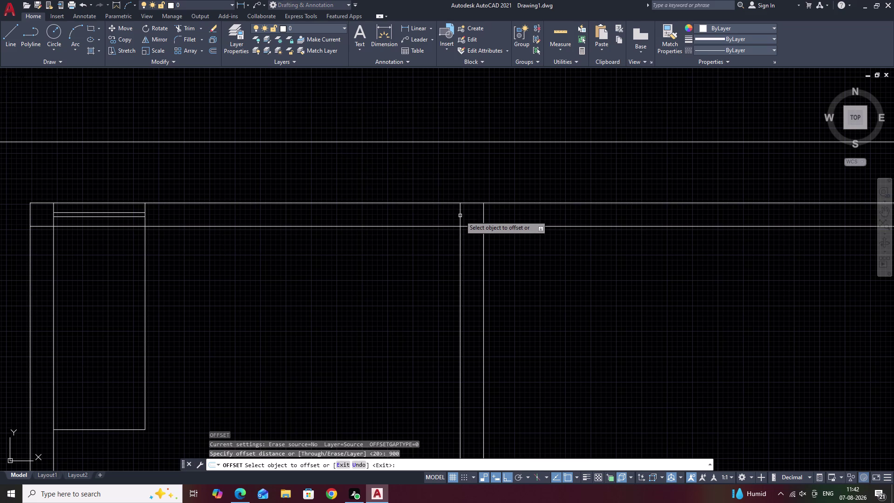
click(460, 215)
click(411, 223)
key(Escape)
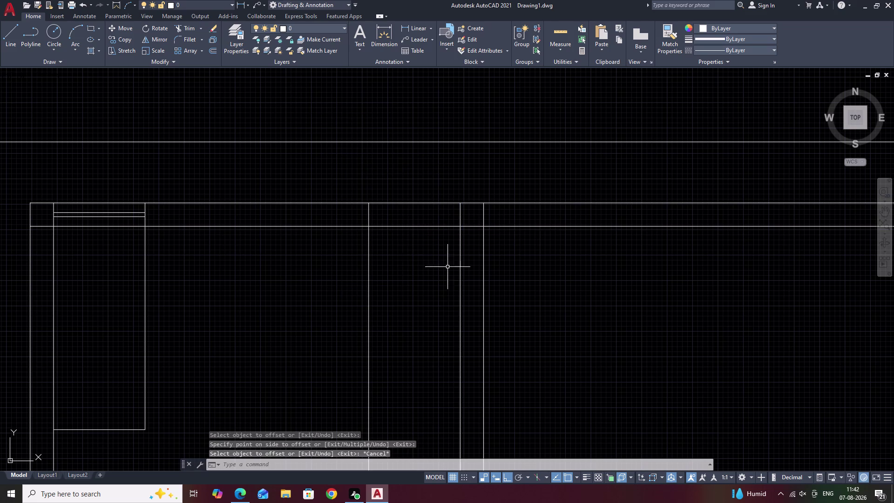
Trim the new line below the top wall with a fence.
text(TR)
key(space)
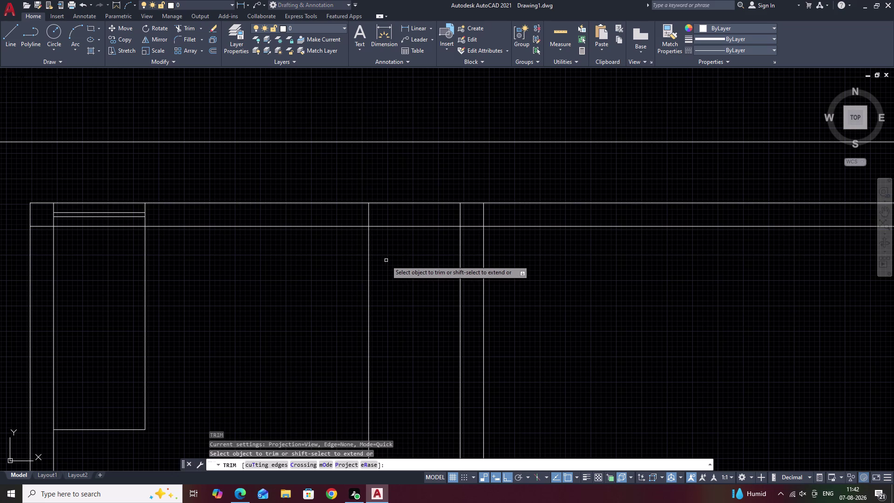
drag(385, 262, 332, 277)
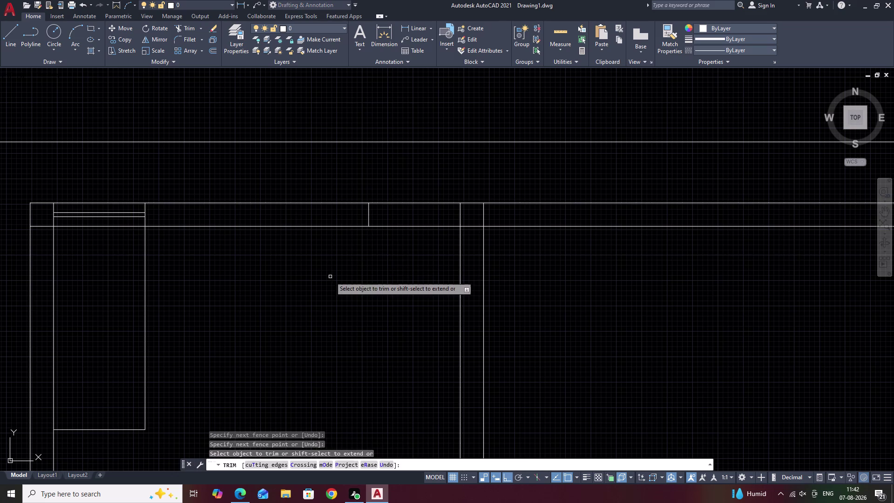
key(Escape)
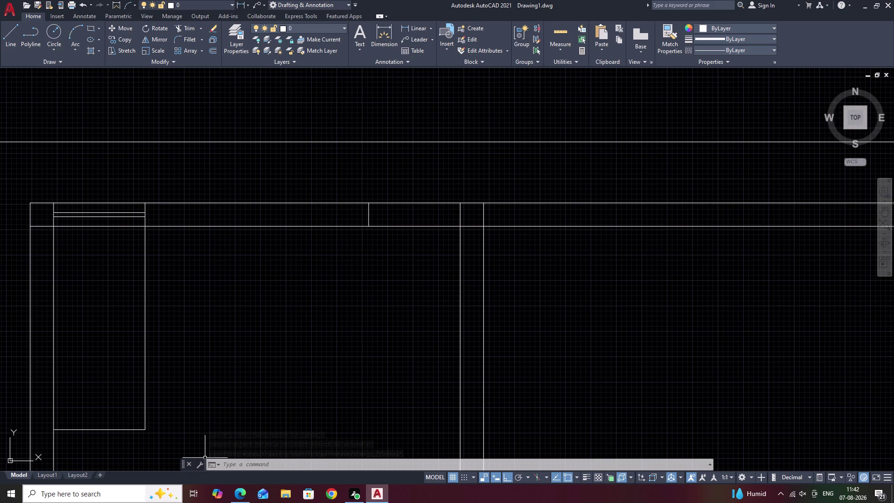
Select the left cubicle's two slat lines.
scroll(up, 3)
scroll(down, 3)
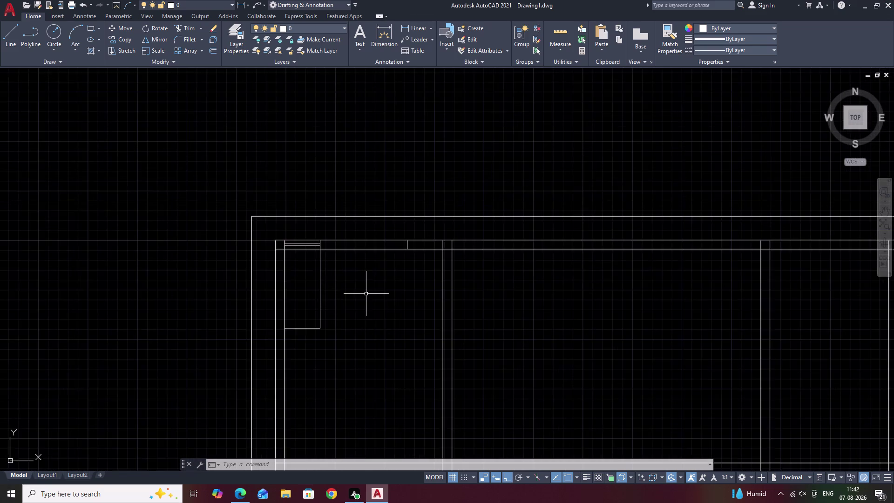
middle_drag(372, 296, 448, 347)
scroll(up, 3)
drag(409, 279, 392, 307)
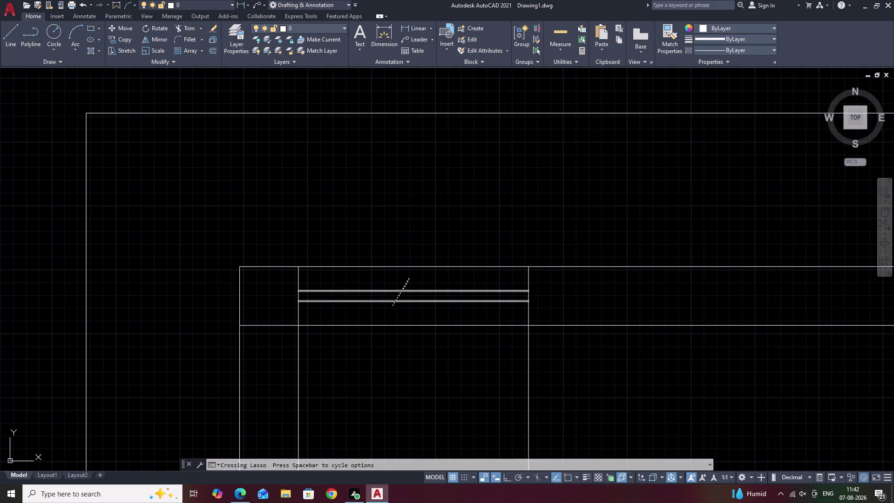
key(m)
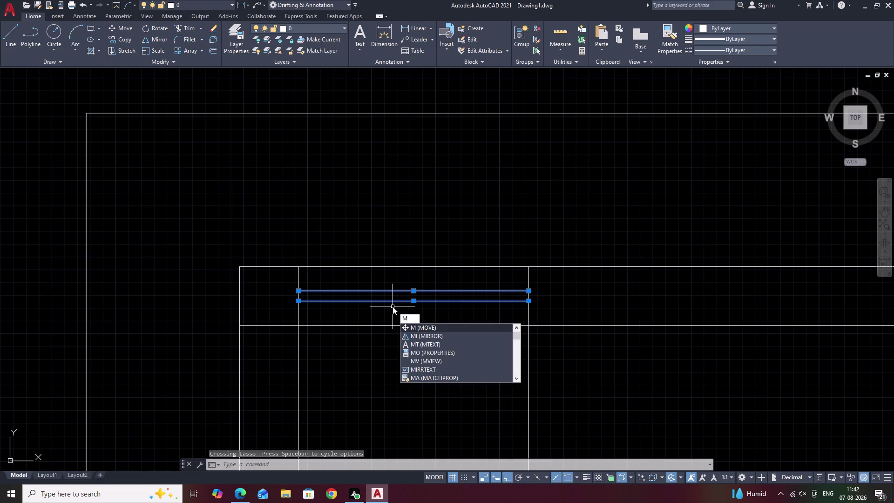
key(BackSpace)
Copy the slat pair 3100 units right to the next cubicle.
text(CO)
key(space)
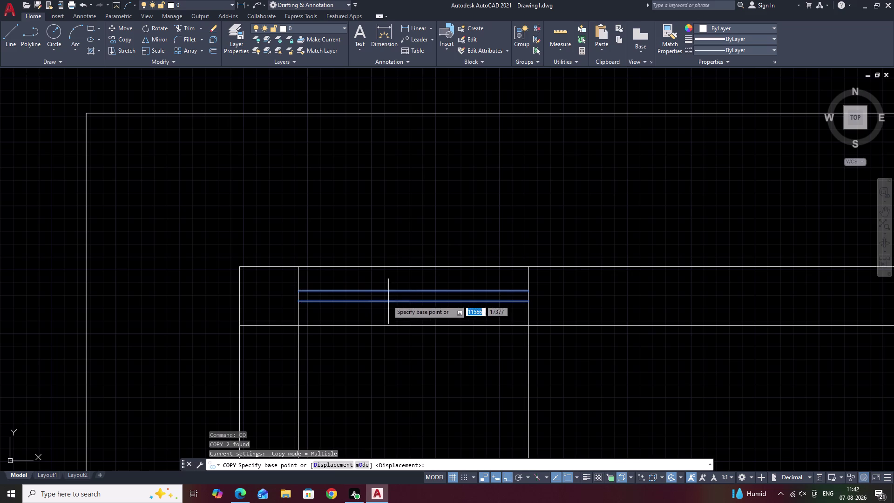
click(296, 303)
scroll(down, 3)
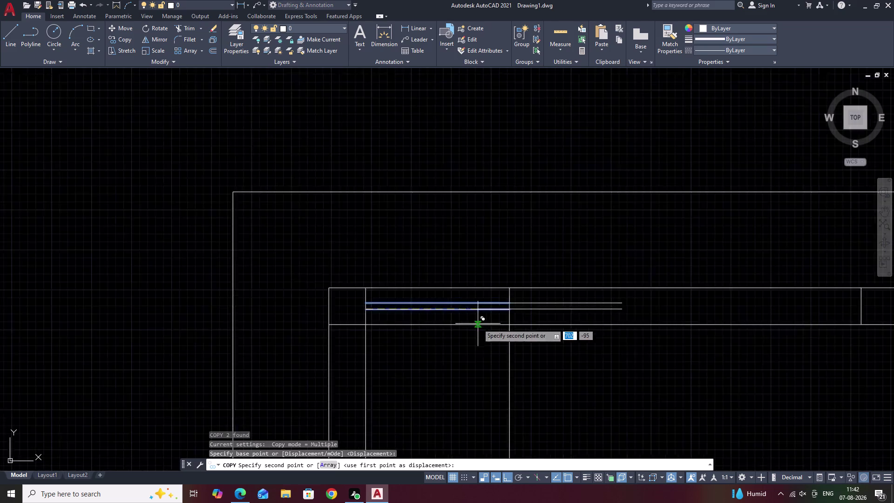
middle_drag(514, 323, 353, 323)
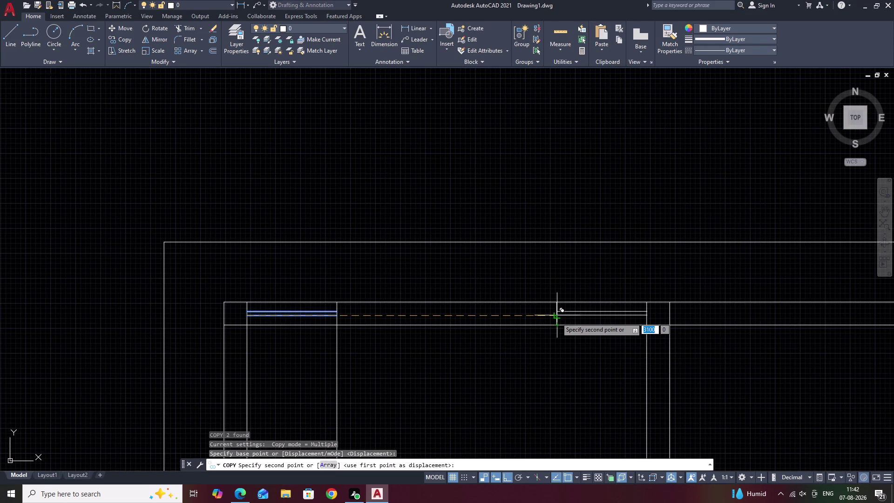
scroll(up, 3)
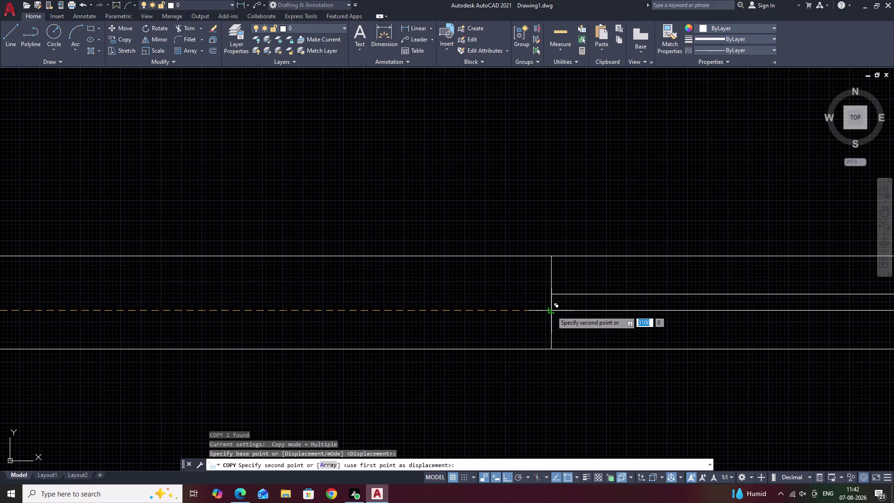
click(552, 310)
key(Escape)
Pan to check both slat pairs, then back to the left cubicle.
scroll(down, 3)
middle_drag(621, 353, 541, 275)
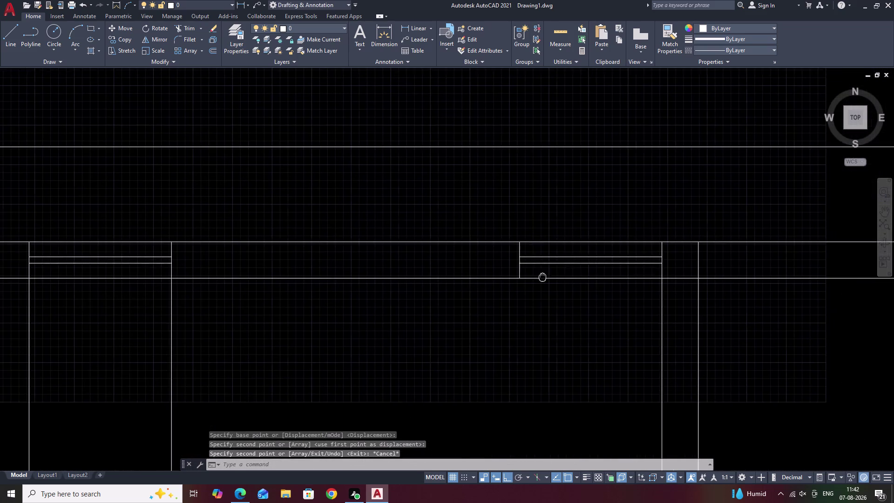
middle_drag(547, 296, 549, 242)
middle_drag(559, 309, 546, 263)
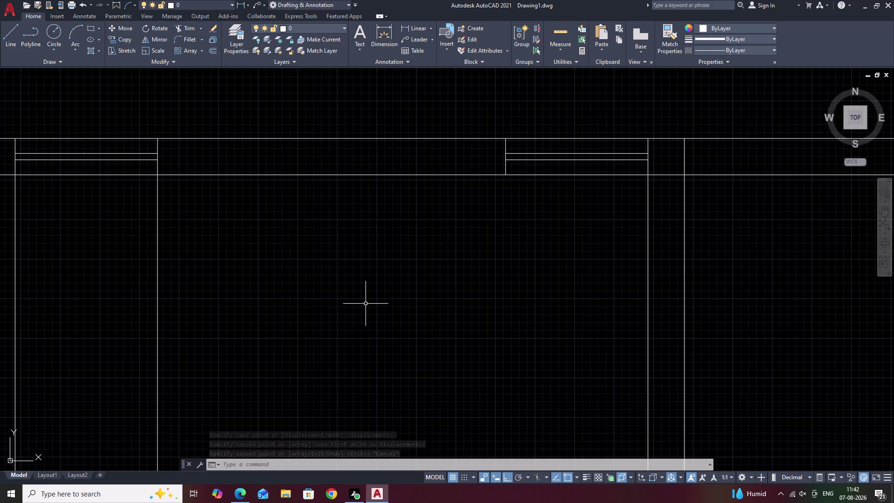
key(l)
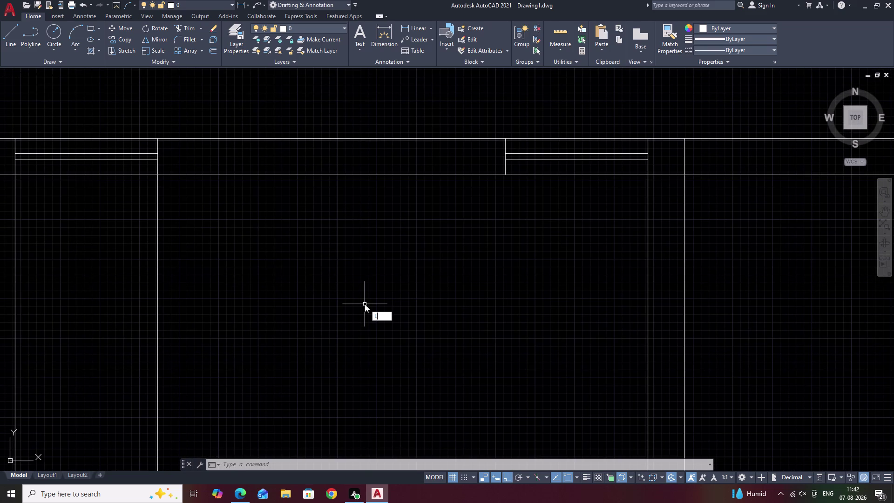
key(Escape)
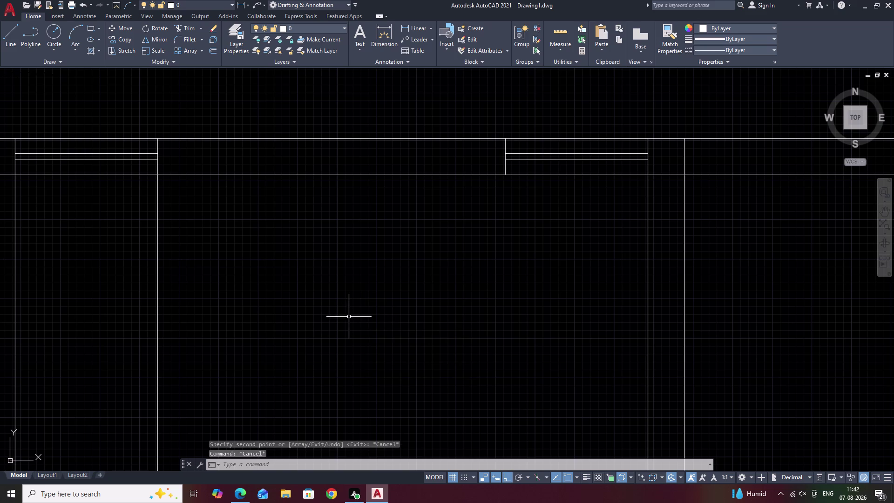
scroll(down, 3)
middle_drag(358, 318, 419, 256)
Select the left cubicle's partition lines for mirroring, abandoning two attempts.
drag(383, 243, 324, 354)
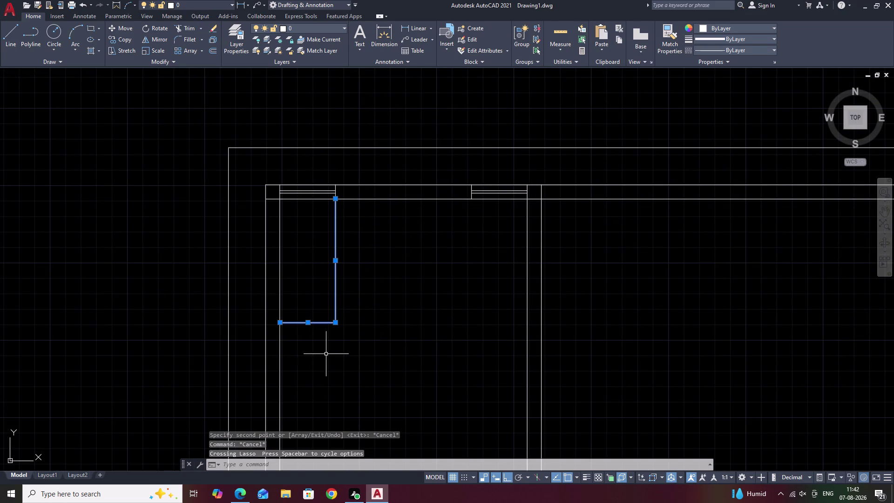
text(MI)
key(space)
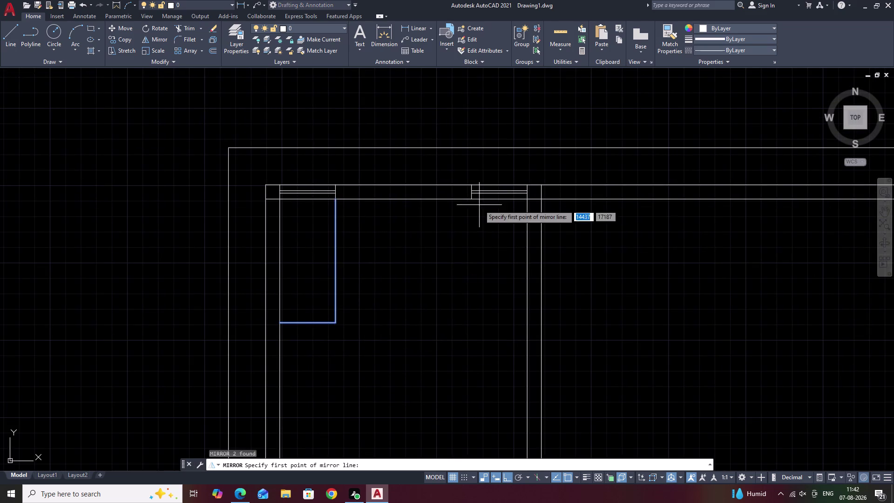
click(402, 200)
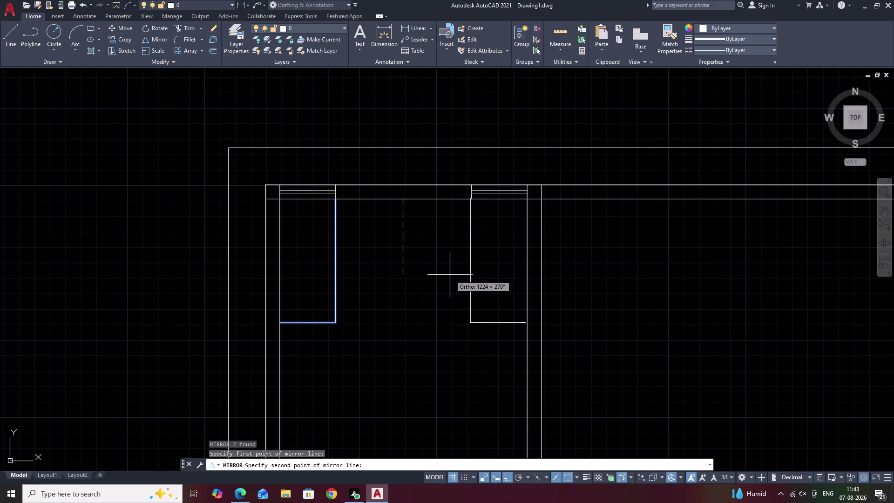
key(Escape)
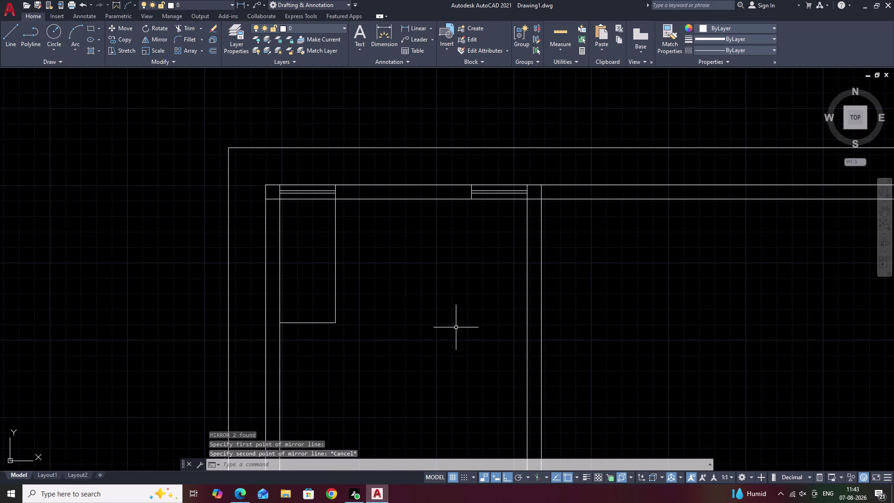
drag(361, 258, 309, 342)
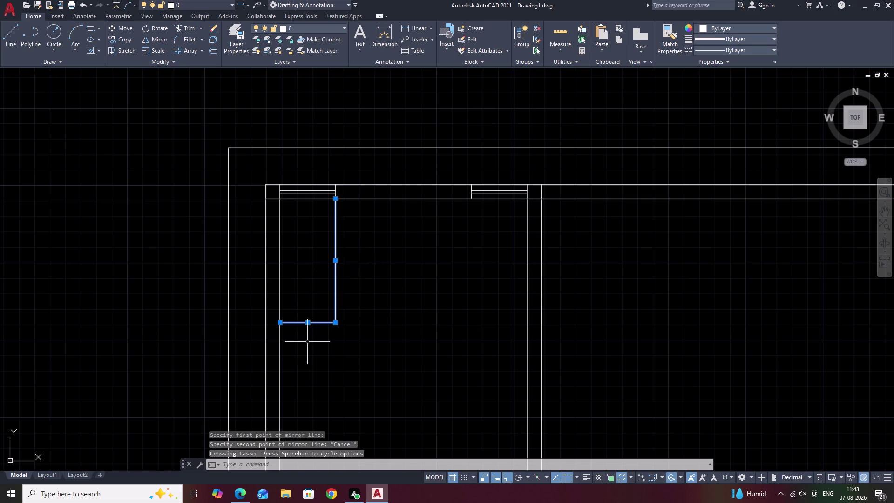
text(MI)
key(space)
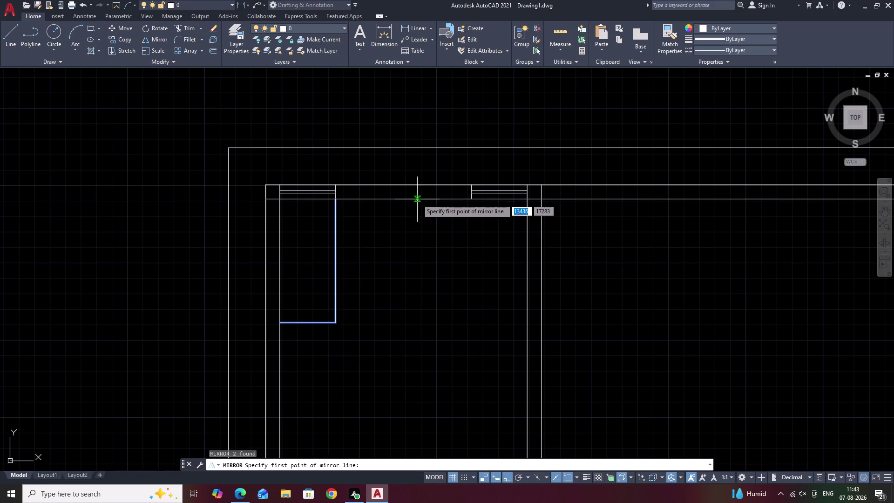
click(418, 200)
key(Escape)
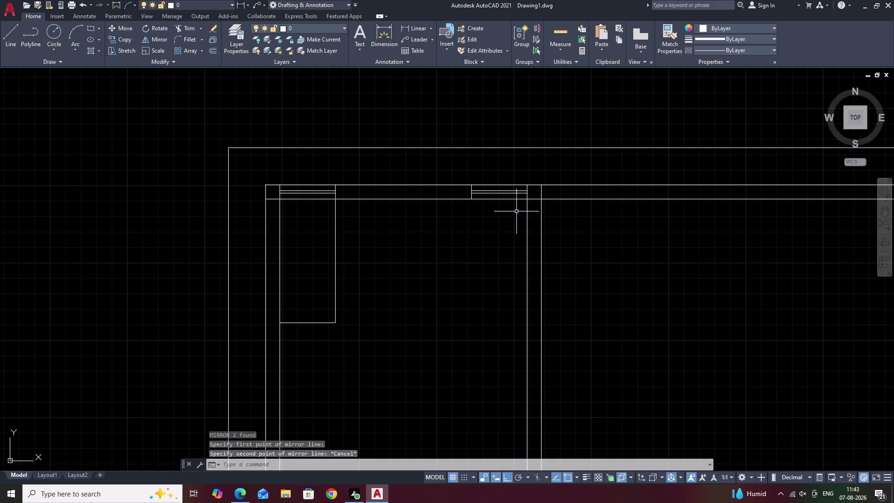
Reselect the partition lines and try a mirror line, then abandon it.
drag(351, 232, 304, 325)
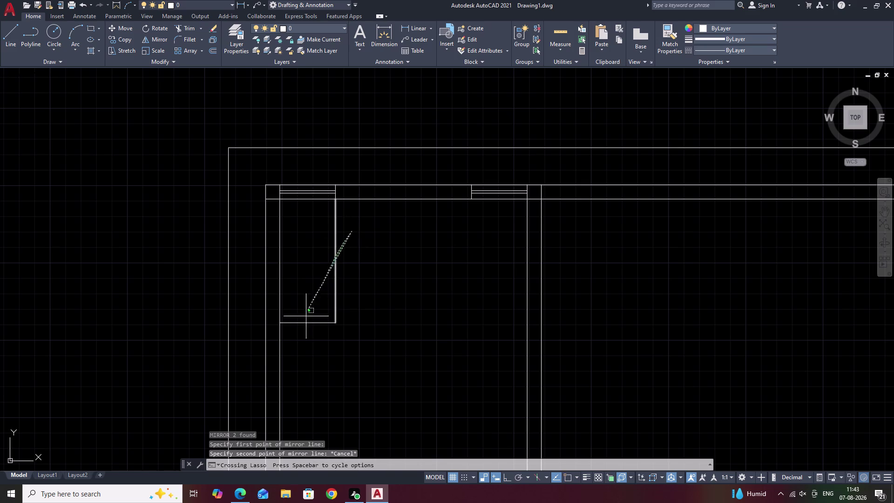
drag(303, 324, 302, 337)
text(MI)
key(space)
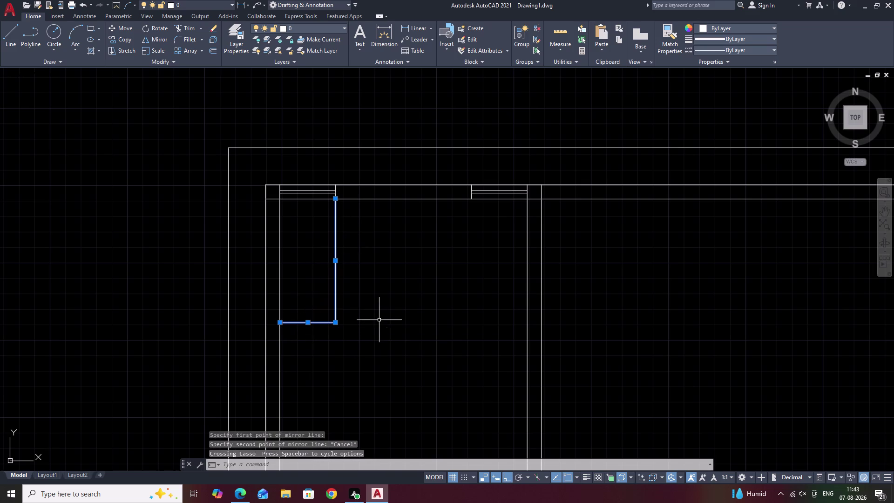
click(386, 199)
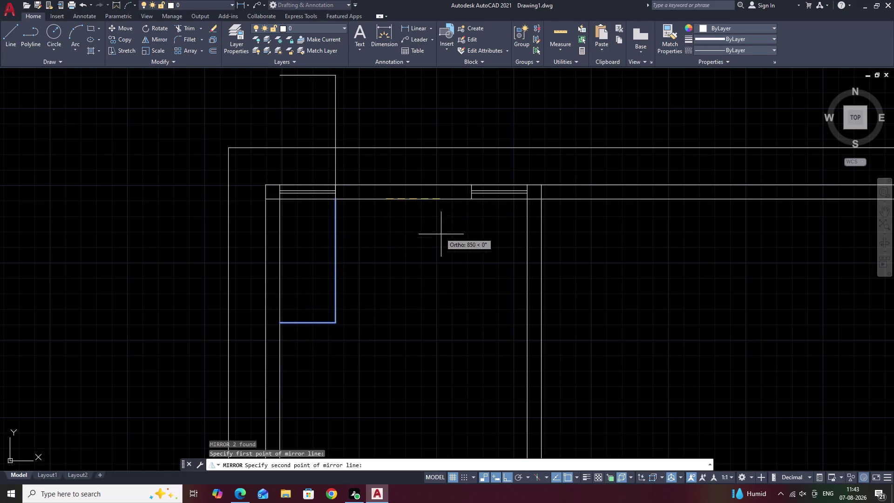
click(454, 288)
key(Escape)
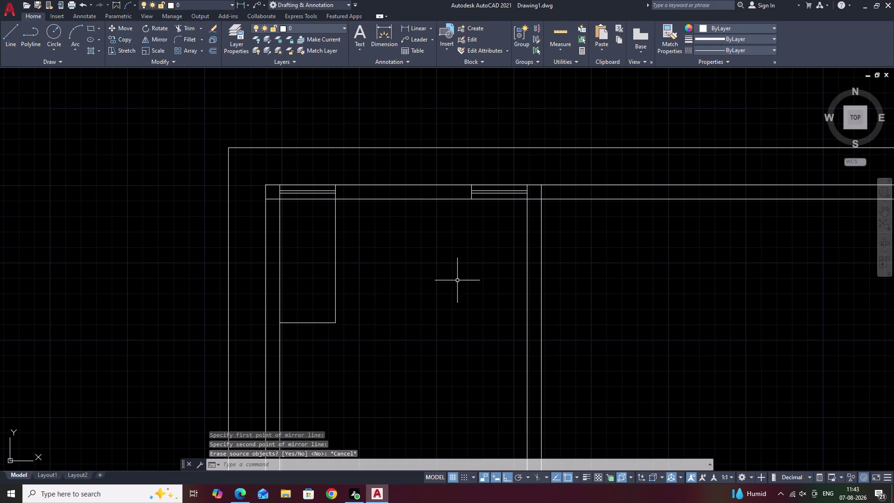
Mirror the partition's vertical and bottom lines about a vertical line midway between the cubicles.
drag(350, 241, 317, 310)
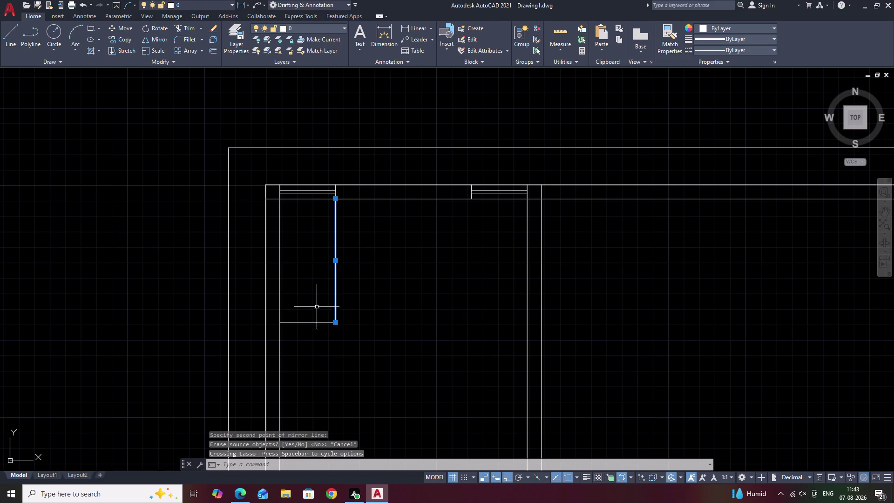
drag(320, 305, 306, 333)
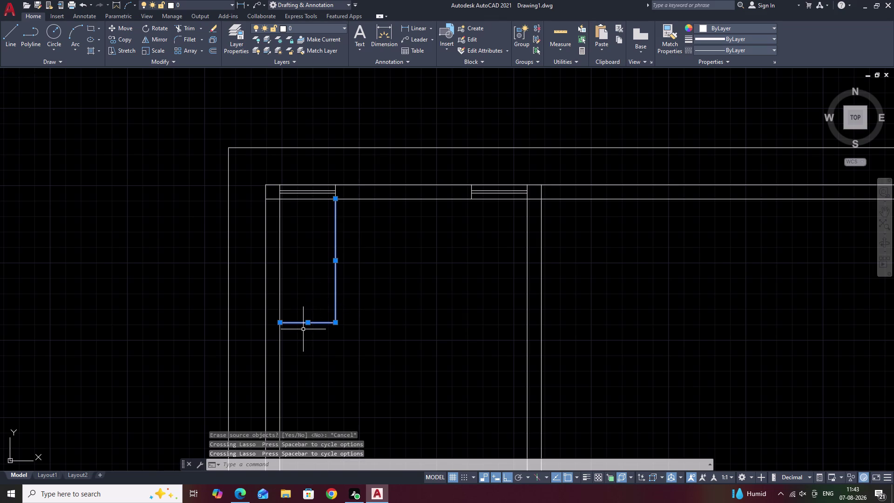
text(MI)
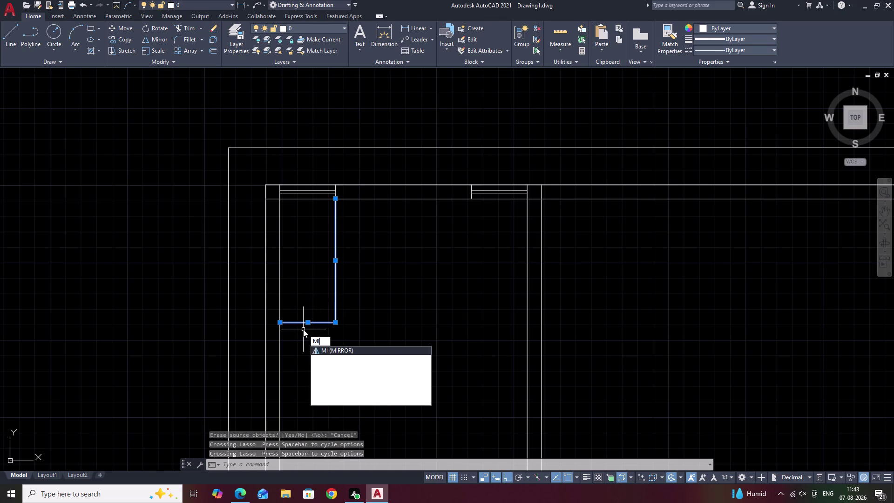
key(space)
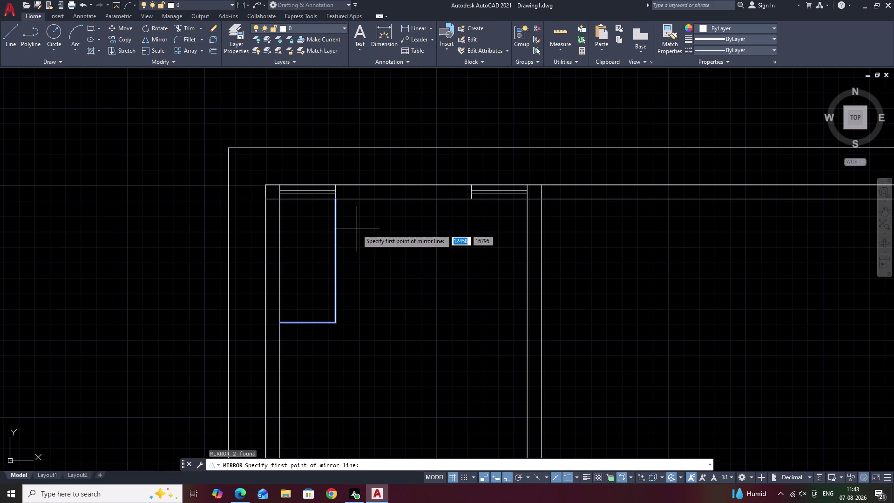
key(m)
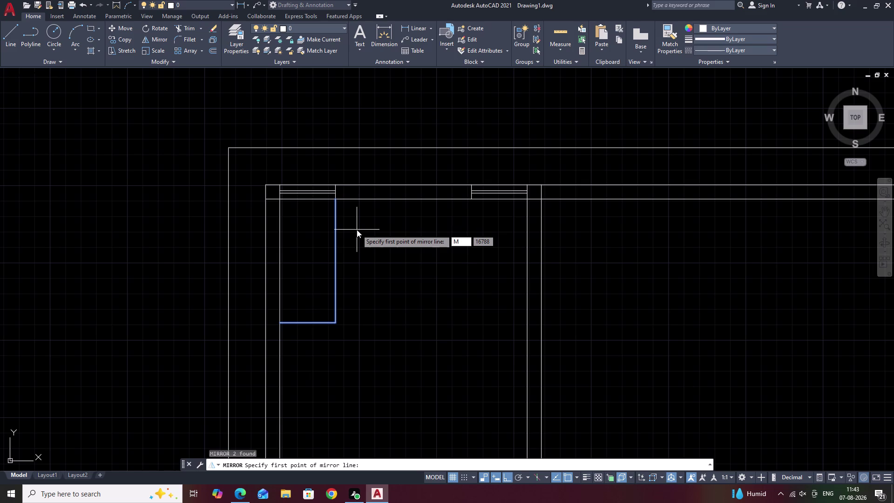
text(2P)
key(space)
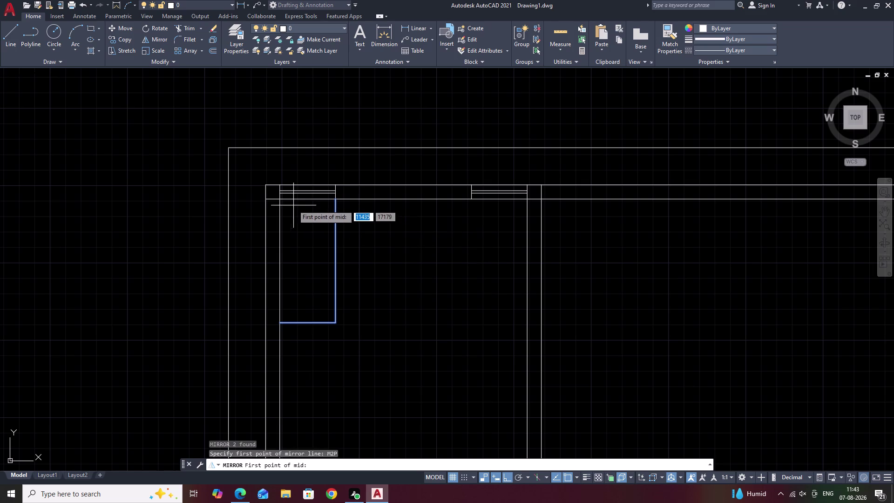
click(281, 201)
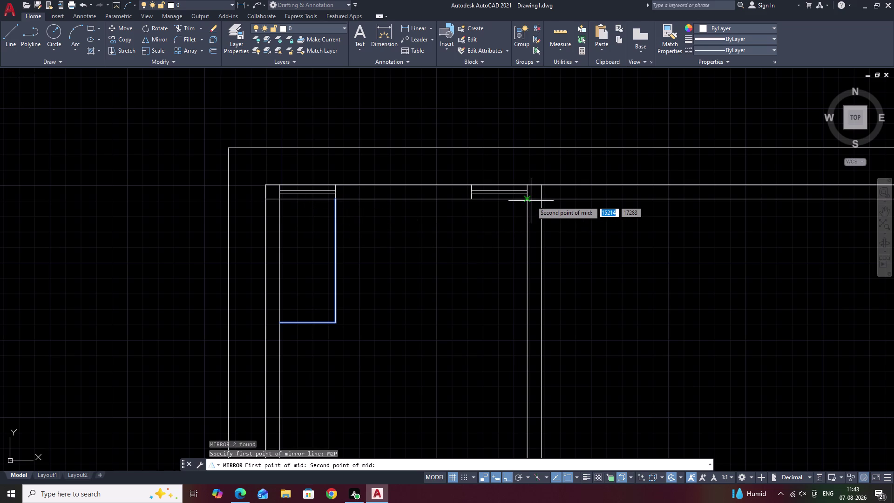
click(528, 200)
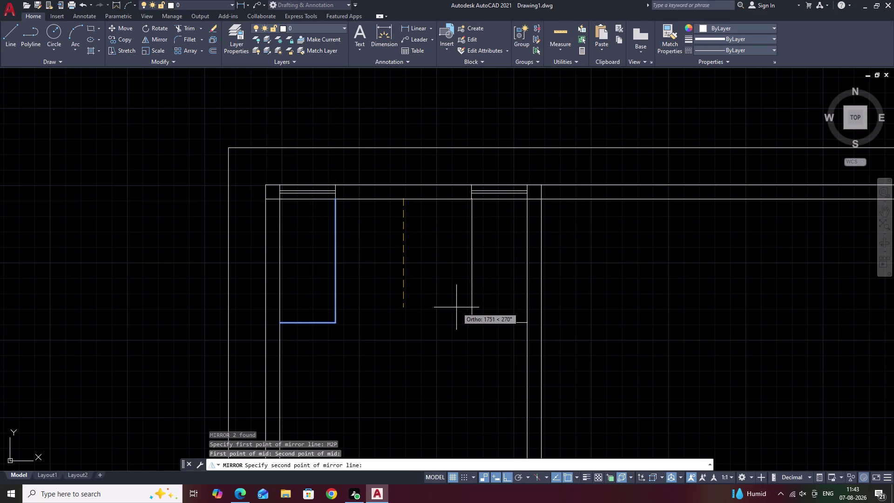
click(450, 310)
End the mirror and pan and zoom to check both cubicles along the top wall.
scroll(up, 3)
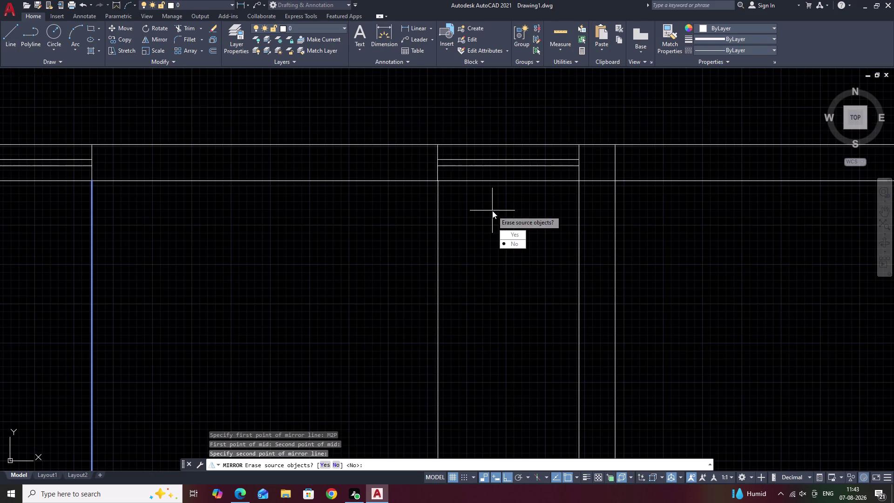
scroll(up, 3)
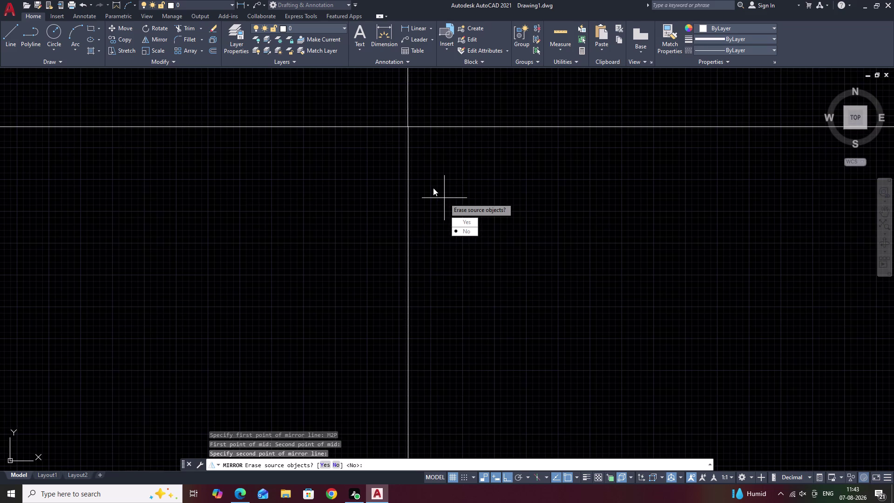
drag(463, 230, 450, 310)
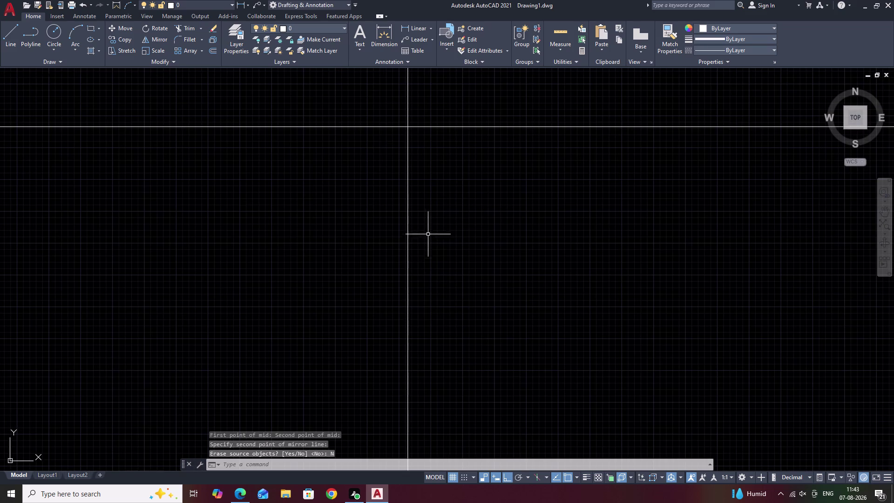
scroll(down, 3)
middle_drag(422, 309, 400, 278)
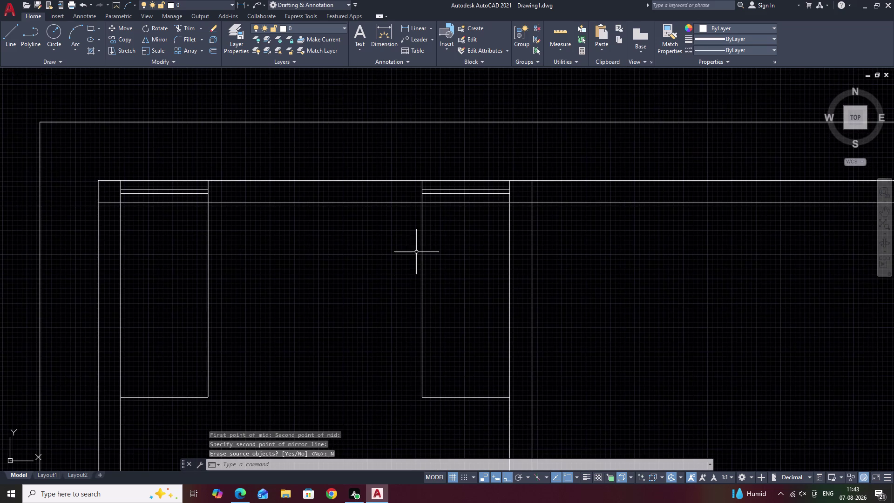
scroll(up, 3)
scroll(up, 3)
middle_drag(457, 214, 480, 307)
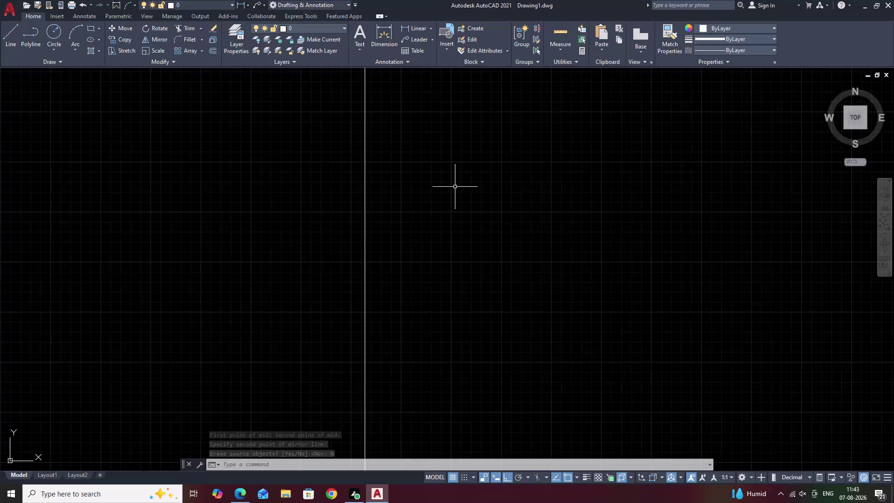
middle_drag(480, 307, 483, 324)
scroll(down, 3)
middle_drag(431, 350, 463, 236)
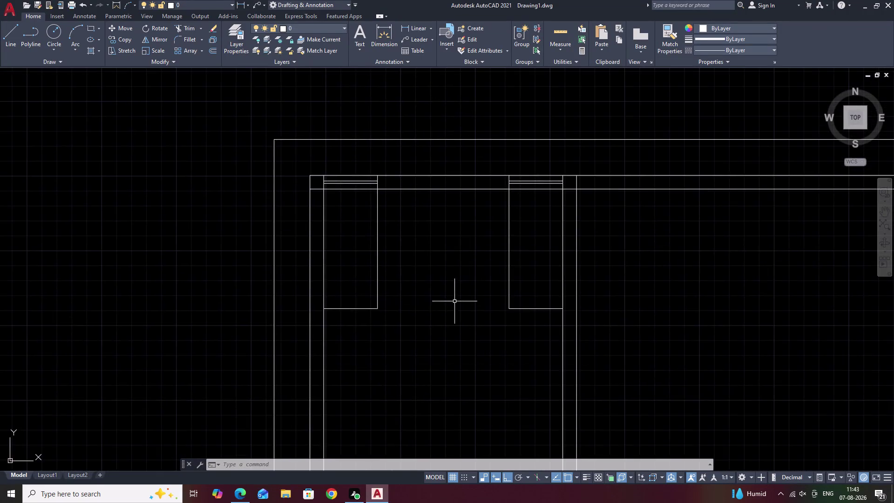
middle_drag(462, 281, 470, 249)
key(Escape)
middle_drag(462, 188, 461, 258)
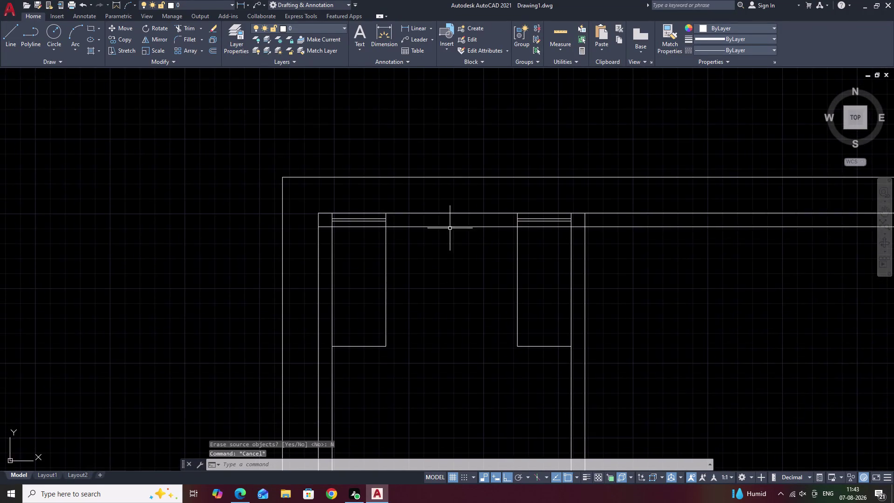
scroll(up, 3)
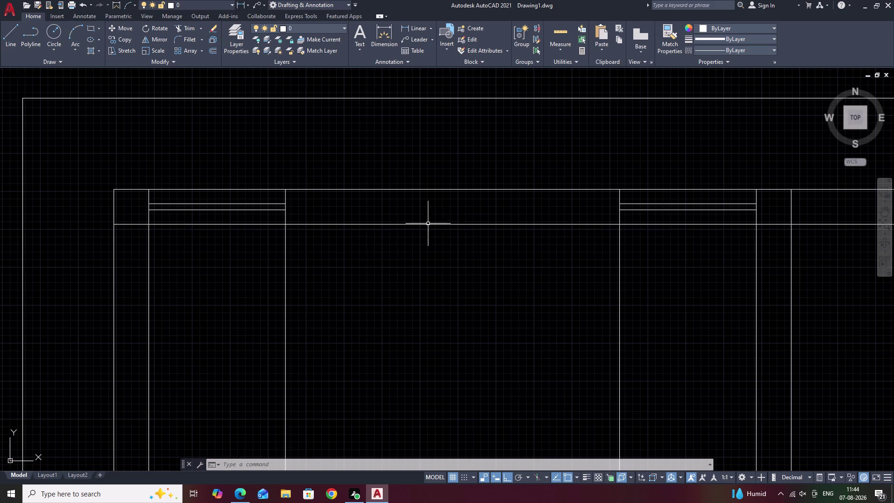
Draw lines from the inner top wall: 600 down, 900 across, 600 back up.
key(l)
key(space)
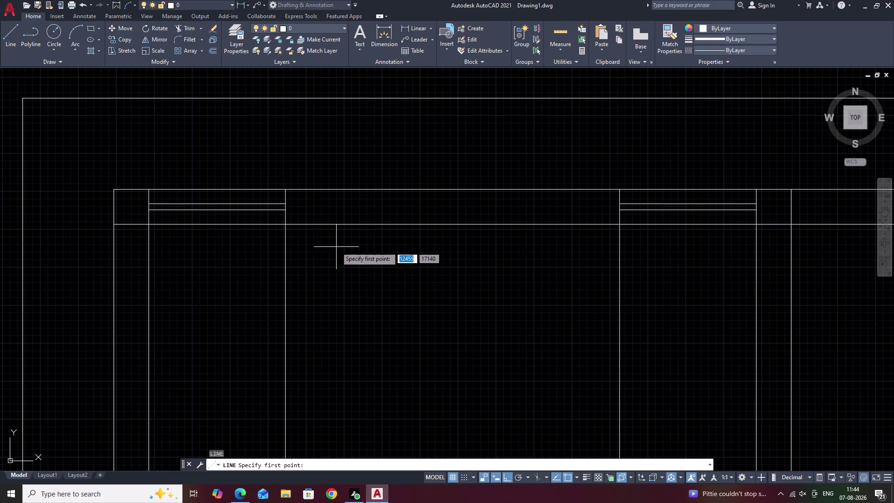
click(344, 225)
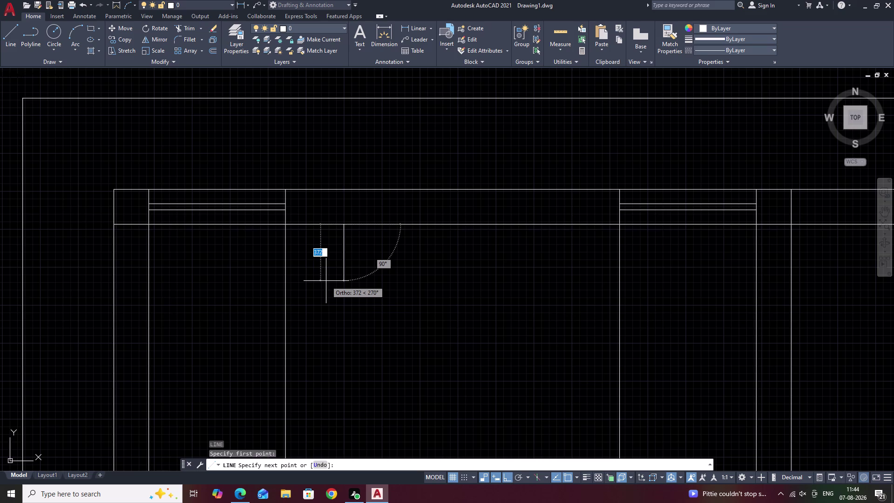
text(600)
key(space)
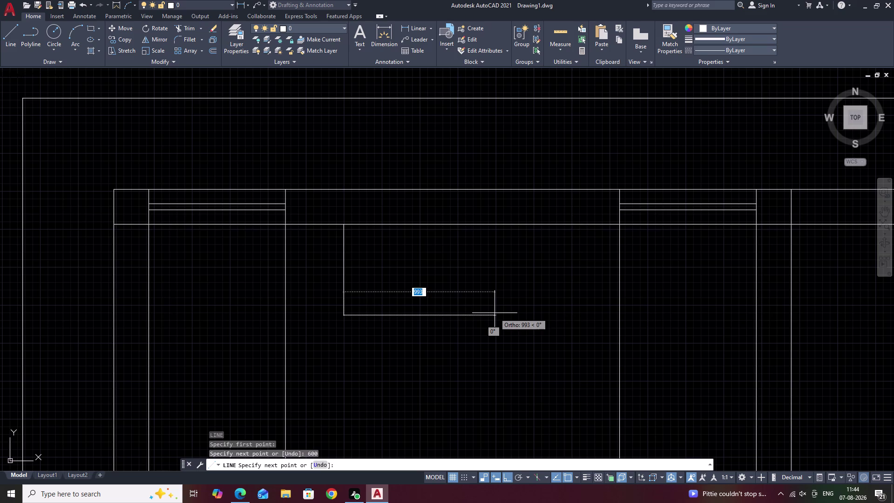
text(900)
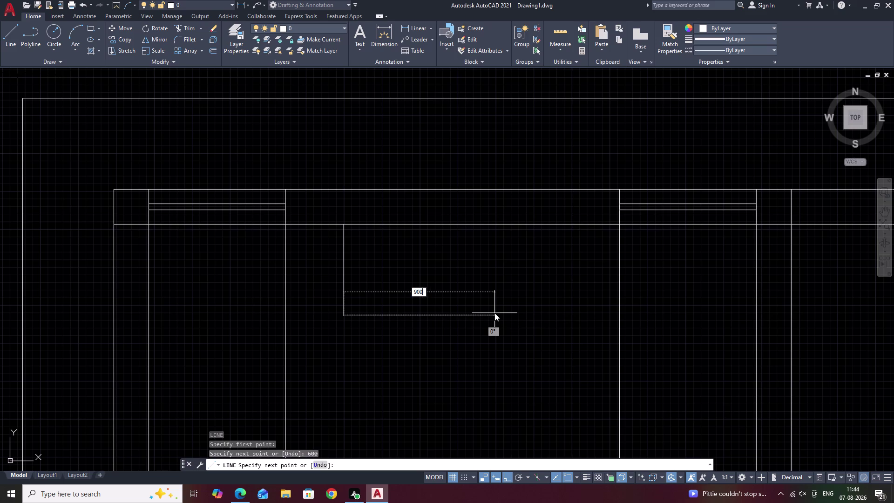
key(space)
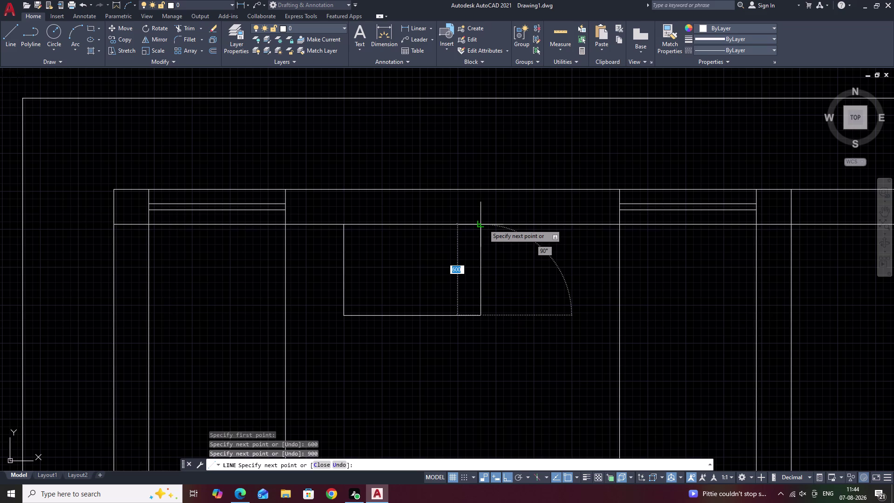
text(600)
key(space)
key(Escape)
middle_drag(432, 330, 477, 272)
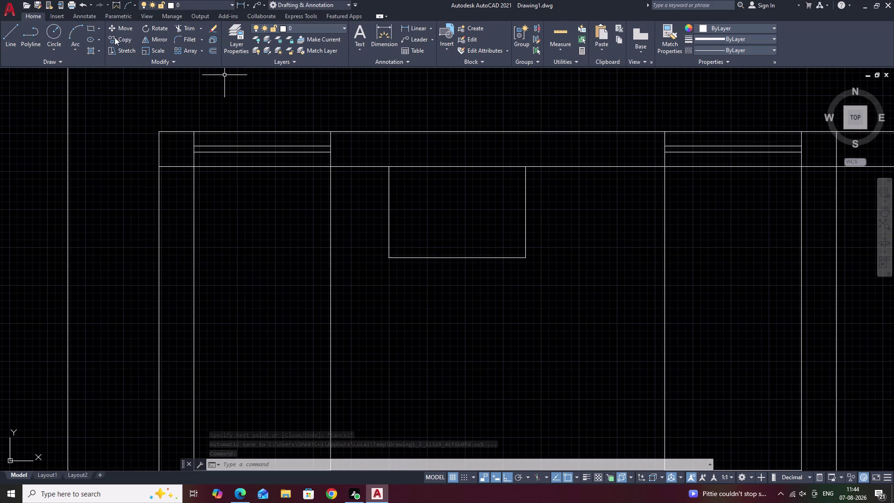
Draw a basin circle centred on the counter's front edge midpoint.
click(50, 30)
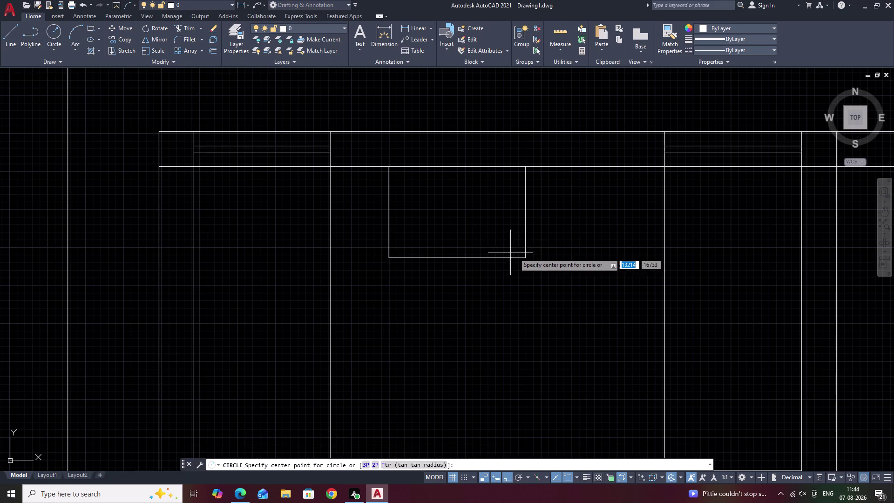
click(456, 257)
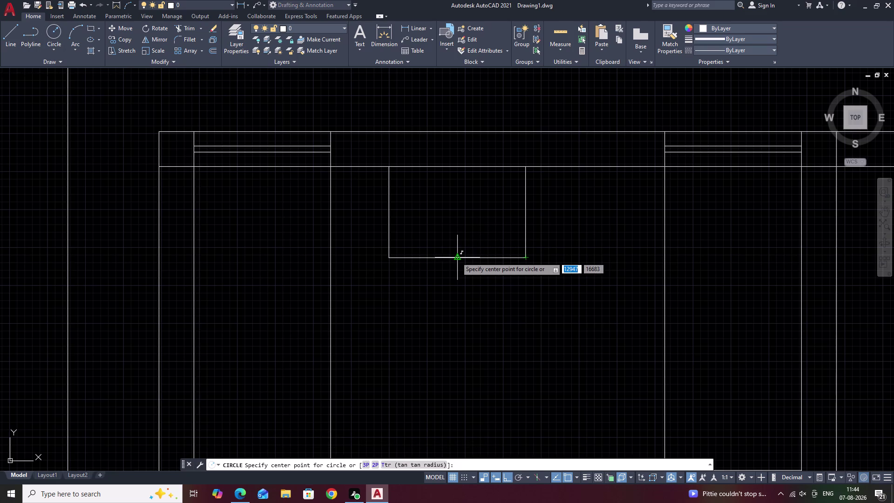
click(460, 286)
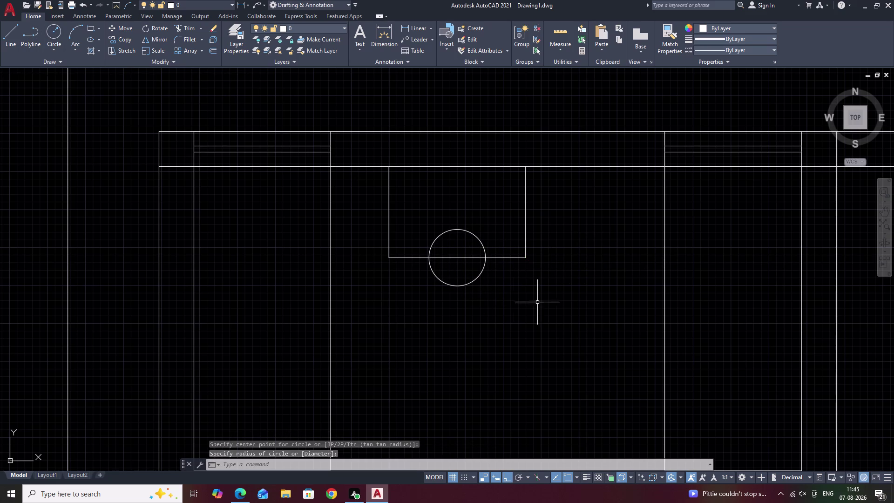
key(Escape)
Trim away the circle's upper half inside the counter, then review the layout.
text(TR)
key(space)
drag(505, 238, 483, 238)
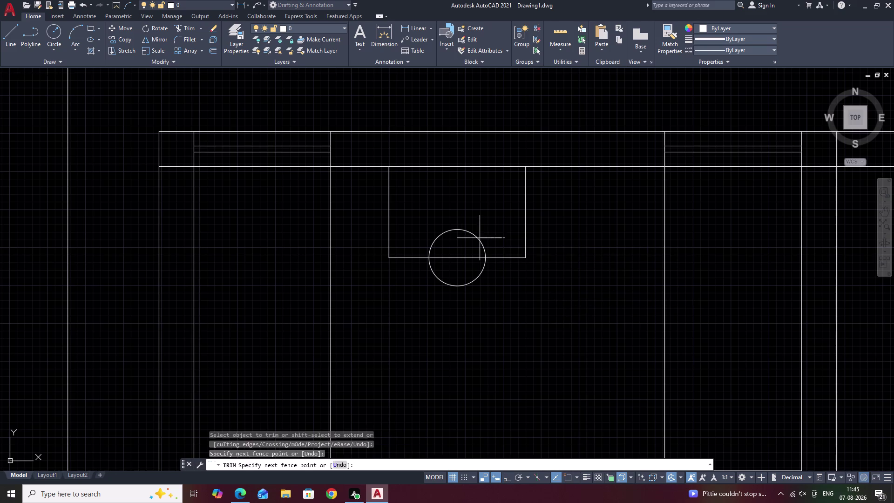
drag(483, 238, 436, 239)
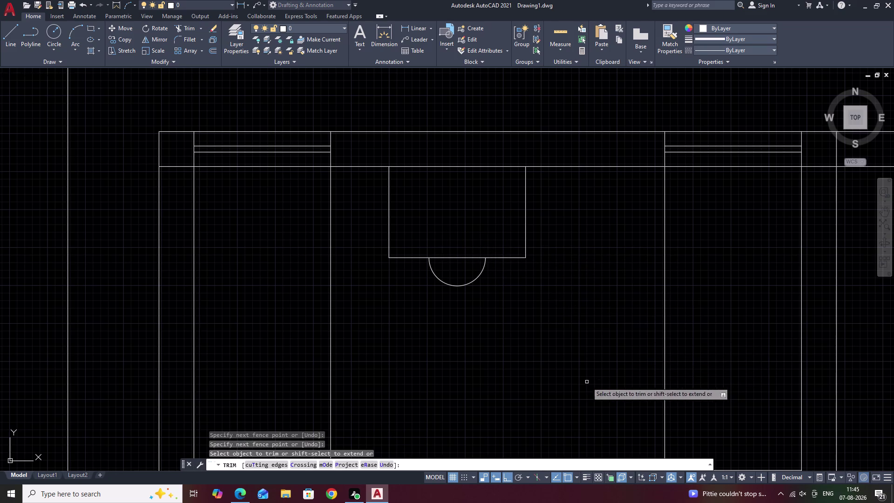
key(Escape)
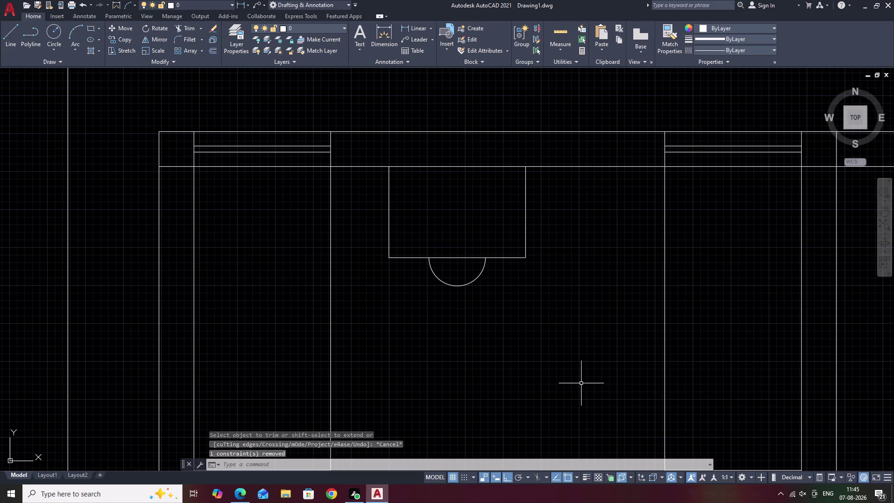
middle_drag(584, 383, 581, 333)
scroll(down, 3)
middle_drag(575, 337, 509, 255)
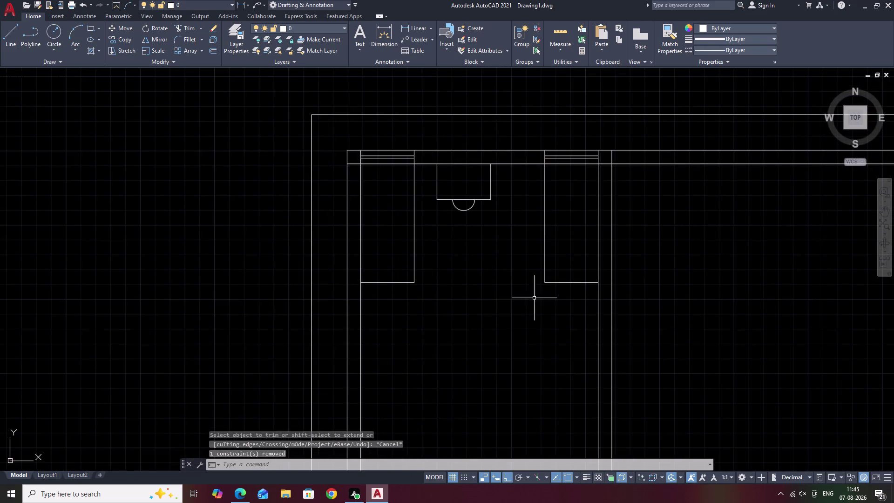
middle_drag(536, 310, 495, 272)
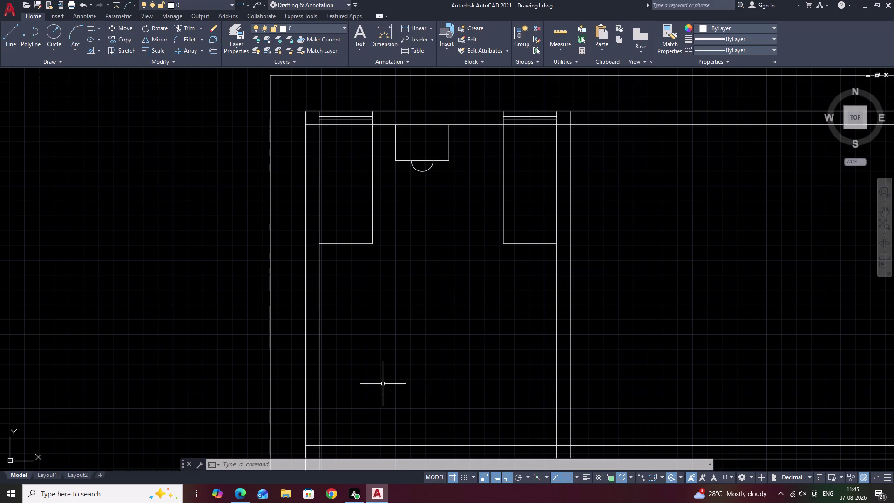
middle_drag(383, 385, 396, 342)
middle_drag(388, 363, 397, 321)
Pan and zoom to the lower end of the left cubicle partitions.
scroll(up, 3)
middle_drag(366, 351, 379, 278)
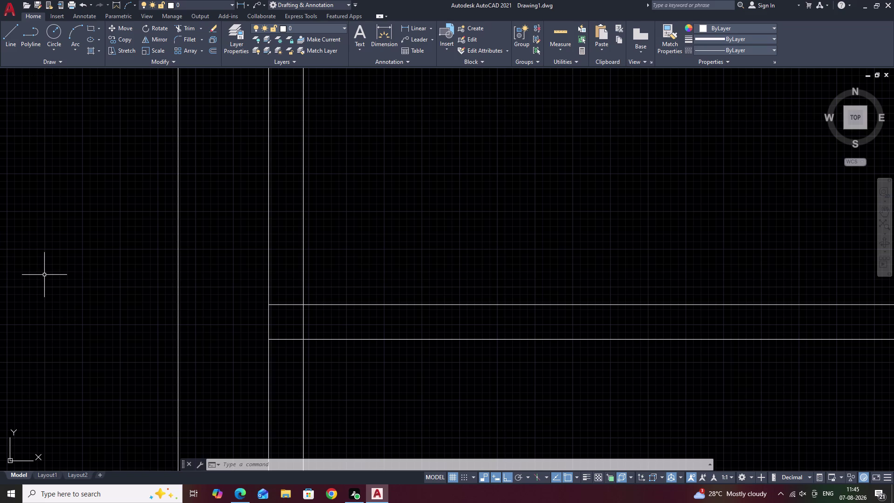
scroll(down, 3)
middle_drag(357, 318, 304, 387)
scroll(down, 3)
scroll(down, 3)
middle_drag(334, 307, 323, 317)
scroll(up, 3)
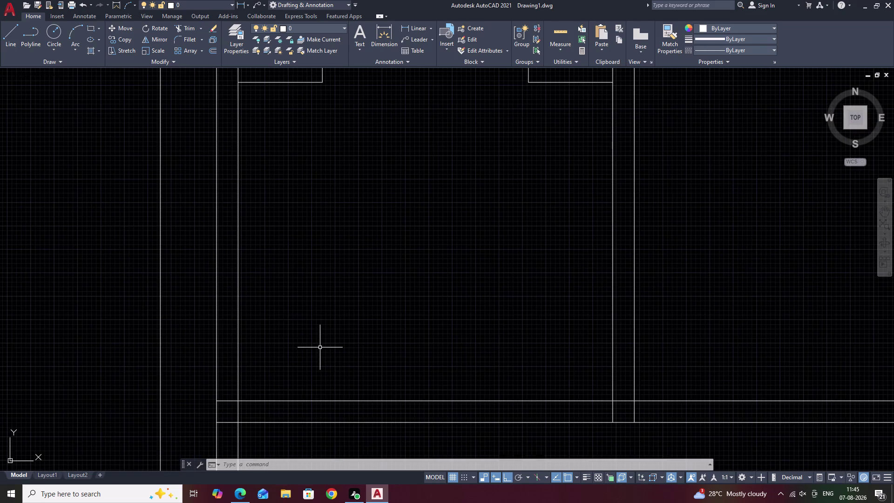
middle_drag(320, 348, 335, 300)
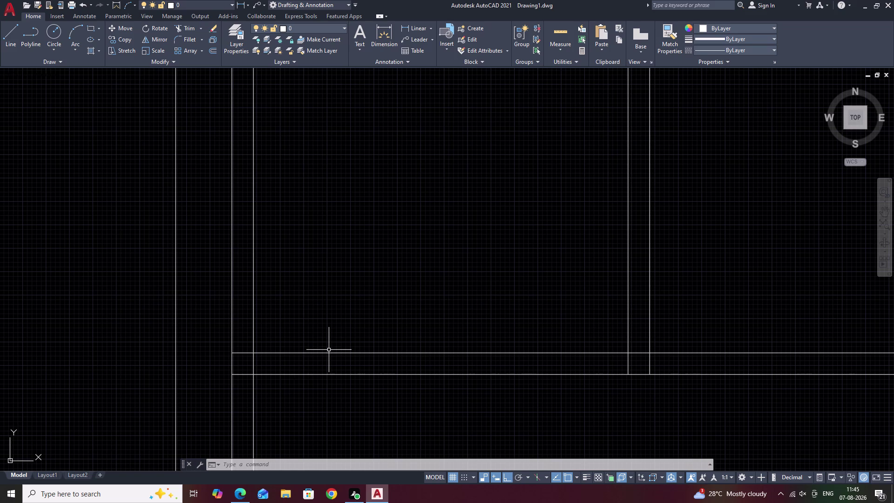
scroll(down, 3)
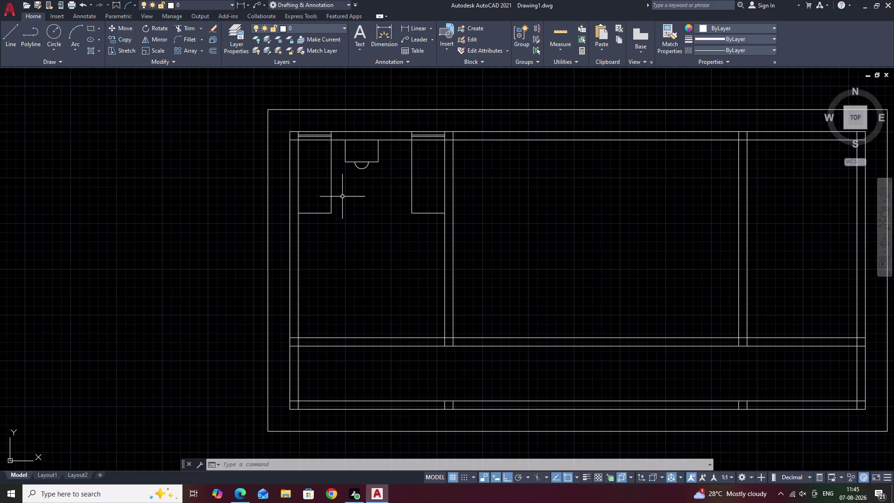
Extend the left cubicle's right side line to meet the horizontal partition below.
text(E)
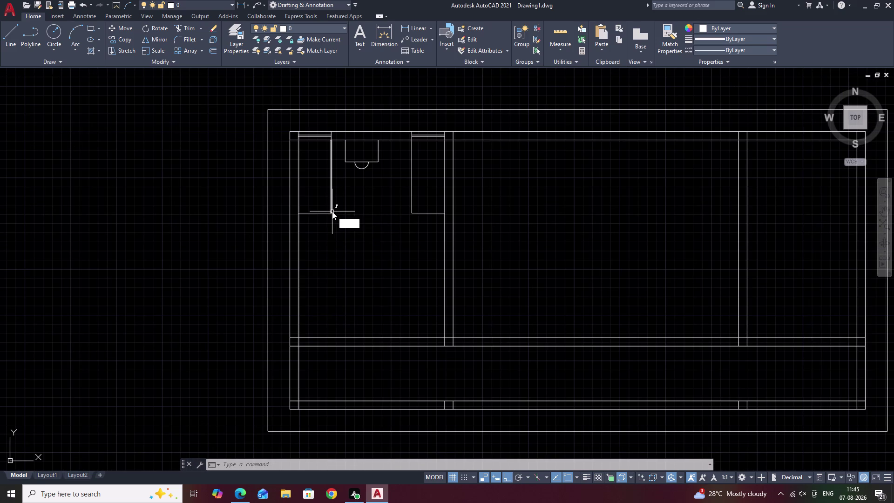
text(X)
key(space)
click(331, 202)
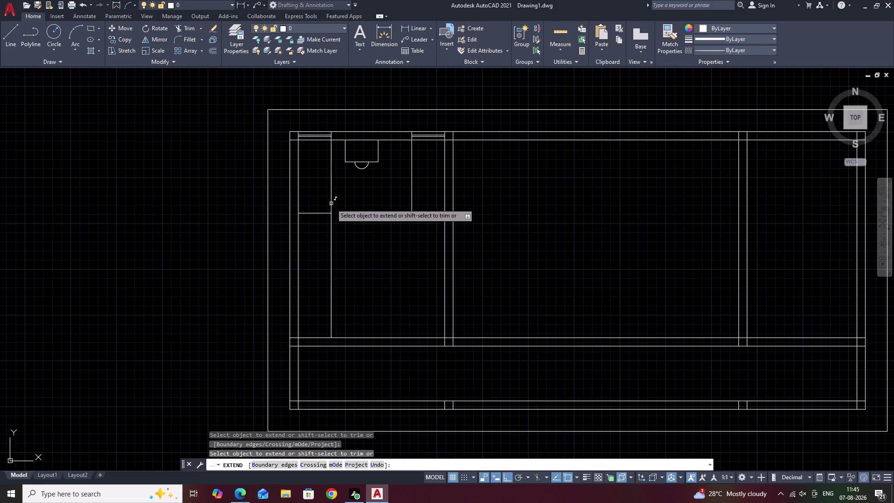
key(Escape)
middle_drag(340, 289, 347, 229)
scroll(up, 3)
middle_drag(325, 278, 337, 238)
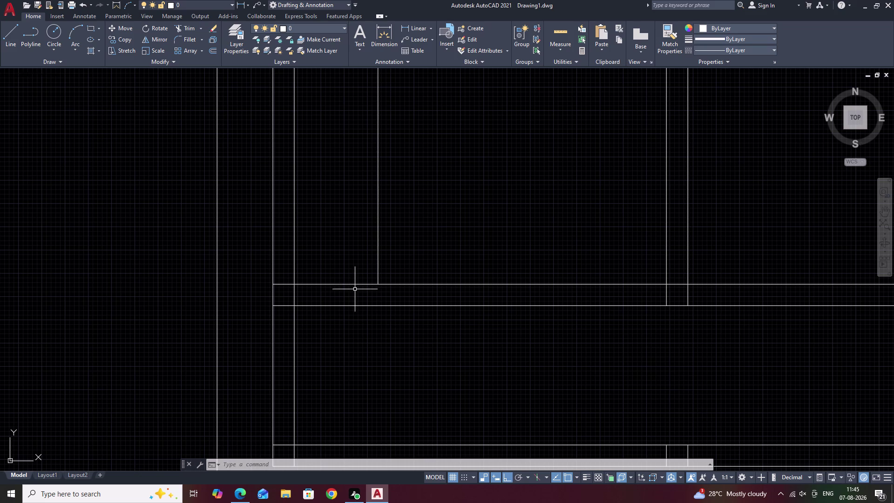
Break the horizontal partition line inside the left cubicle strip.
text(BR)
click(417, 328)
click(349, 284)
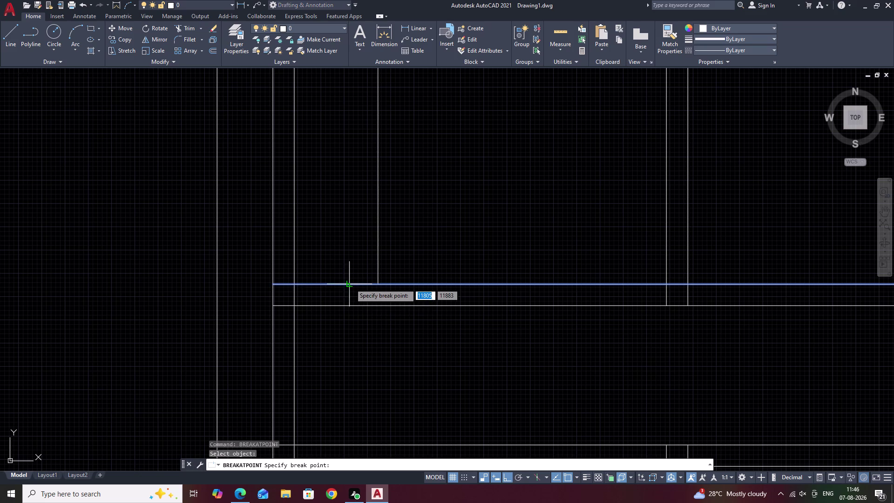
click(378, 284)
key(space)
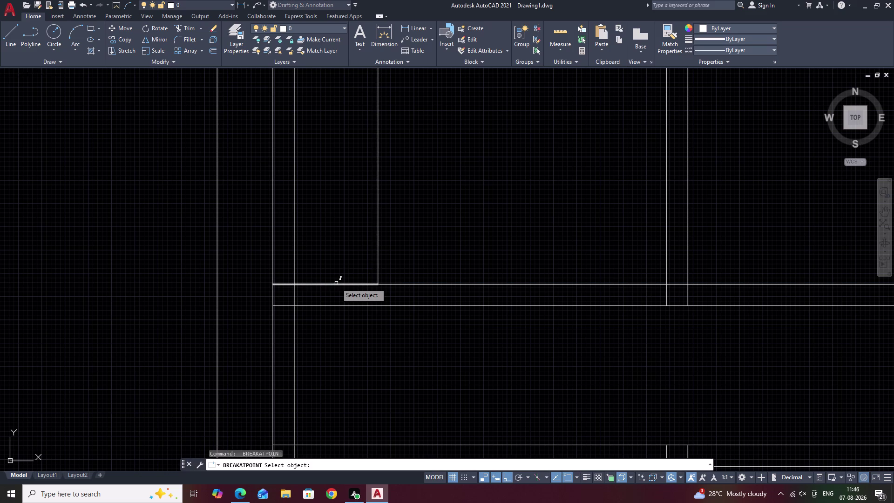
click(336, 283)
double_click(292, 285)
key(Escape)
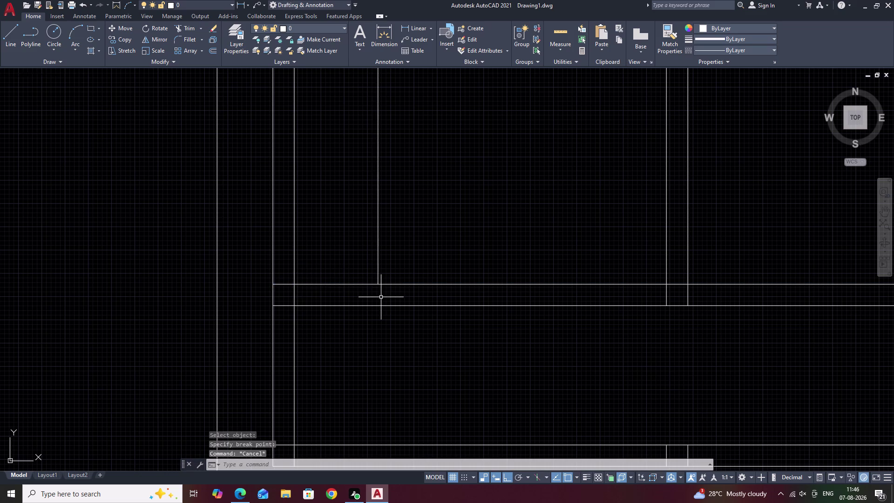
Offset the wall line 900 units upward to create the new division line.
key(o)
key(space)
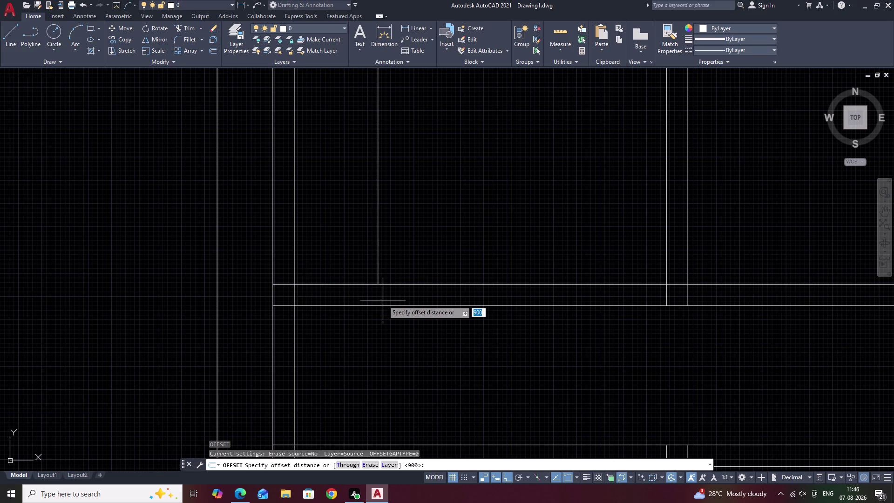
text(900)
key(space)
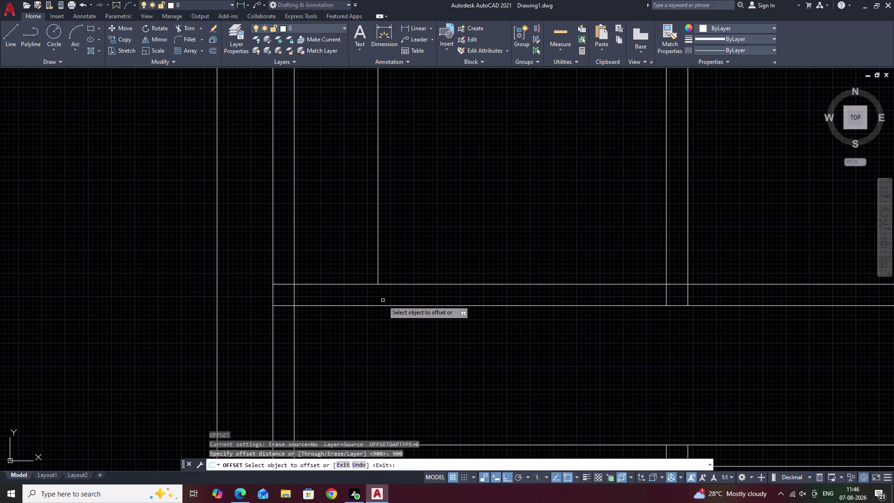
click(336, 285)
click(326, 234)
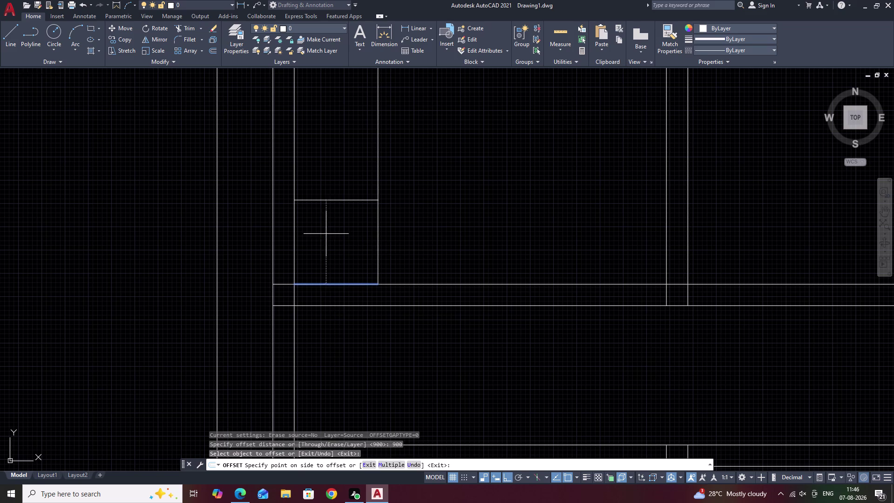
scroll(down, 3)
middle_drag(582, 225, 477, 252)
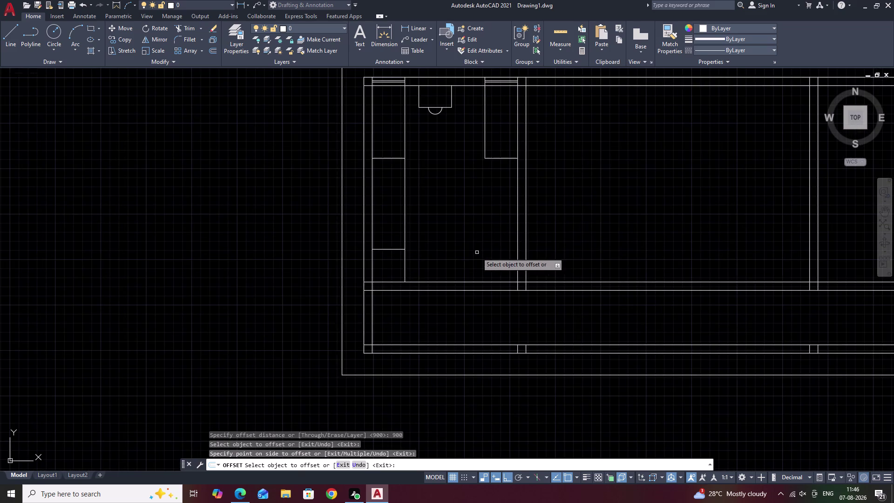
key(Escape)
Extend the new division line across the washroom and the right cubicle side down to the wall.
text(E)
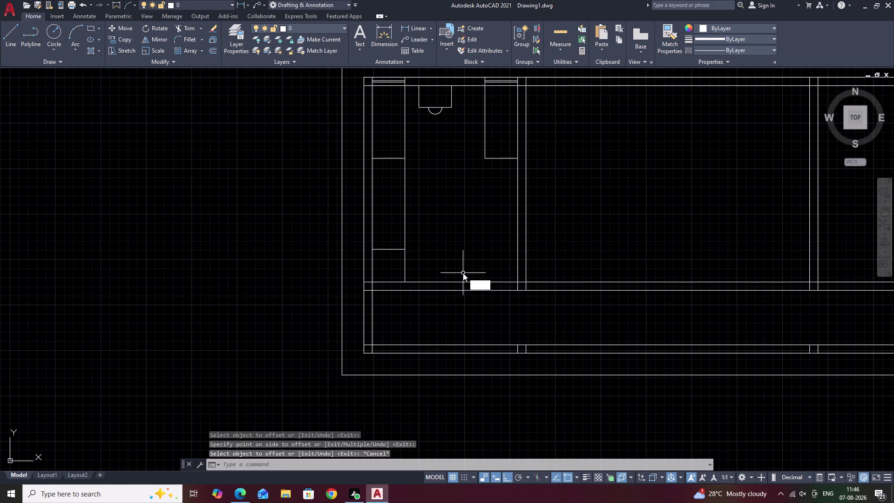
text(X)
key(space)
click(393, 249)
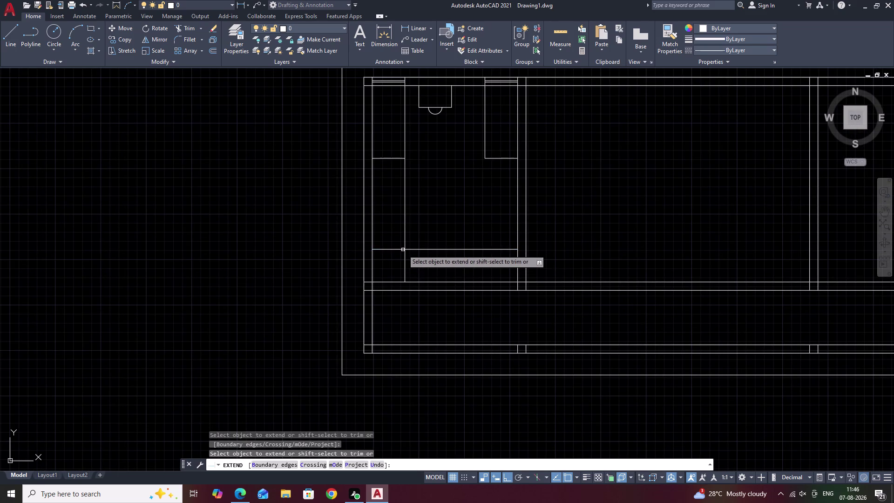
key(Escape)
key(space)
click(486, 150)
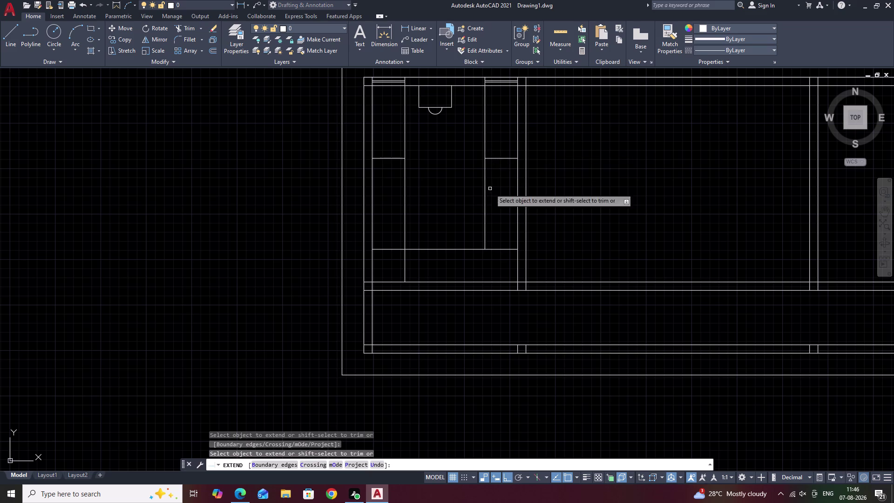
click(486, 227)
key(Escape)
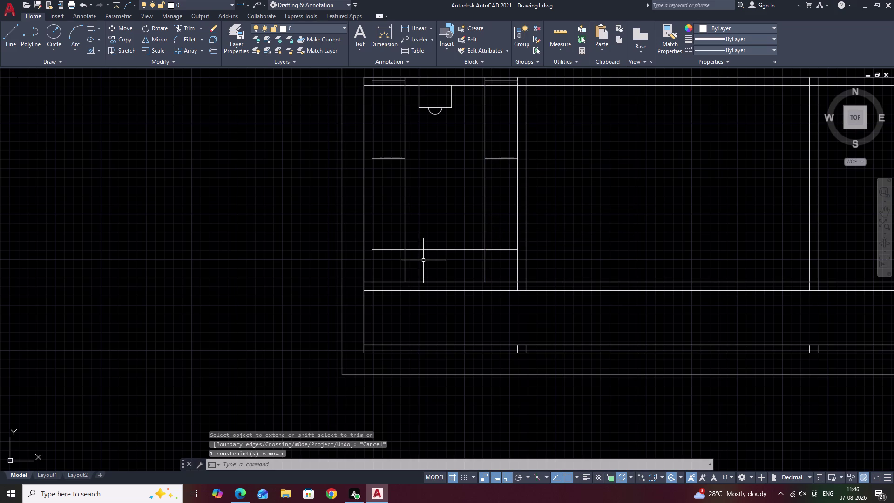
Fence-trim the excess segments, leaving small cubicle squares in the lower corners.
text(TR)
key(space)
drag(448, 233, 442, 258)
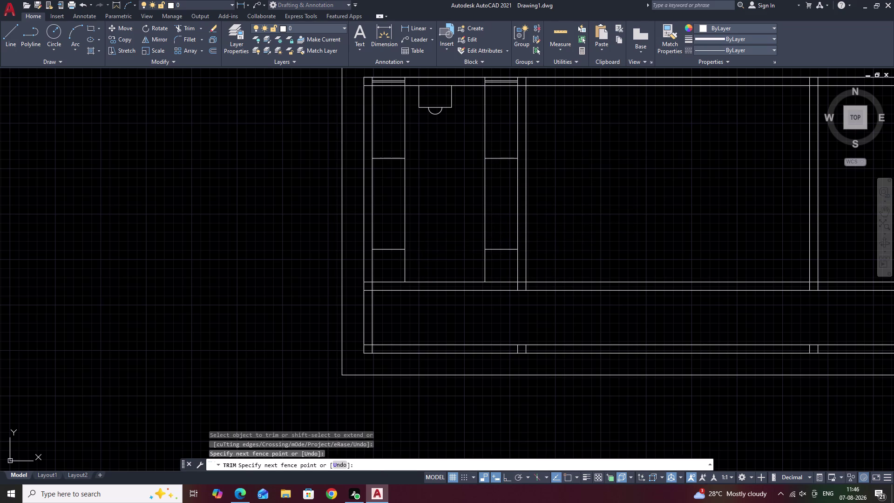
drag(492, 197, 407, 201)
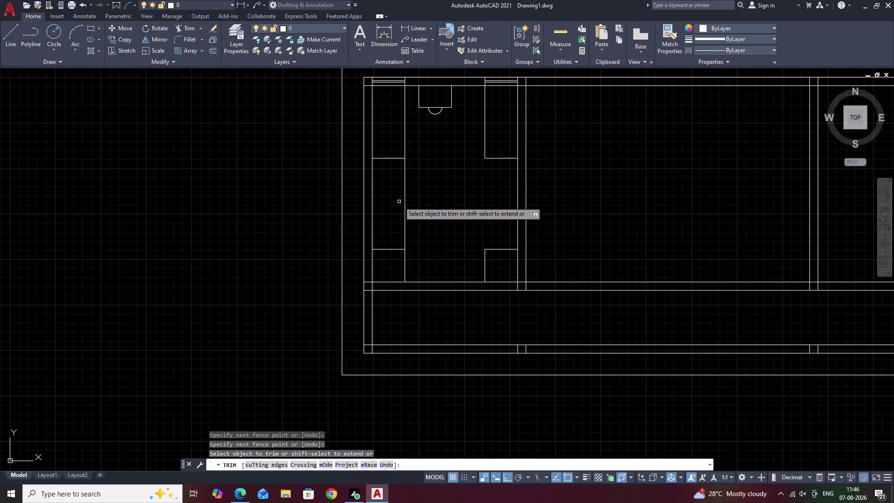
drag(399, 201, 419, 204)
scroll(down, 3)
middle_drag(437, 220, 435, 235)
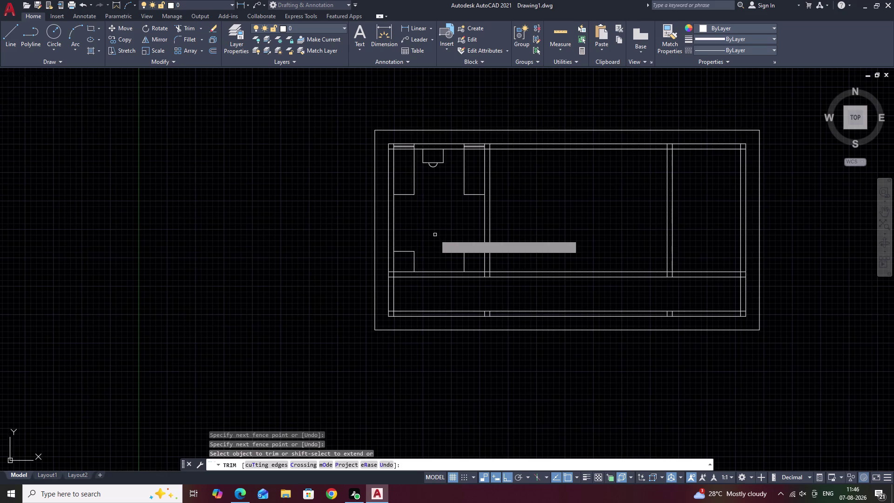
scroll(up, 3)
middle_drag(446, 244, 439, 204)
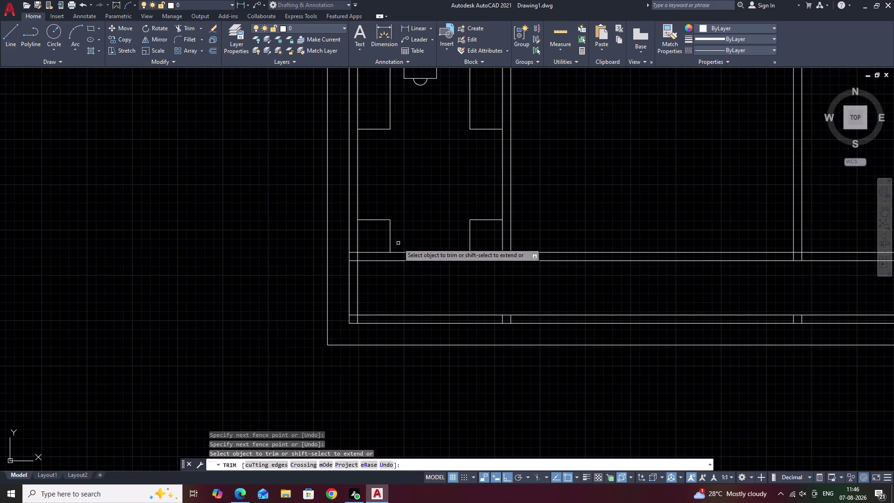
key(Escape)
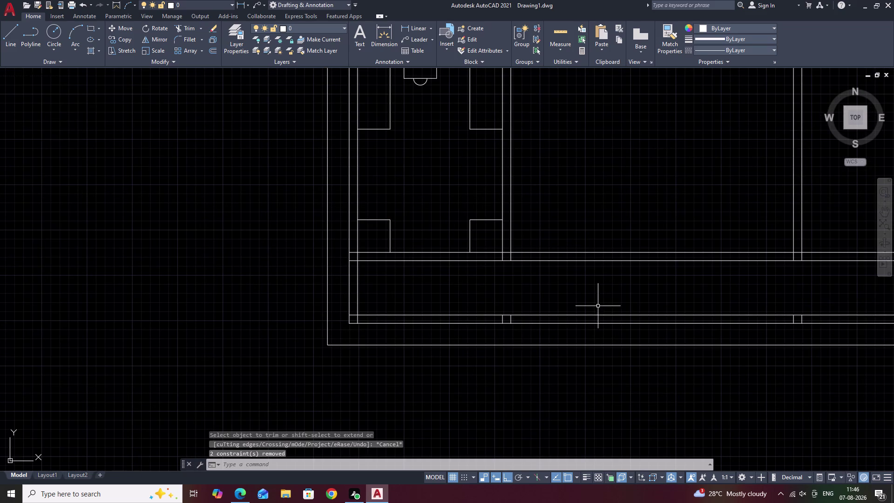
scroll(down, 3)
middle_drag(533, 217, 492, 259)
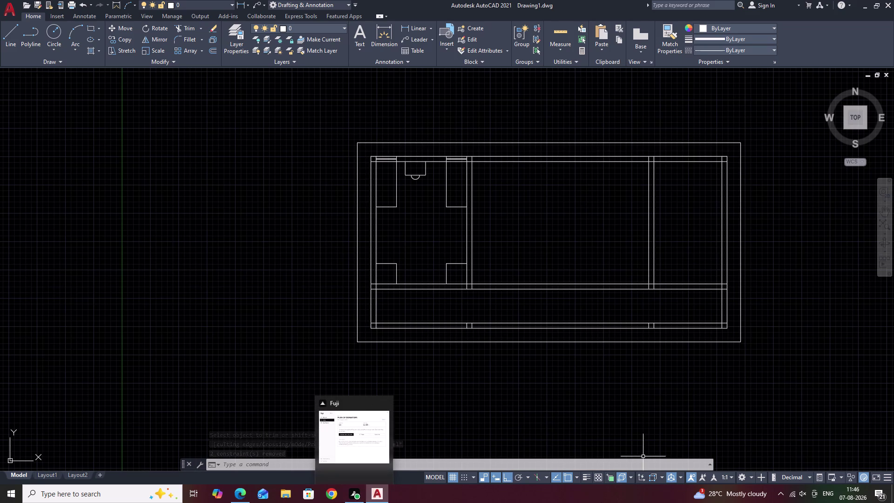
middle_drag(748, 261, 638, 259)
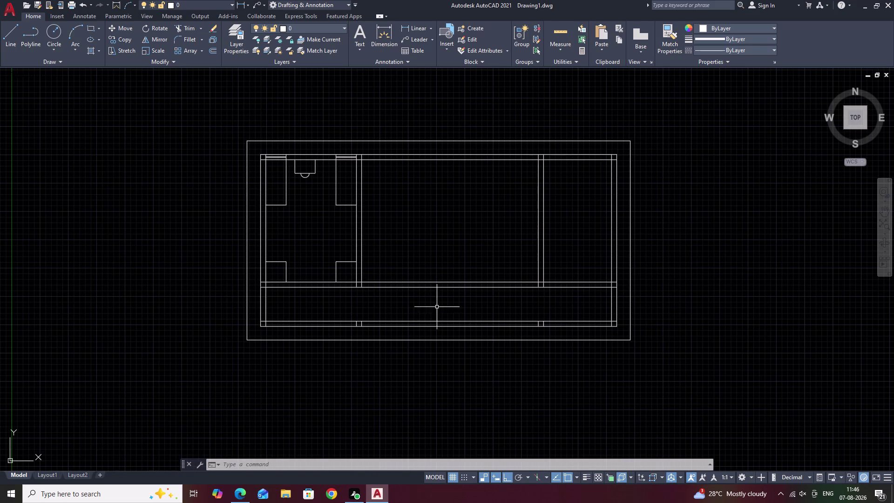
middle_drag(306, 240, 402, 240)
scroll(up, 3)
middle_drag(456, 270, 354, 230)
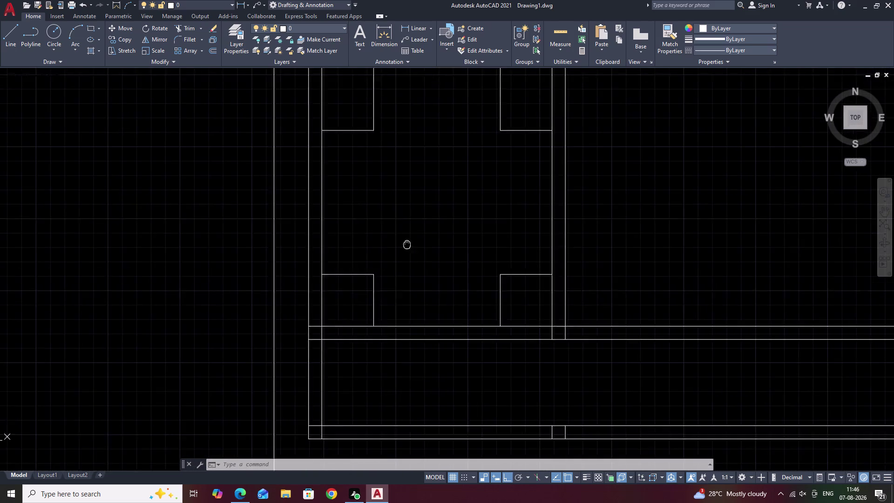
scroll(up, 3)
middle_drag(338, 272, 375, 215)
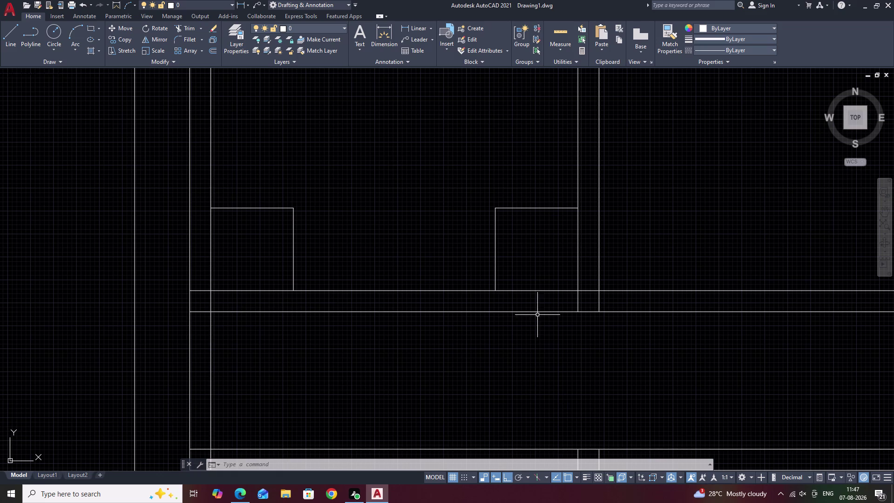
middle_drag(615, 184, 479, 343)
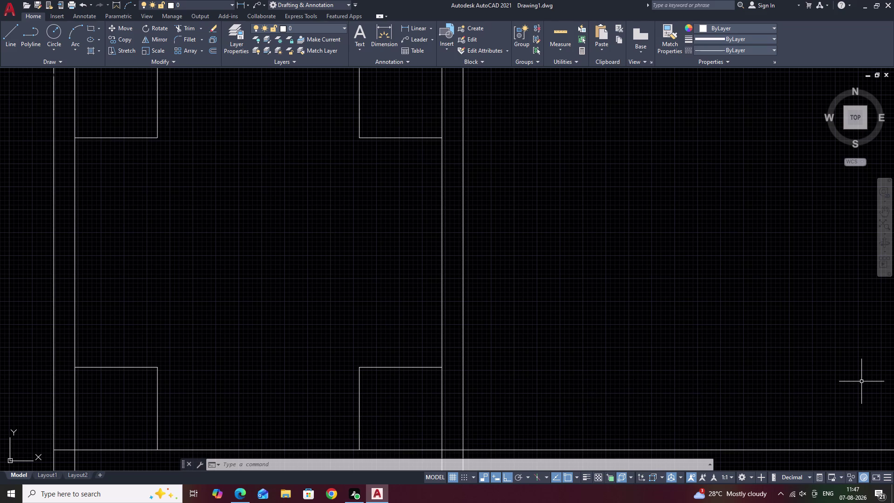
scroll(down, 3)
middle_drag(311, 322, 476, 295)
scroll(up, 3)
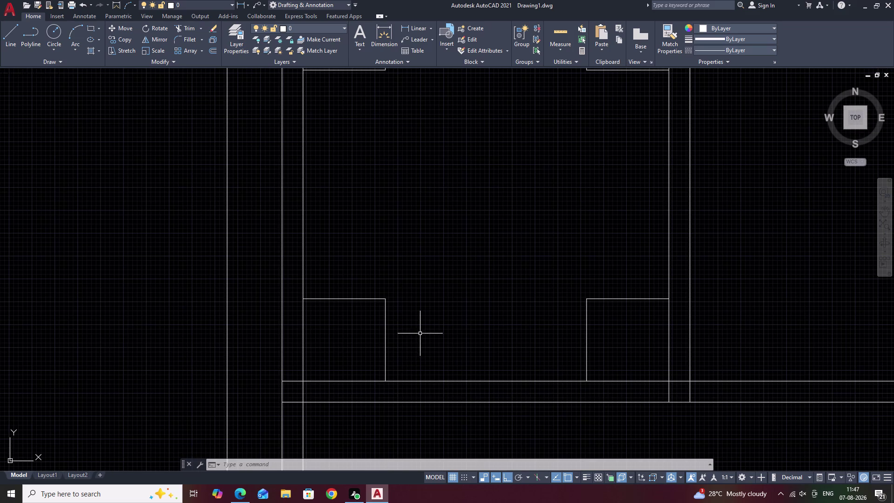
Offset the left lower cubicle's inner side line 120 units toward the room.
text(O)
key(space)
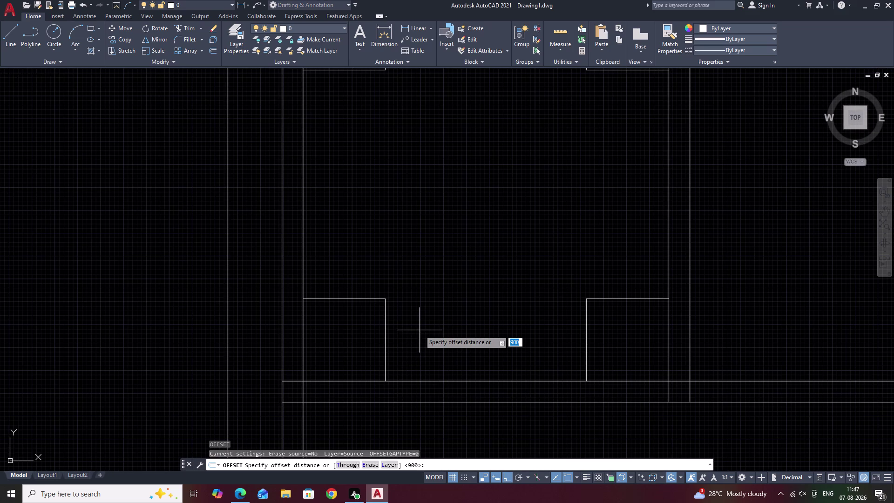
text(120)
key(space)
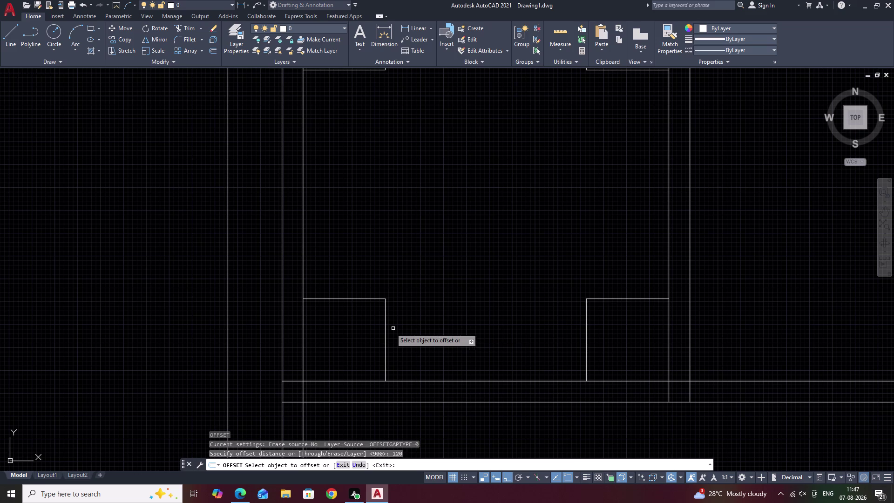
click(384, 332)
click(432, 332)
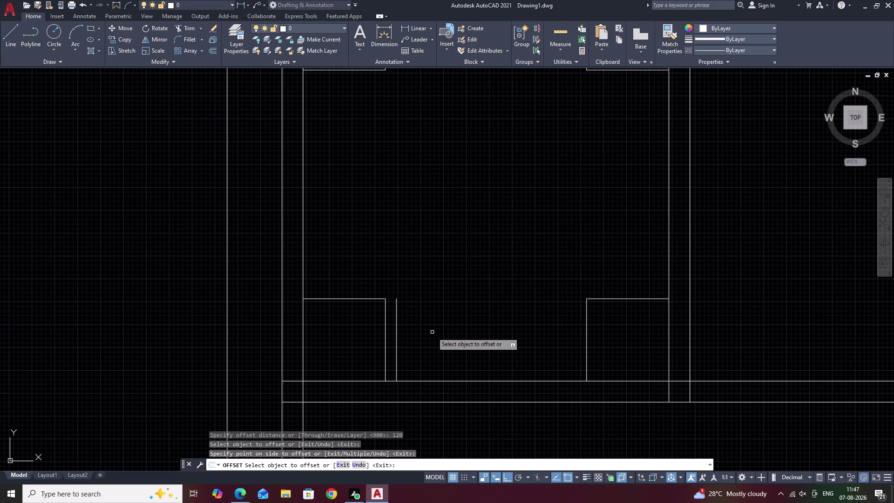
key(Escape)
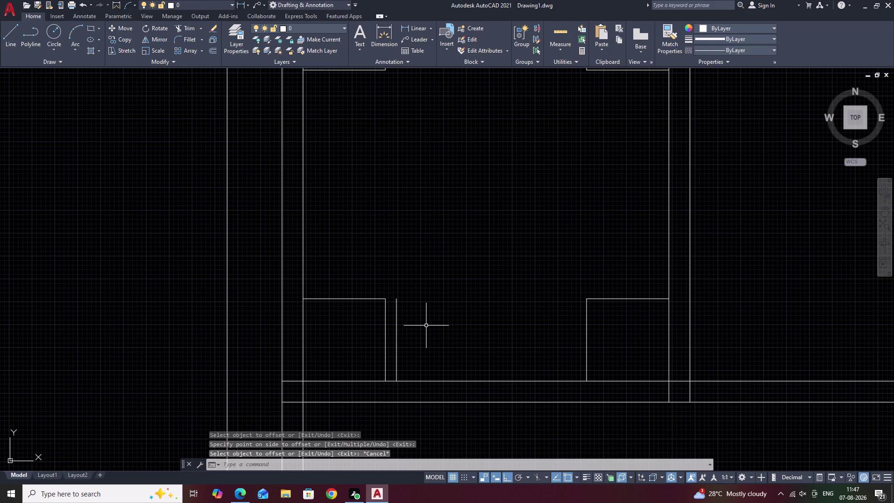
Close the top of the left cubicle's new partition with a short line.
text(L)
key(space)
click(399, 301)
click(389, 301)
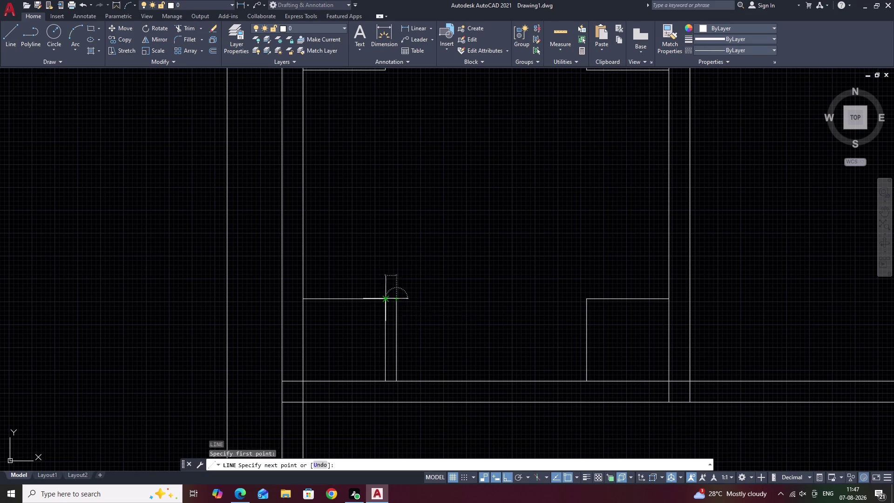
key(Escape)
scroll(down, 3)
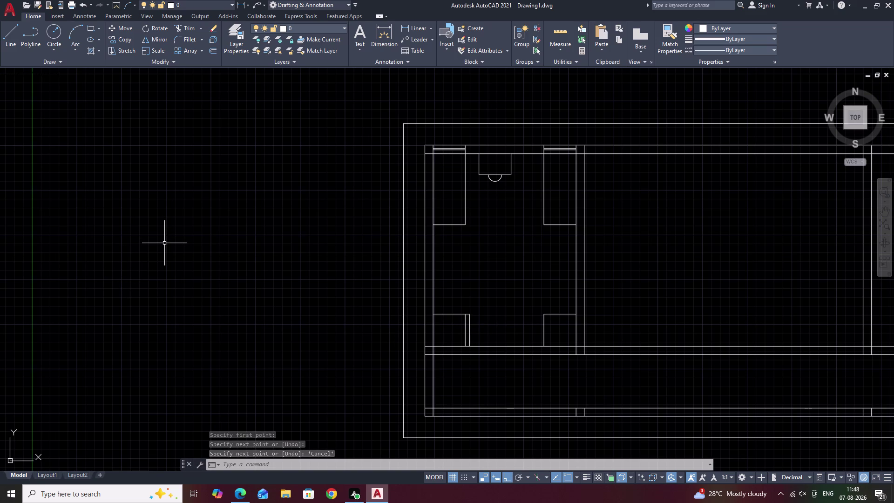
scroll(up, 3)
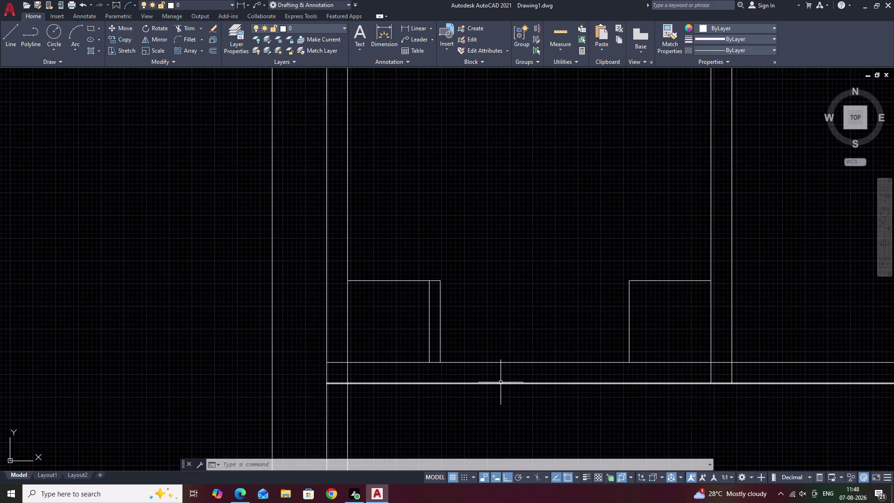
Offset the right lower cubicle's inner side line 120 units to its left.
middle_drag(476, 376, 363, 335)
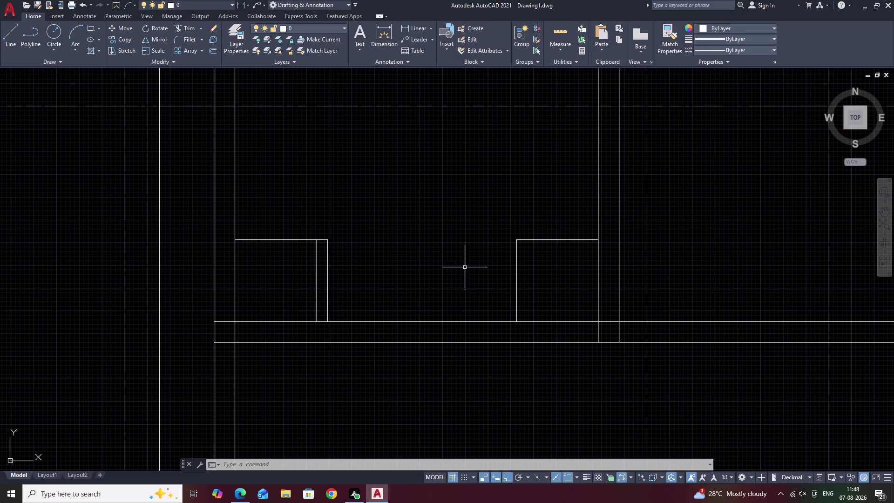
text(O)
key(space)
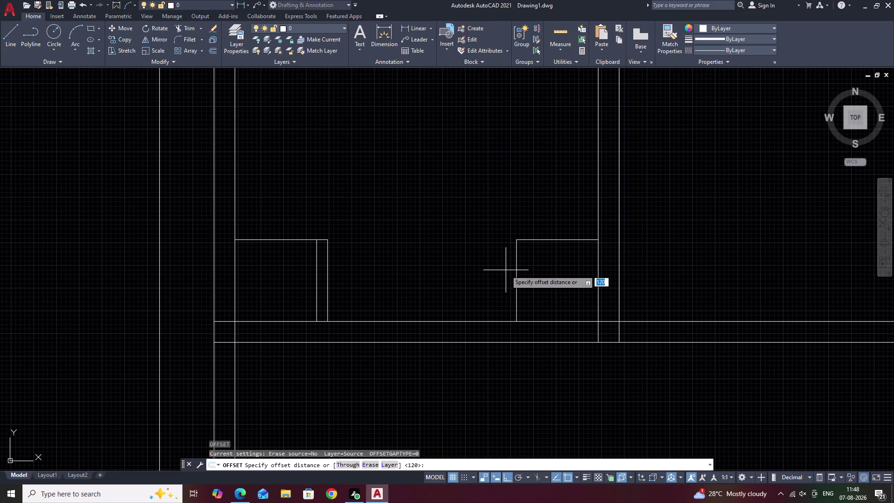
text(120)
key(space)
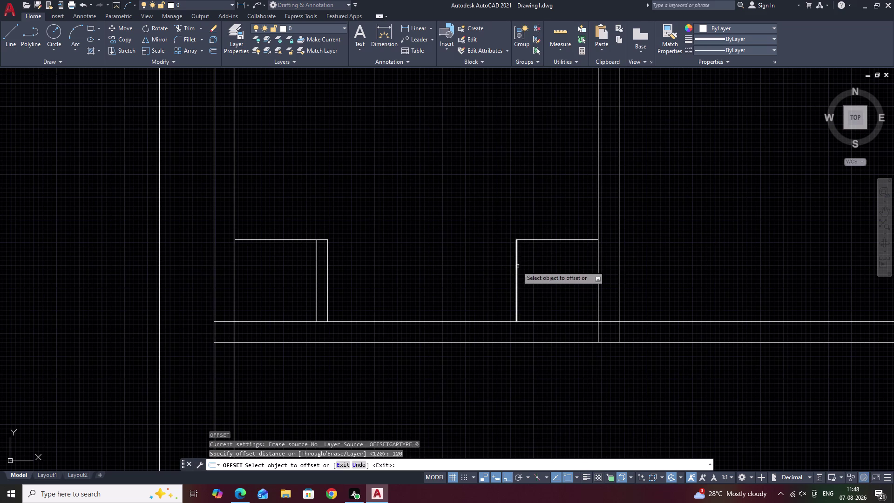
click(518, 266)
click(487, 270)
key(Escape)
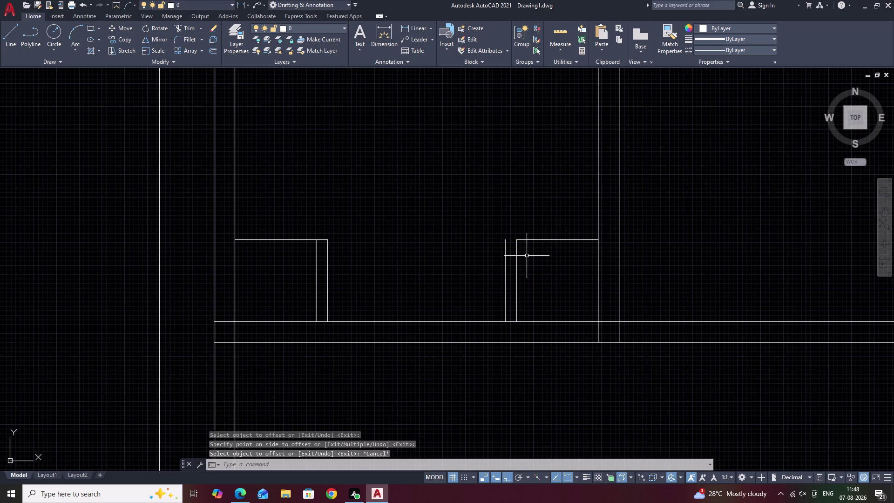
Close the top of the right cubicle's new partition with a short line.
text(L)
key(space)
click(518, 239)
click(507, 240)
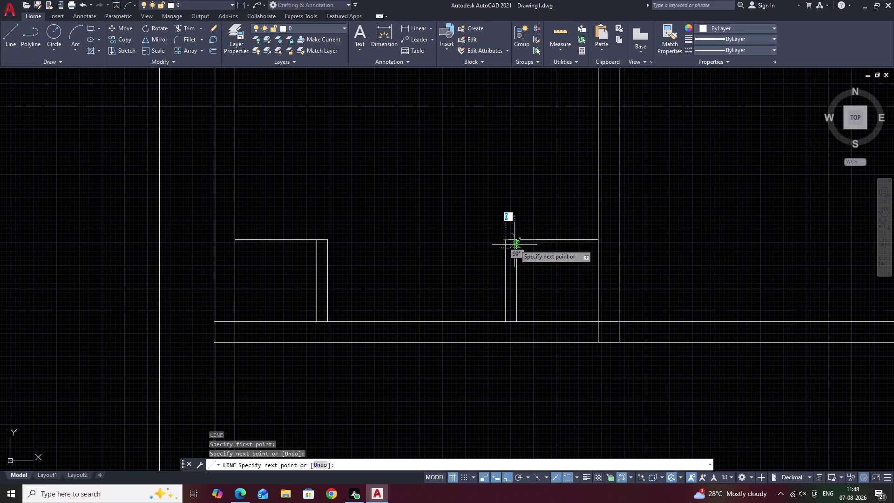
key(Escape)
scroll(down, 3)
middle_drag(529, 285, 540, 261)
scroll(up, 3)
middle_drag(492, 257, 480, 236)
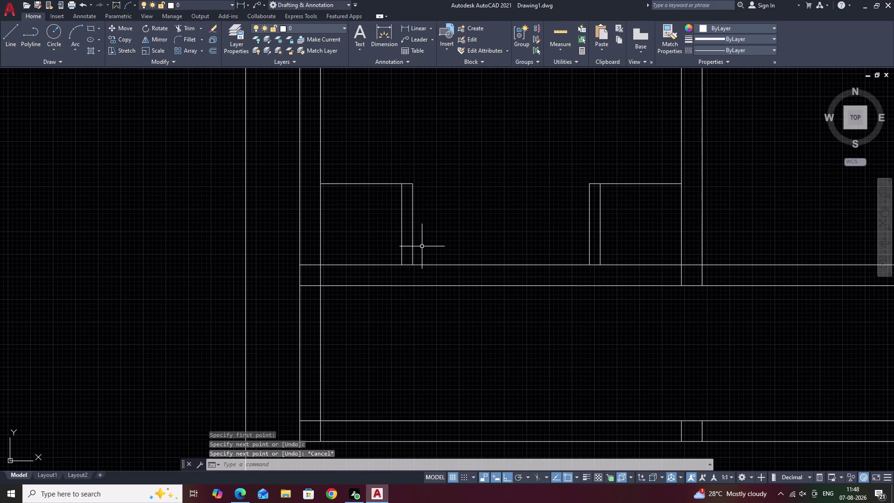
Extend the left partition down to the wall.
text(EX)
key(space)
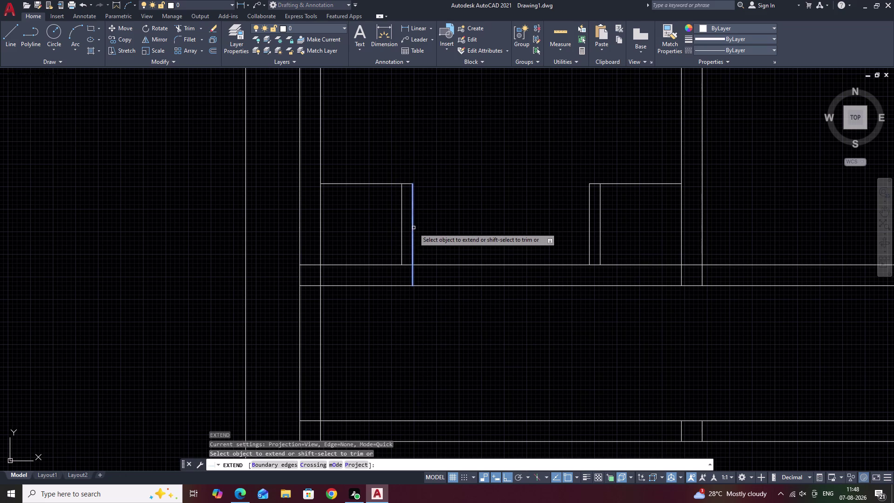
click(412, 230)
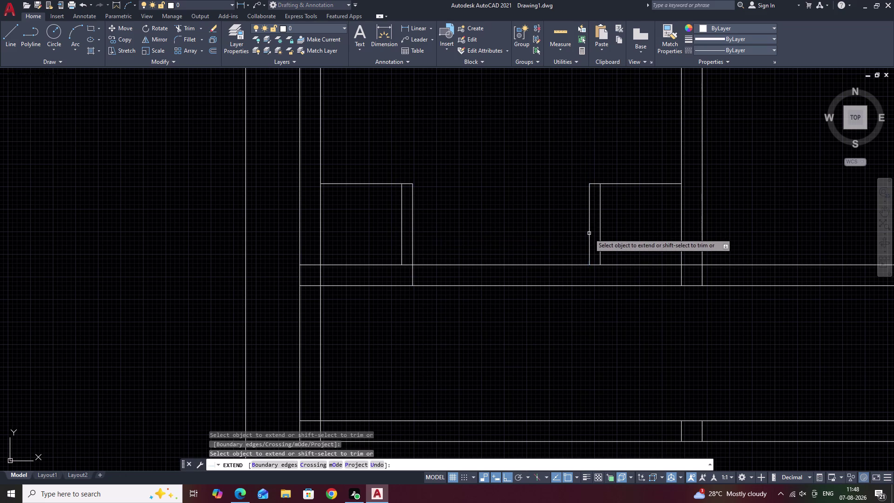
click(590, 233)
key(Escape)
Draw a line from the M2P midpoint of the two partition corners to the lower wall face.
text(L)
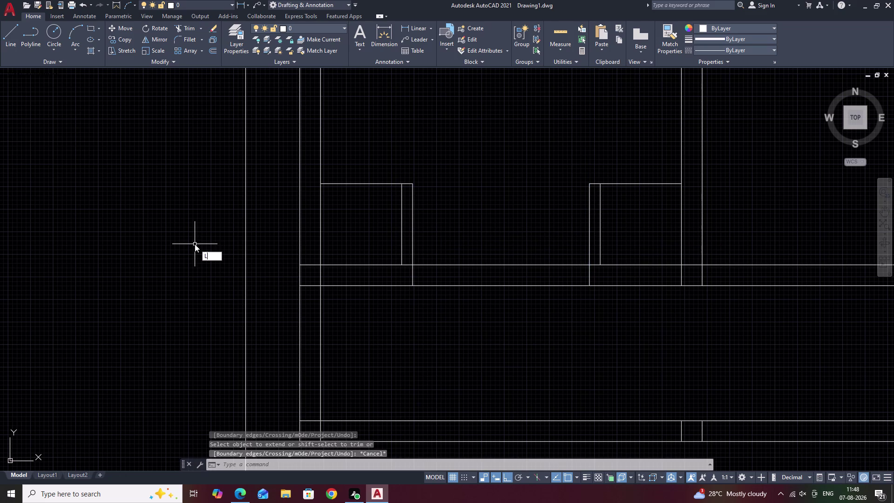
key(space)
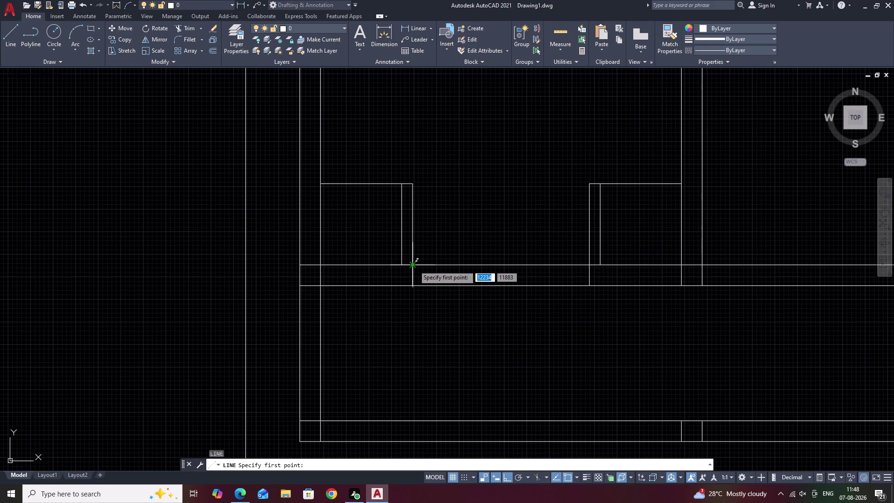
key(m)
text(2)
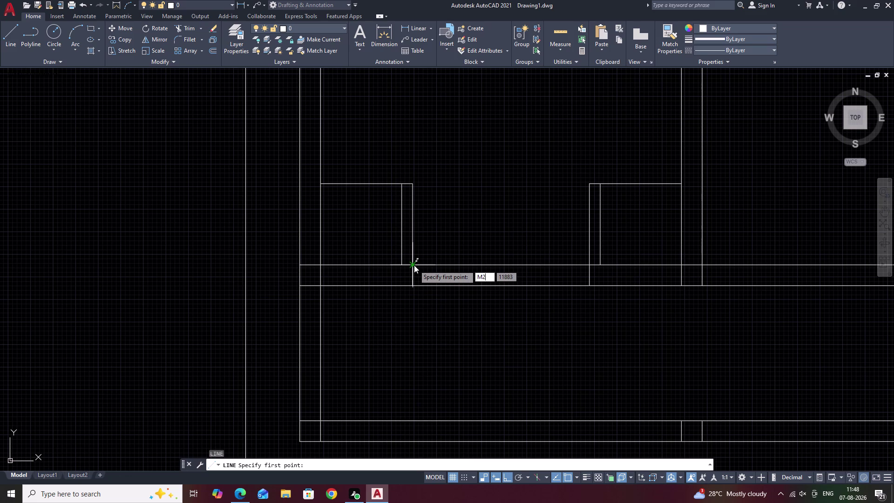
text(P)
key(space)
middle_drag(467, 276, 354, 288)
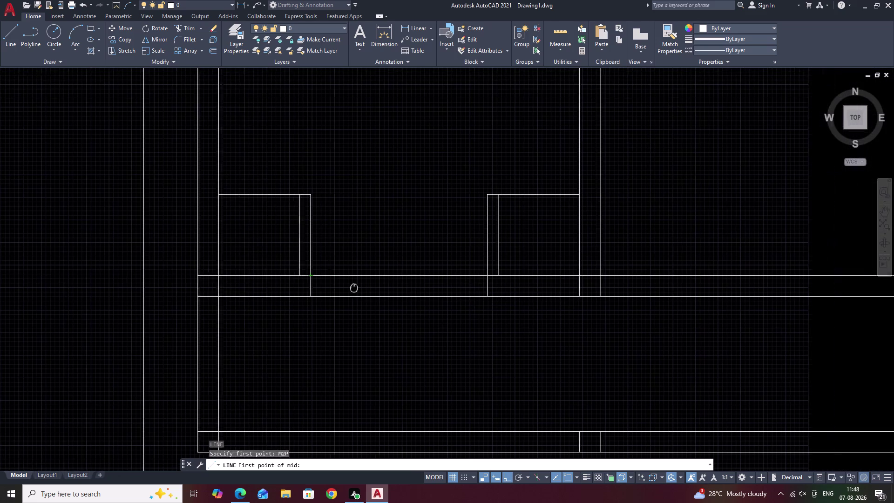
click(299, 278)
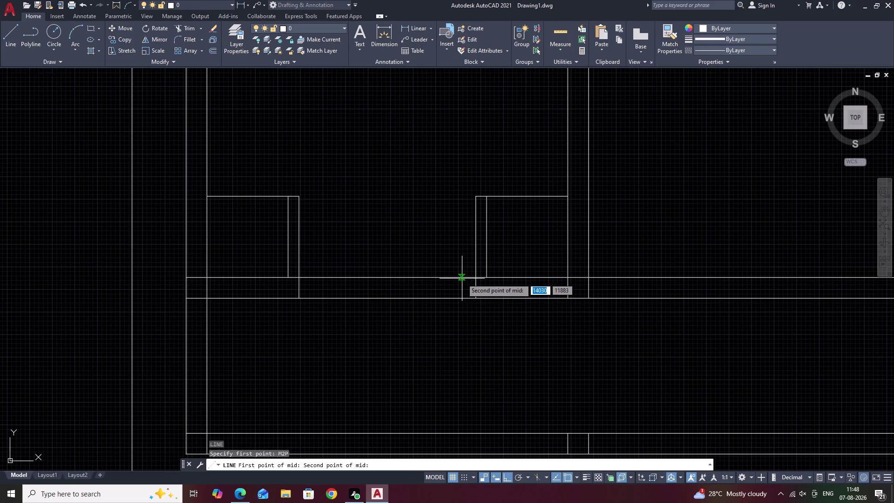
click(475, 278)
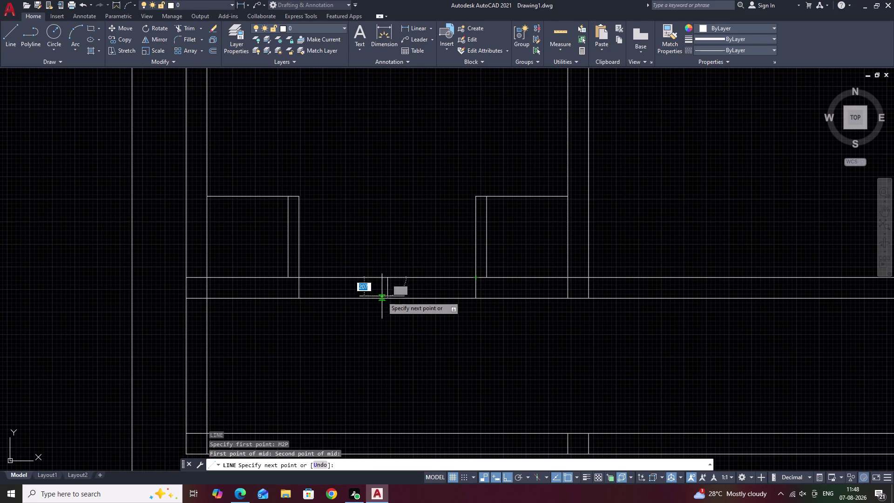
click(387, 296)
key(Escape)
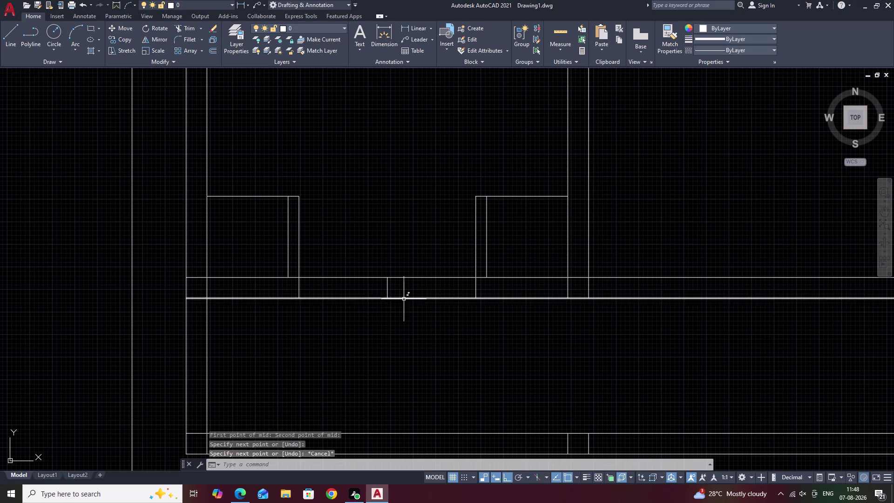
Offset the midline 500 units to both the right and the left.
text(O)
key(space)
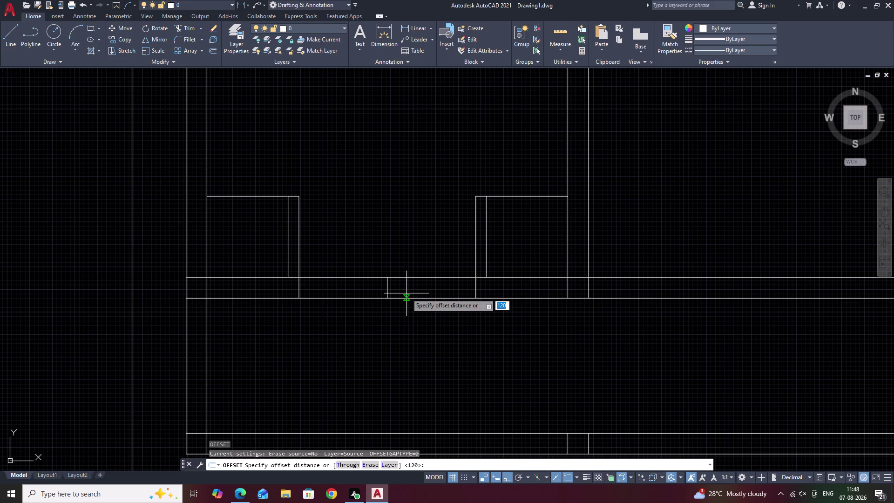
text(500)
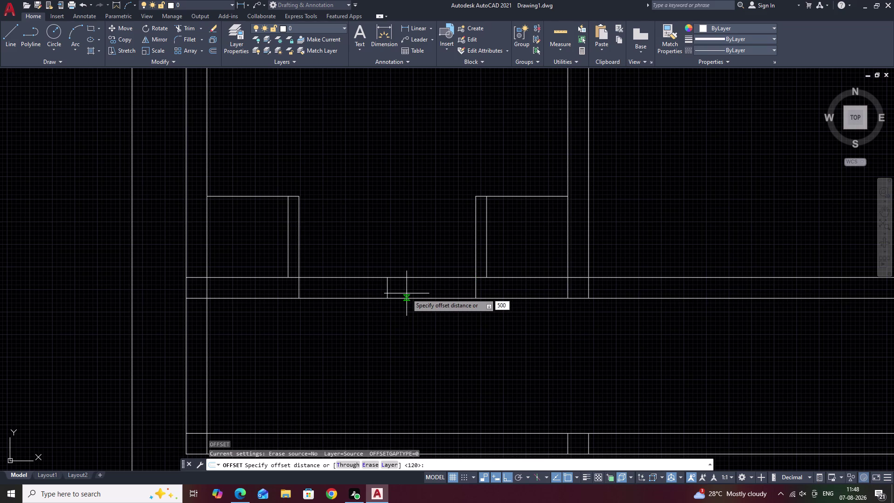
key(space)
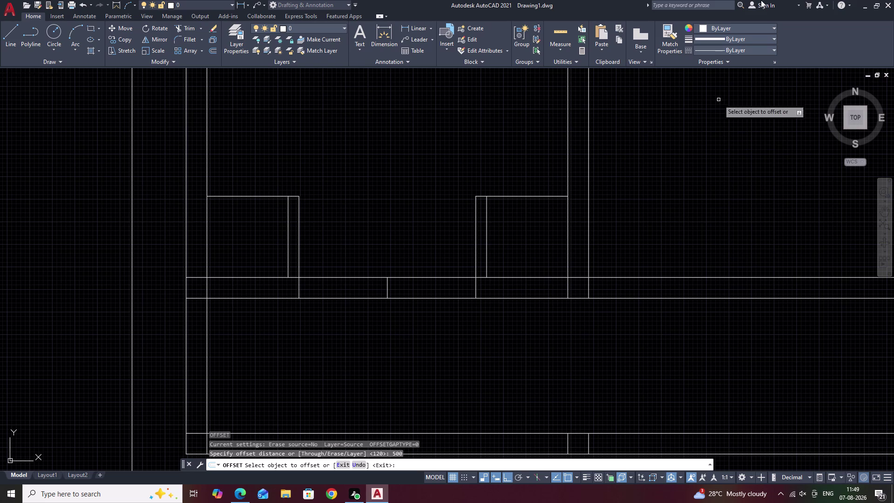
click(389, 286)
click(413, 288)
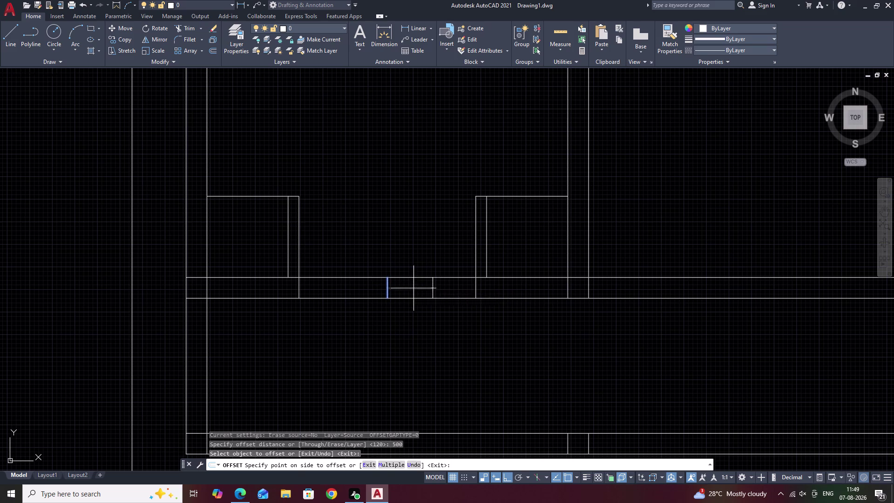
click(388, 287)
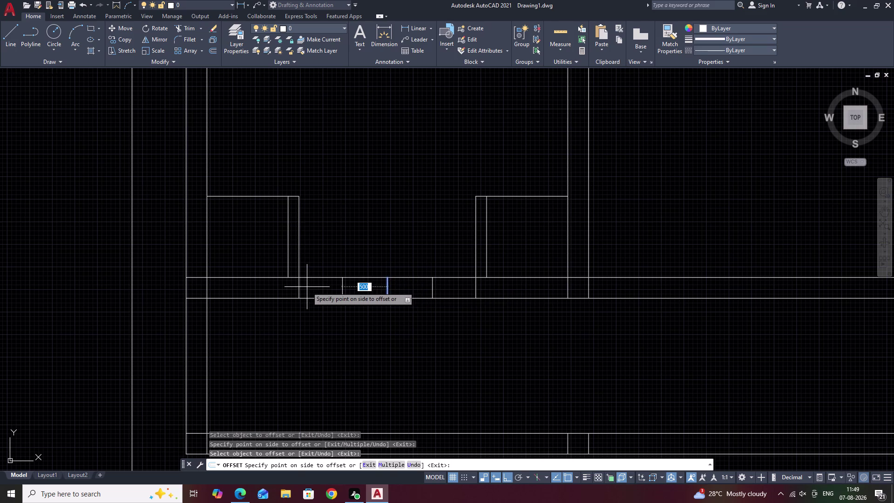
click(333, 289)
key(Escape)
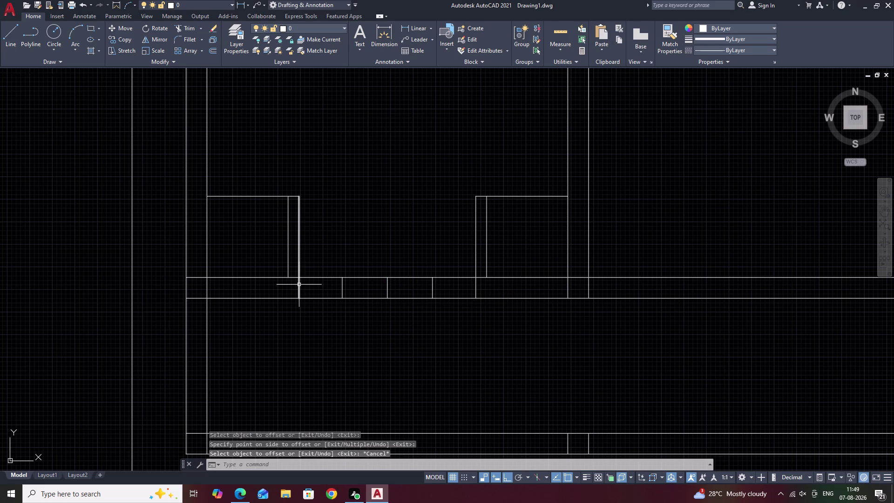
Trim the cubicle partition ends back out of the wall band.
text(TR)
key(space)
drag(305, 286, 283, 287)
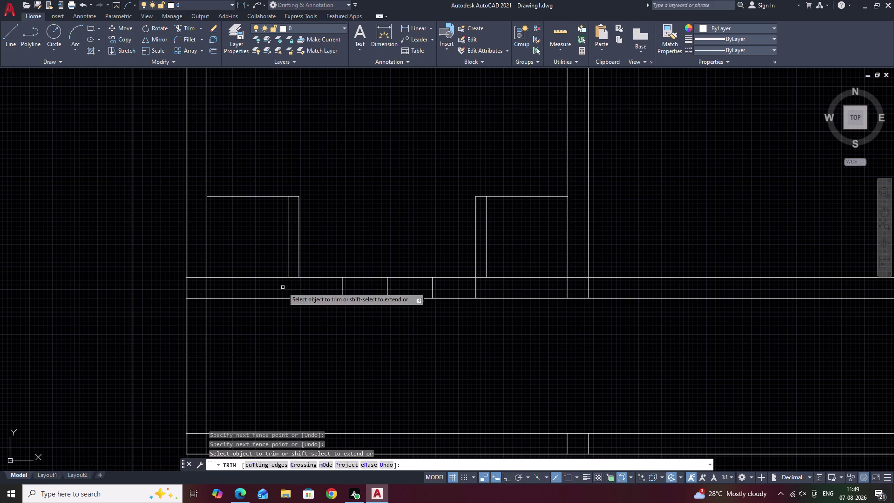
drag(482, 287, 472, 288)
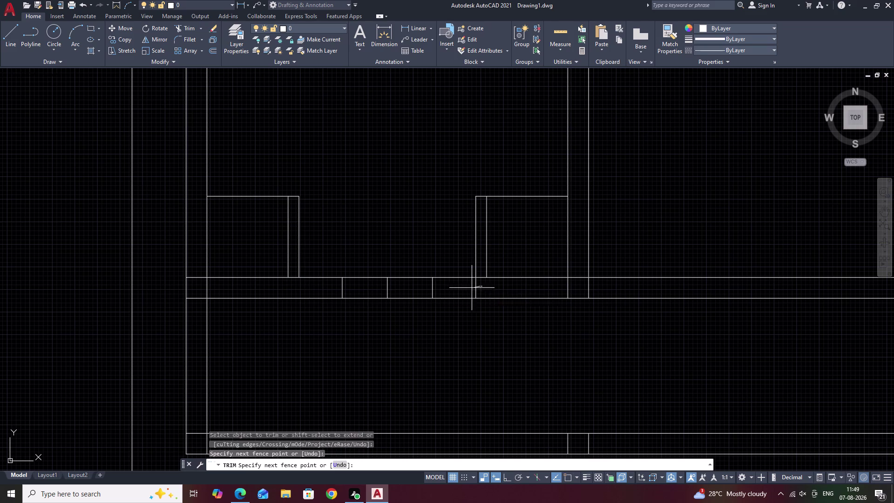
drag(472, 288, 469, 288)
click(469, 289)
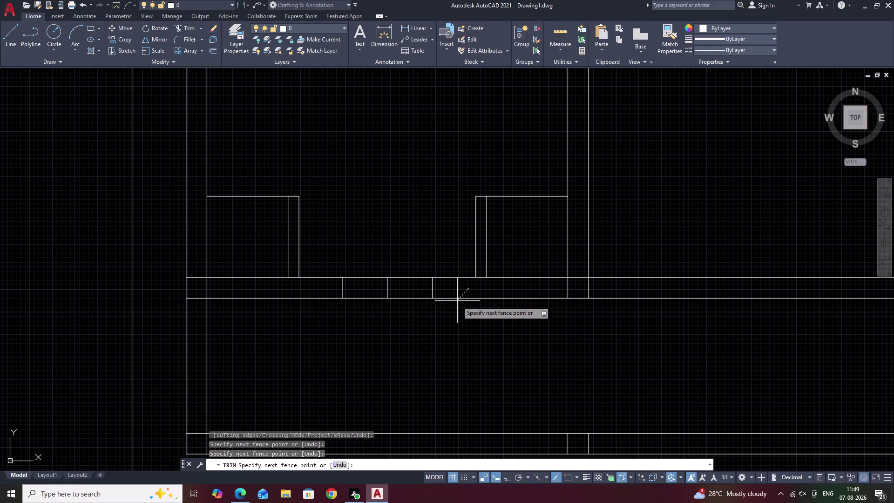
key(Escape)
scroll(down, 3)
middle_drag(459, 294, 462, 295)
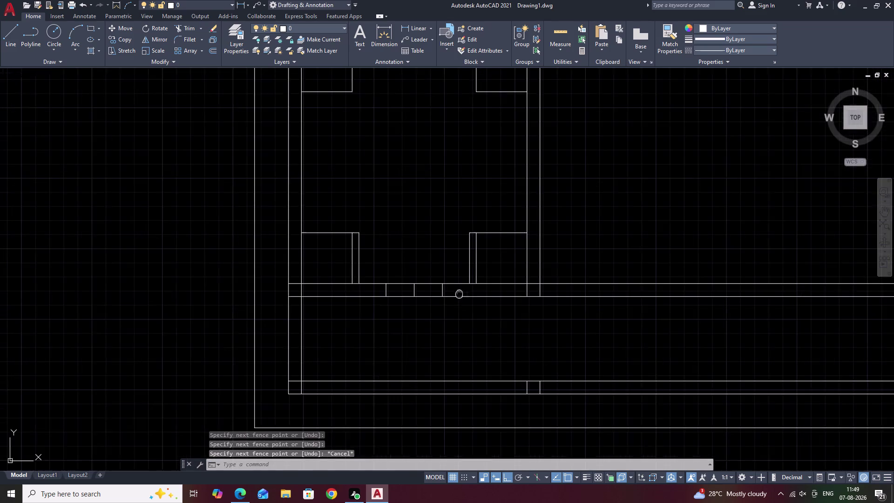
middle_drag(462, 295, 469, 300)
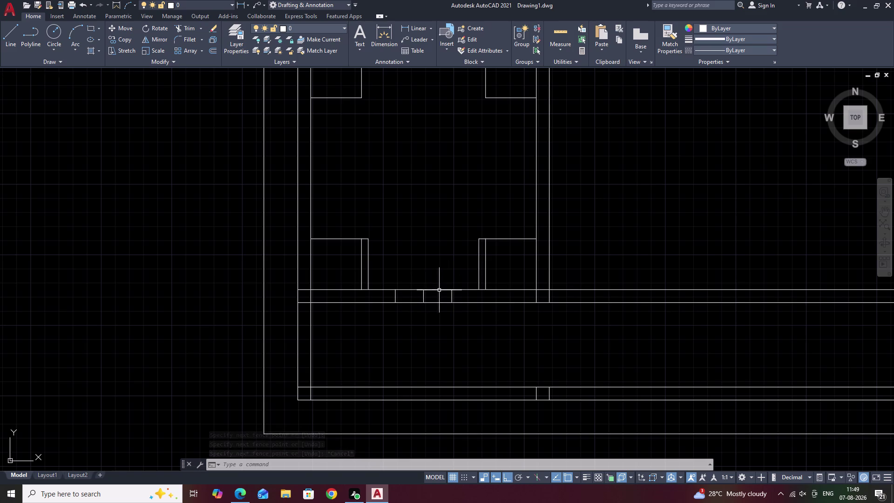
scroll(up, 3)
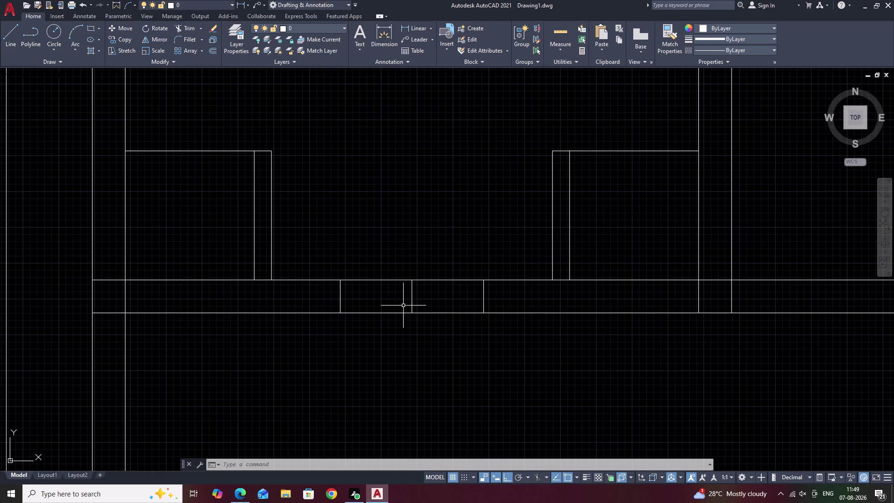
Trim the wall lines between the two offset lines to open the doorway.
text(TR)
key(space)
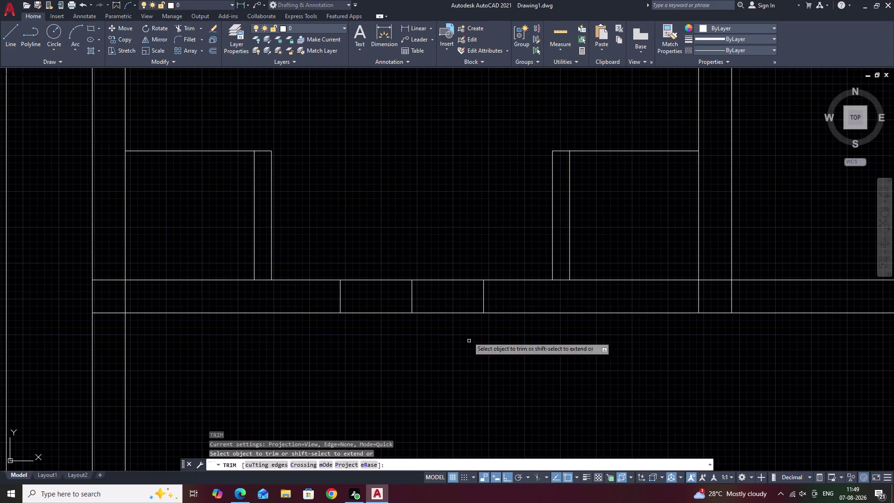
drag(442, 274, 439, 323)
drag(387, 252, 382, 323)
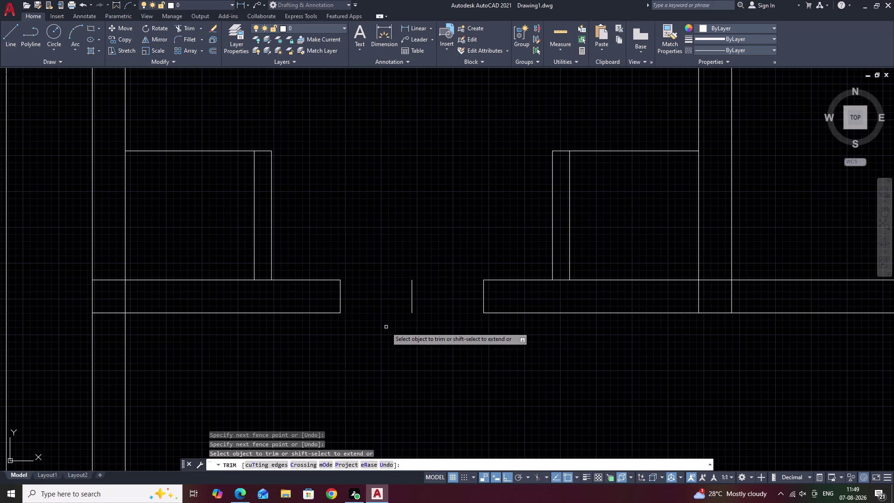
key(Escape)
Erase the leftover midline in the opening.
click(412, 299)
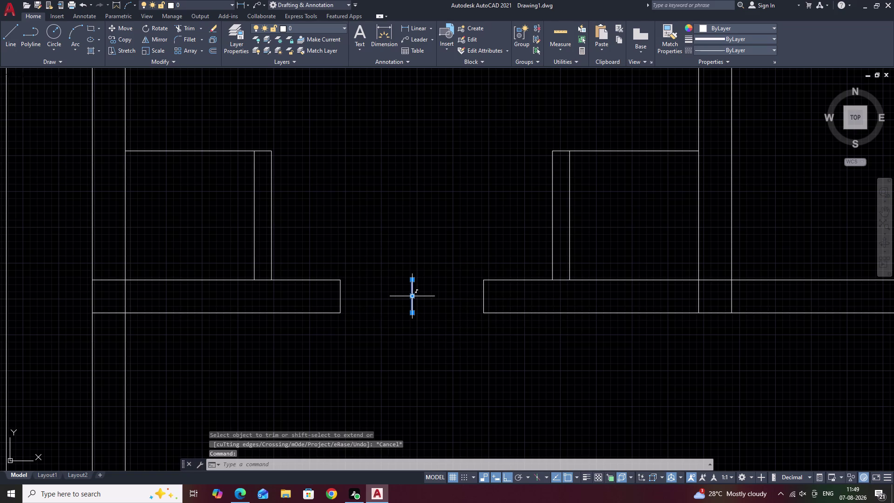
text(E)
key(space)
scroll(down, 3)
middle_drag(420, 321, 376, 332)
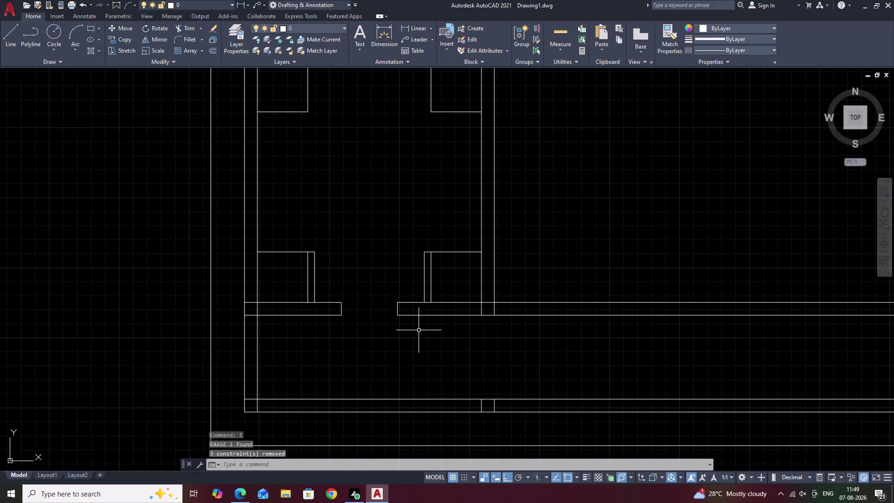
middle_drag(419, 330, 380, 339)
scroll(down, 3)
middle_drag(446, 288, 408, 336)
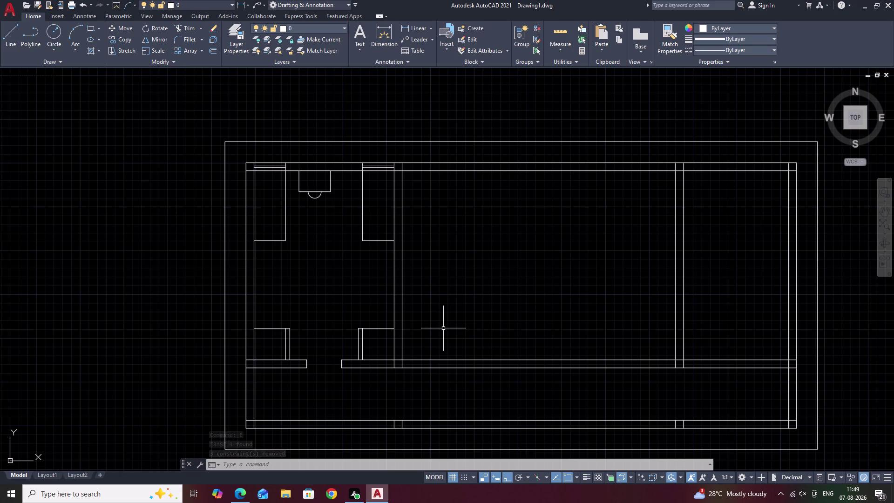
scroll(up, 3)
middle_drag(301, 335, 500, 278)
Break the vertical wall line at the left cubicle's corner with BREAKATPOINT.
text(BR)
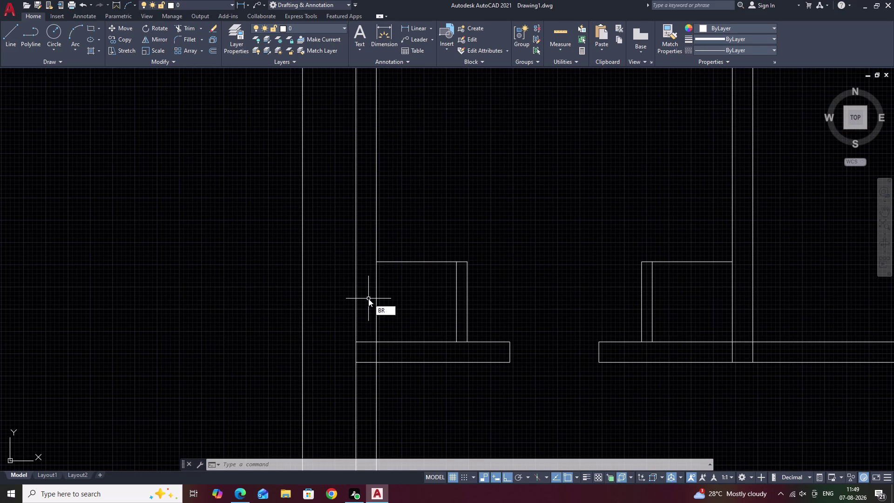
click(417, 338)
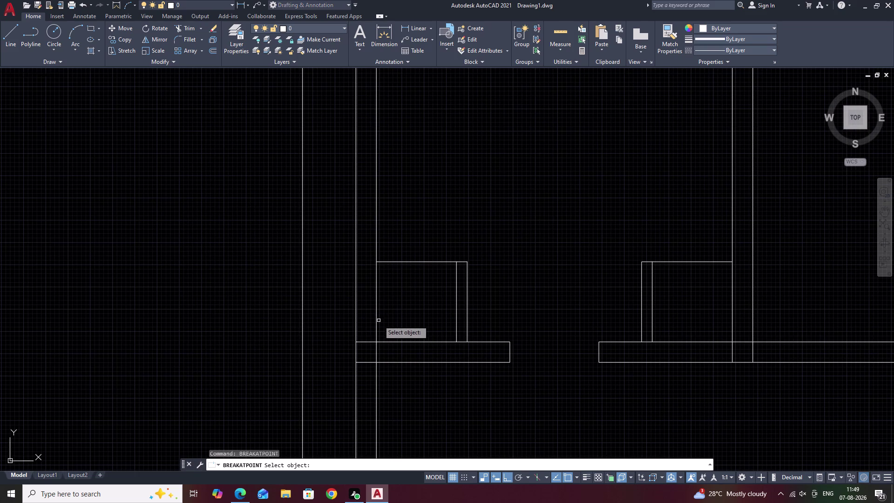
click(377, 323)
click(375, 342)
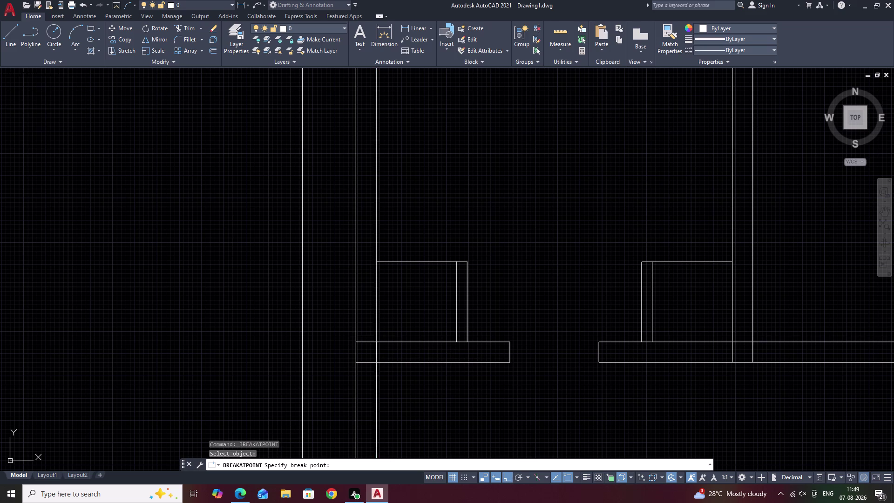
key(space)
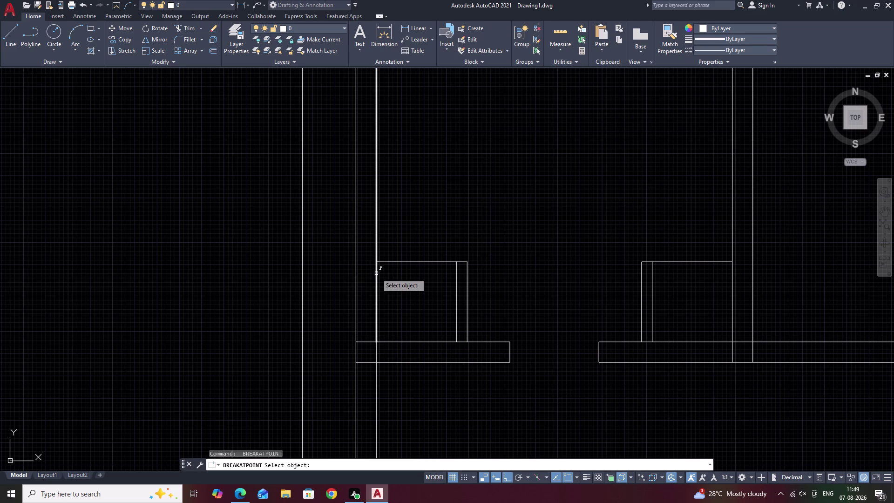
click(377, 274)
click(376, 263)
key(Escape)
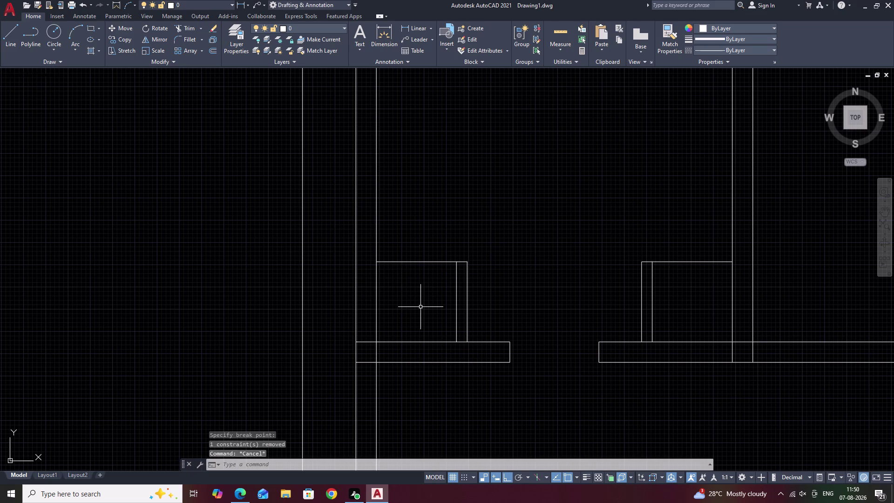
key(o)
key(space)
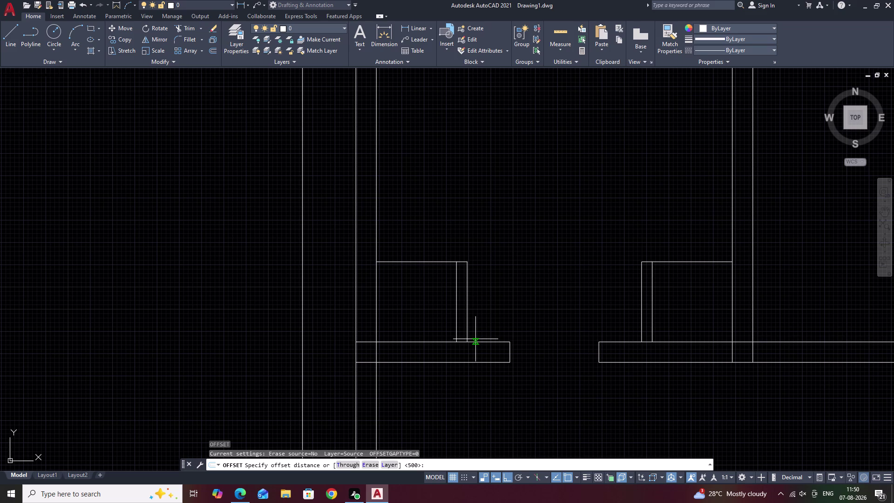
Offset the cubicle's left edge 50 units inward twice to make two slat lines.
text(20)
key(space)
click(378, 313)
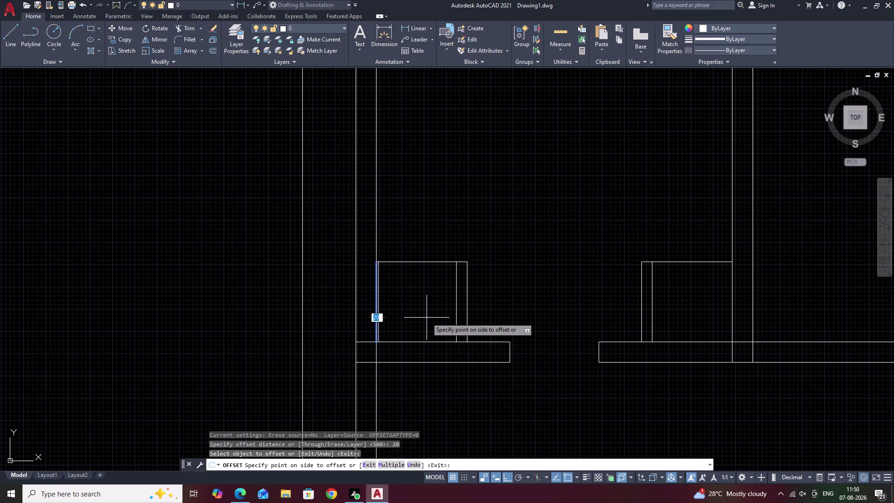
key(Escape)
key(space)
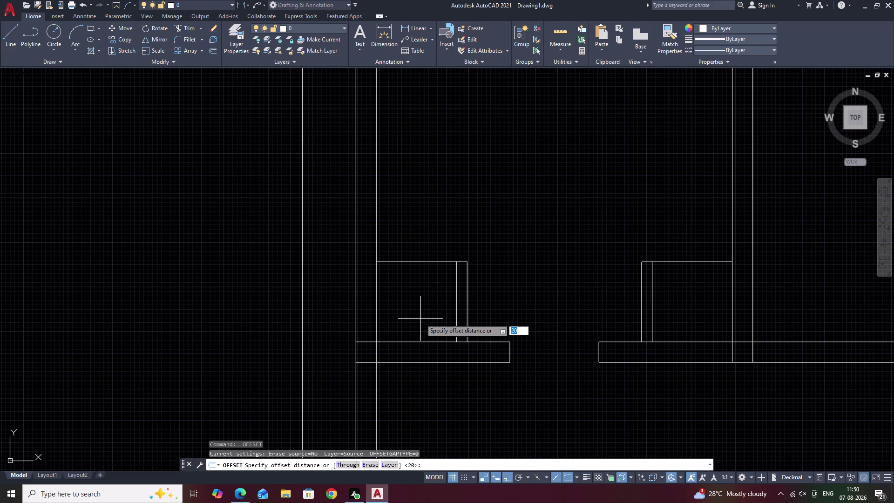
text(50)
key(space)
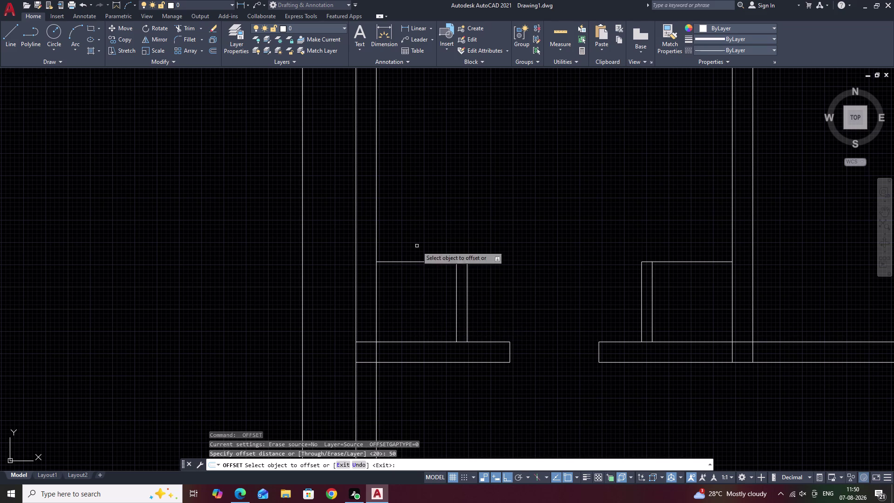
click(377, 304)
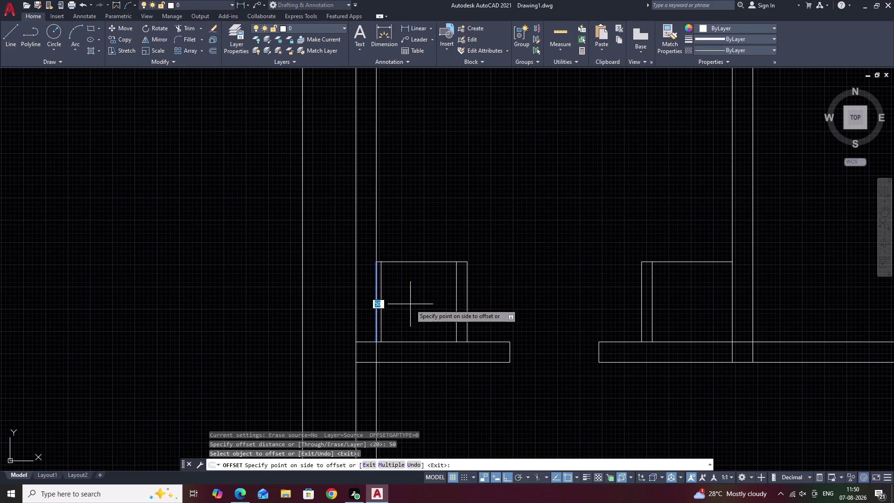
click(411, 304)
click(381, 303)
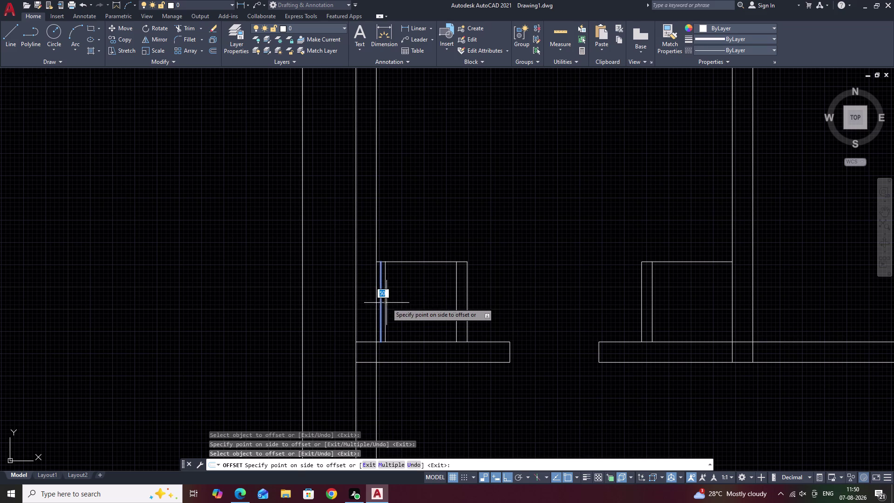
click(419, 303)
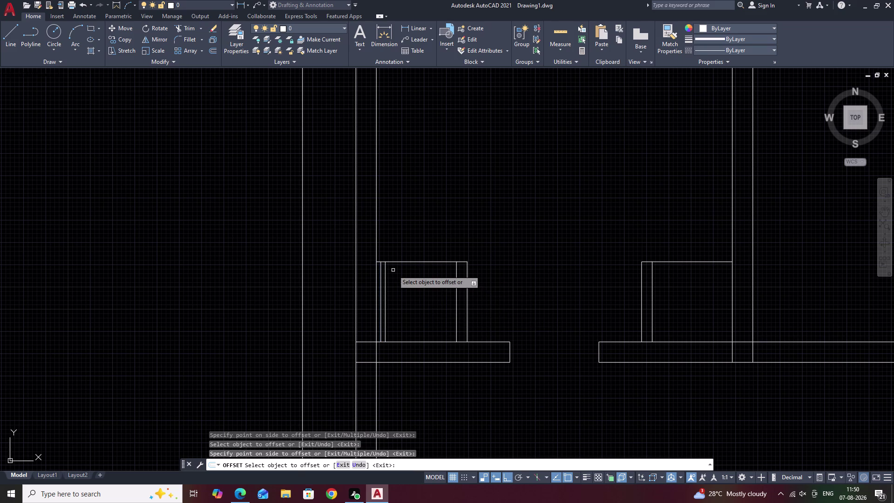
scroll(up, 3)
key(Escape)
Select the two new slat lines for an array (AR).
drag(381, 291, 357, 305)
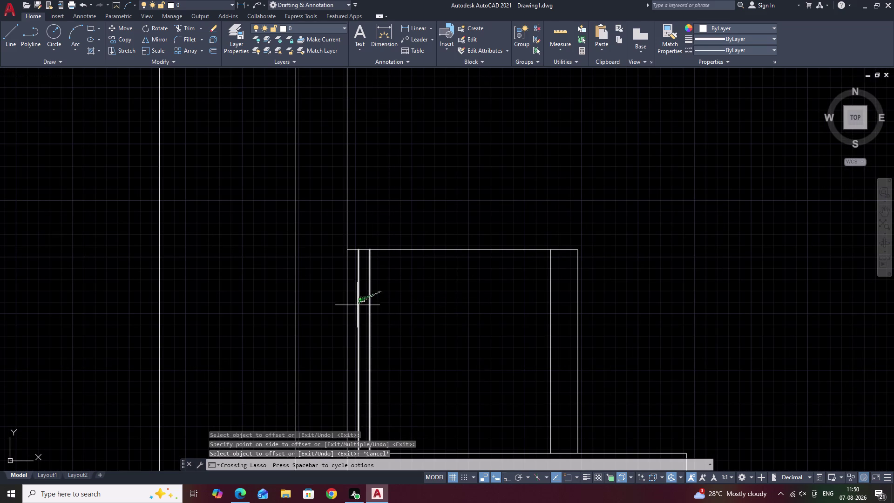
drag(358, 305, 357, 308)
text(M)
key(space)
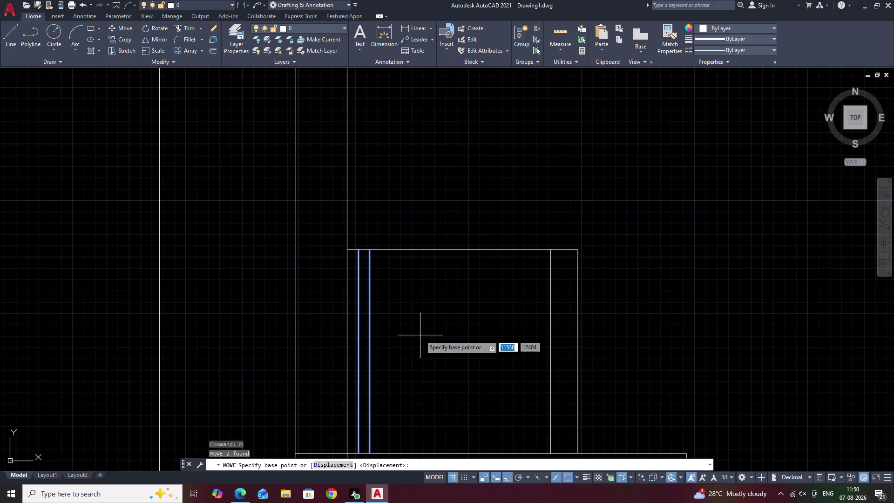
middle_drag(424, 336, 448, 276)
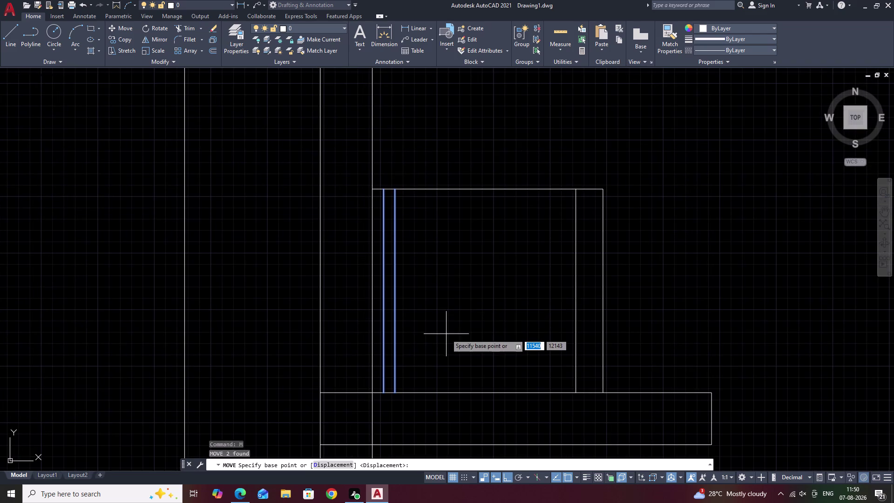
key(Escape)
drag(404, 312, 380, 322)
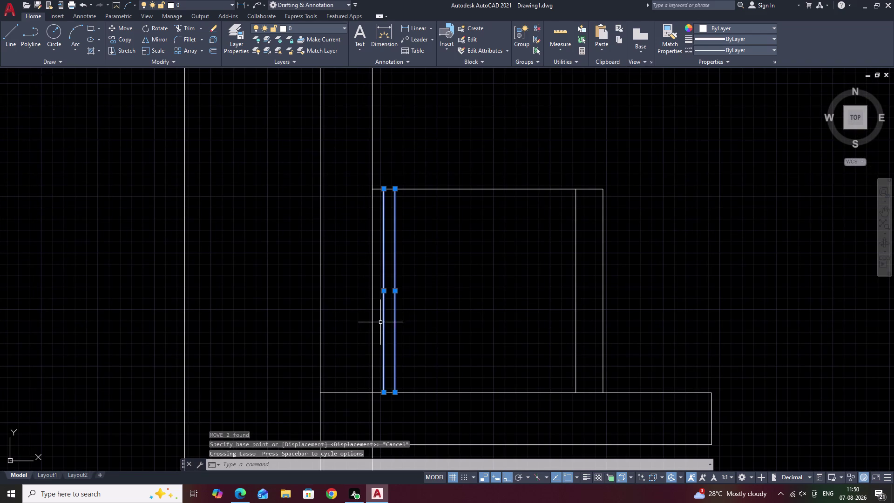
key(s)
key(BackSpace)
text(AR)
click(470, 357)
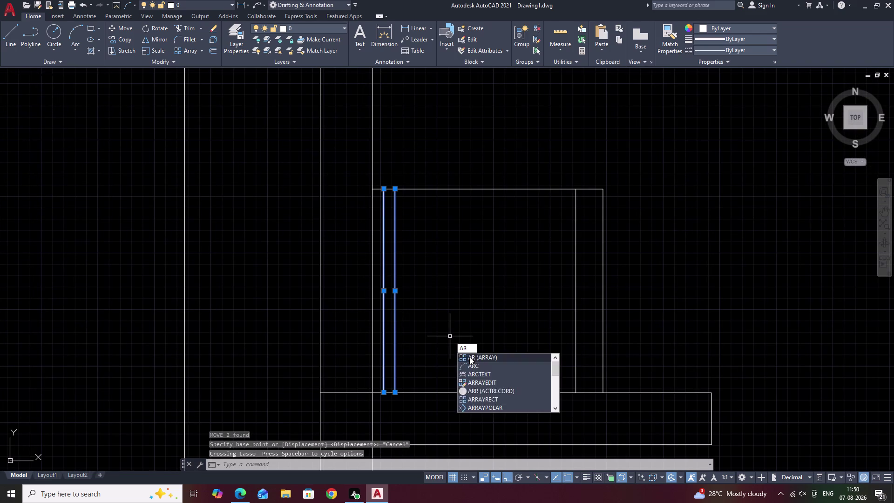
Set the slat array to a single row with 100 column spacing.
drag(484, 377, 469, 357)
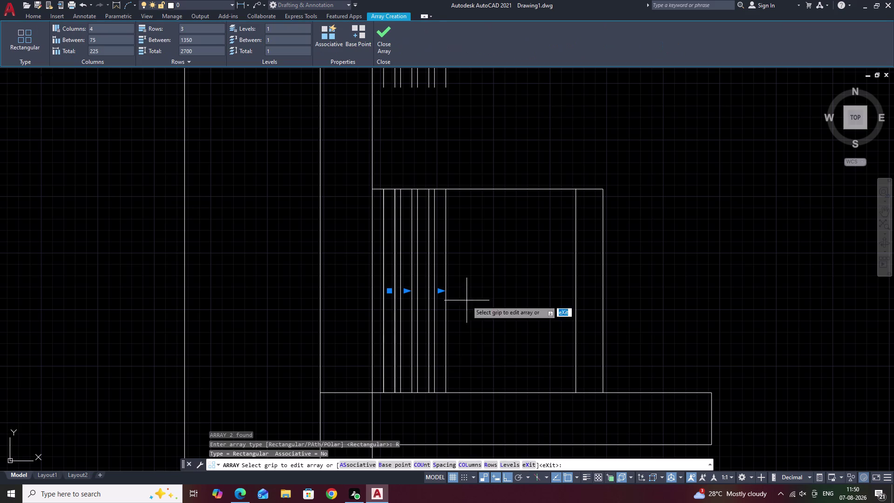
click(204, 26)
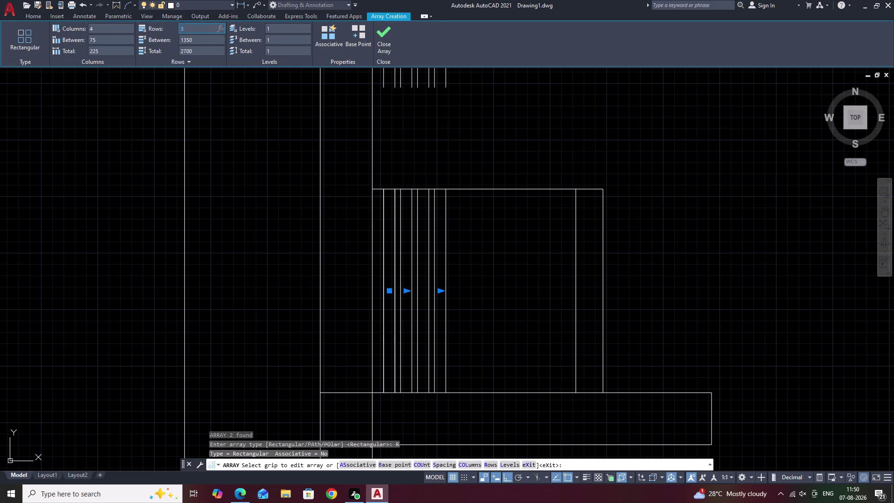
key(BackSpace)
key(1)
click(212, 105)
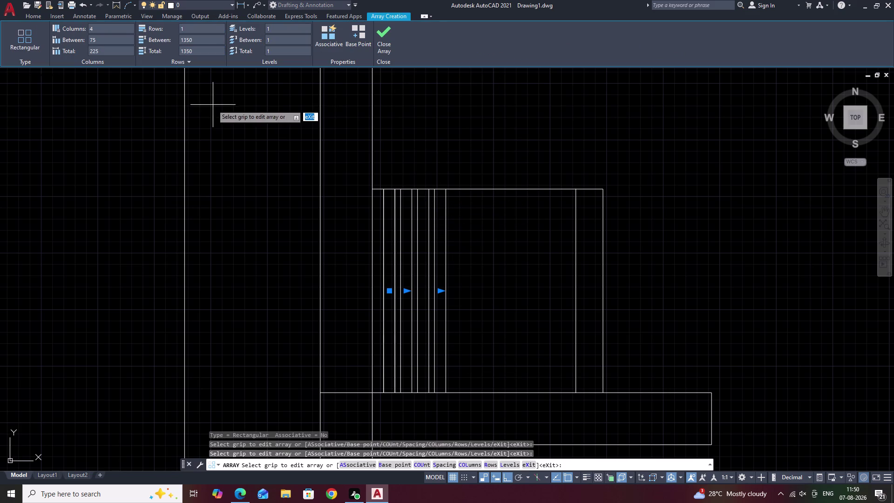
click(109, 40)
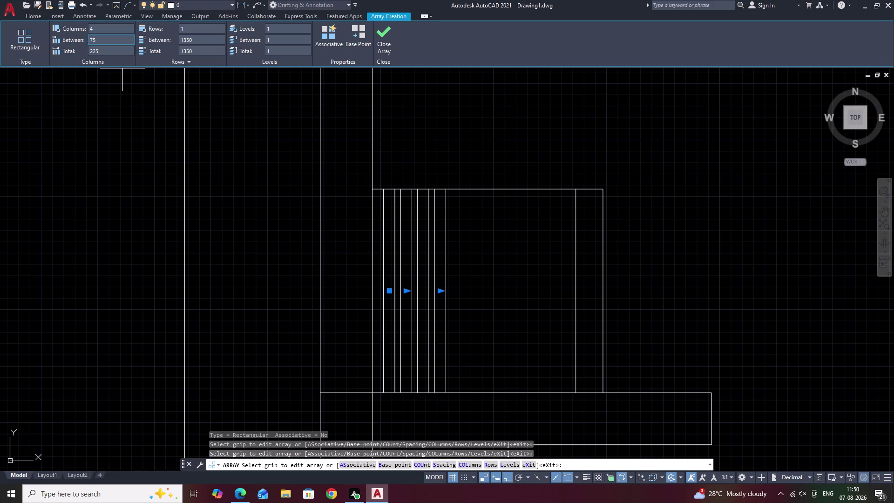
key(BackSpace)
text(100)
click(107, 68)
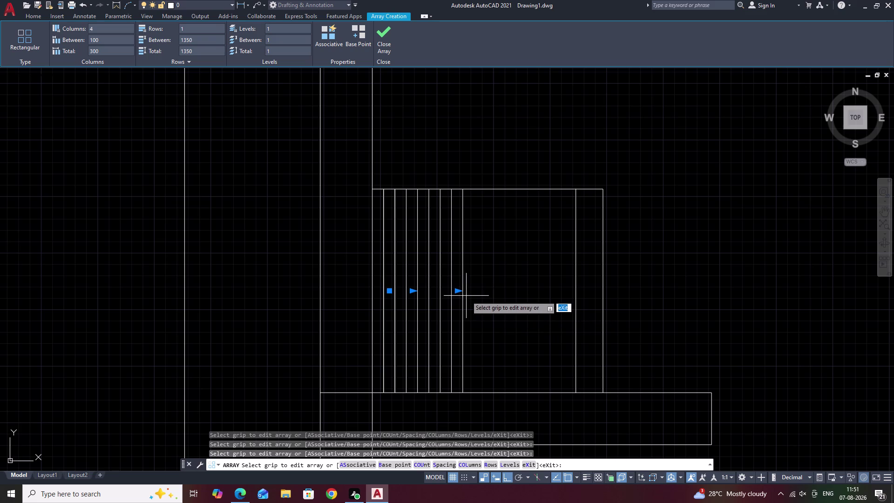
Use the array's column-count grip, then change the column spacing to 250 and finish.
click(459, 293)
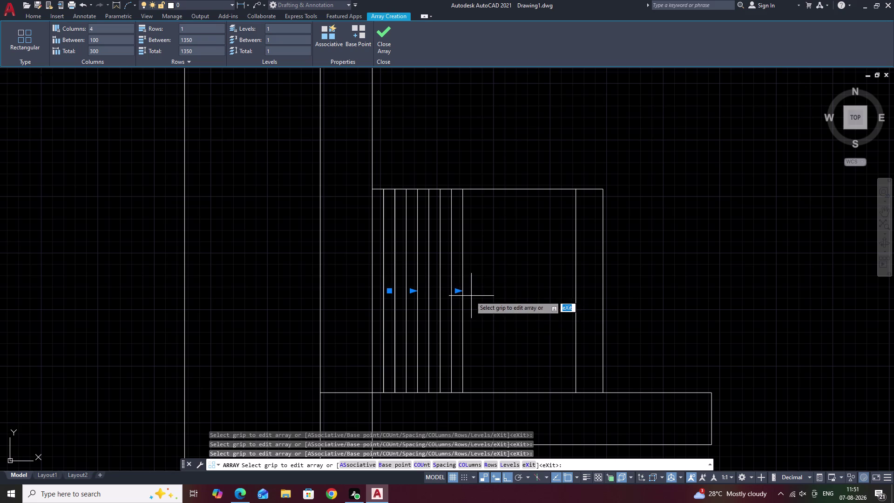
click(458, 291)
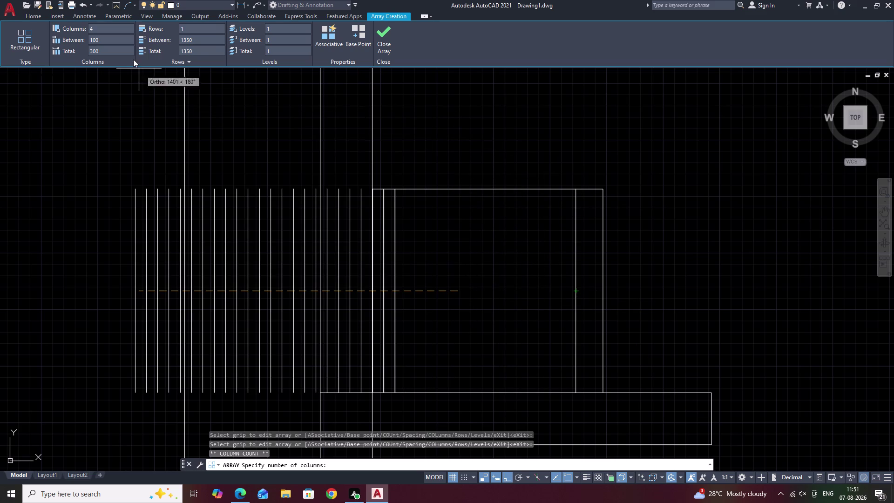
click(101, 37)
key(BackSpace)
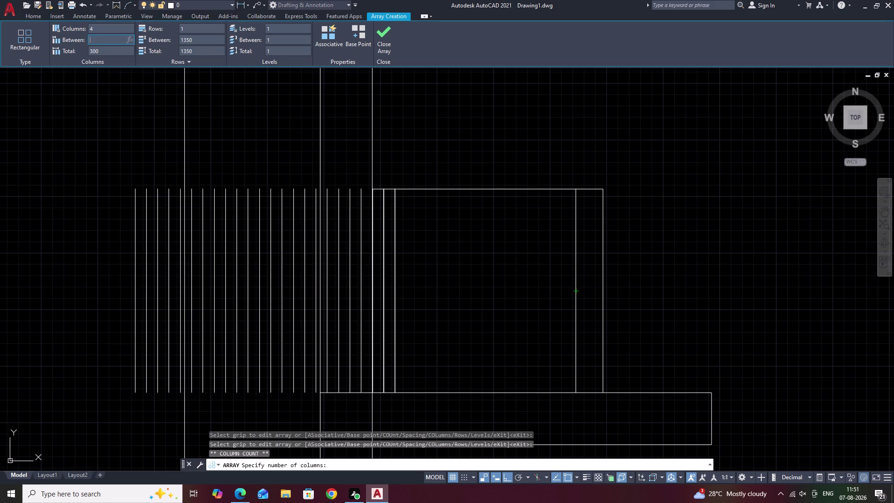
text(500)
click(121, 82)
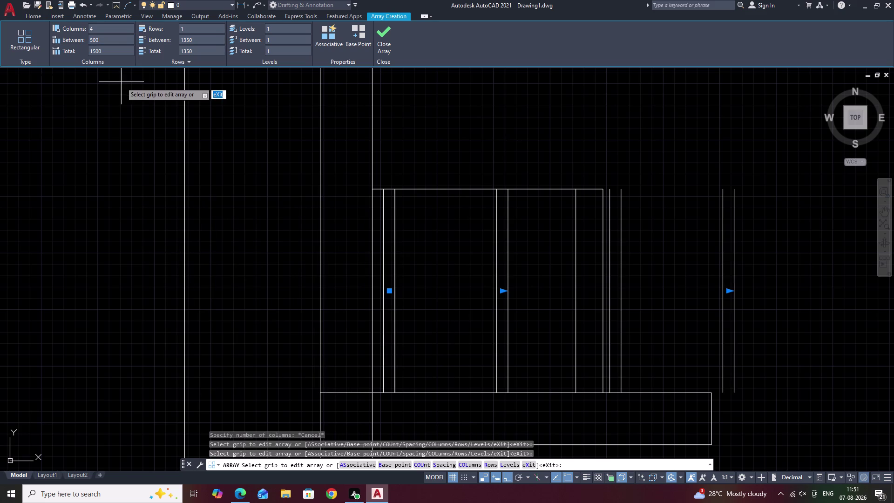
click(122, 41)
key(BackSpace)
text(2)
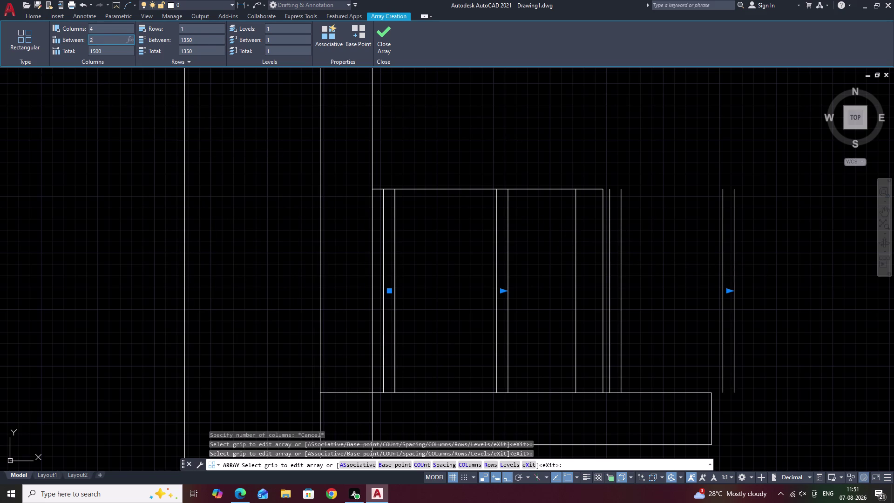
text(50)
click(123, 101)
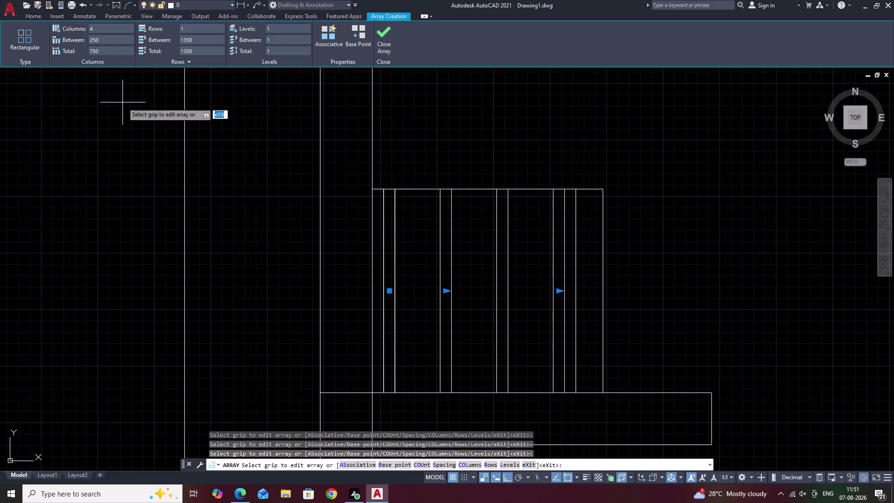
click(520, 165)
key(Escape)
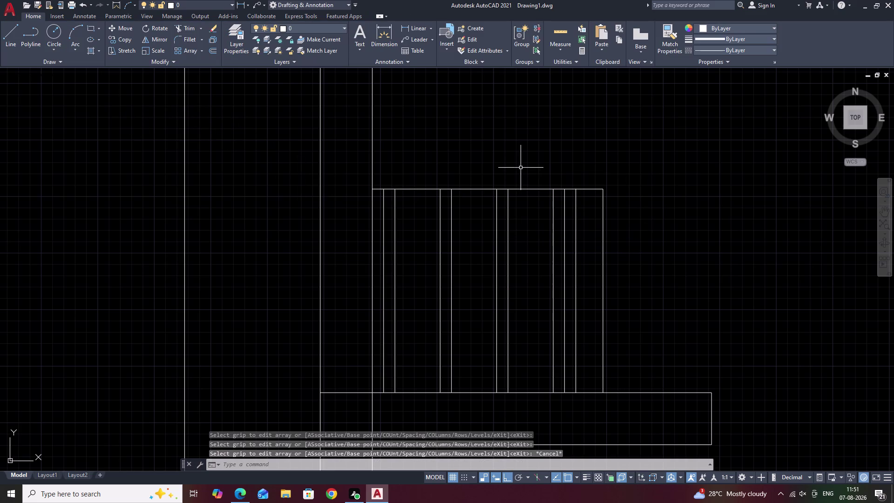
Erase an extra slat line from the cubicle with E.
scroll(down, 3)
middle_drag(558, 264, 519, 265)
scroll(up, 3)
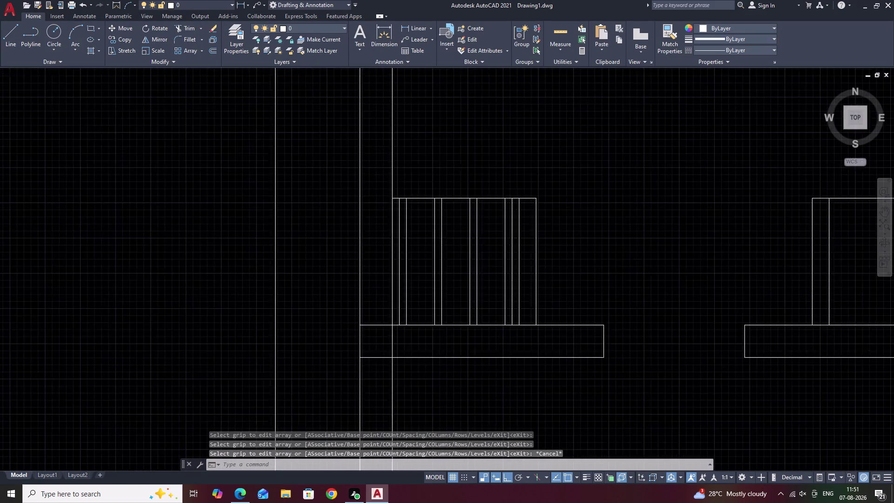
scroll(up, 3)
click(526, 256)
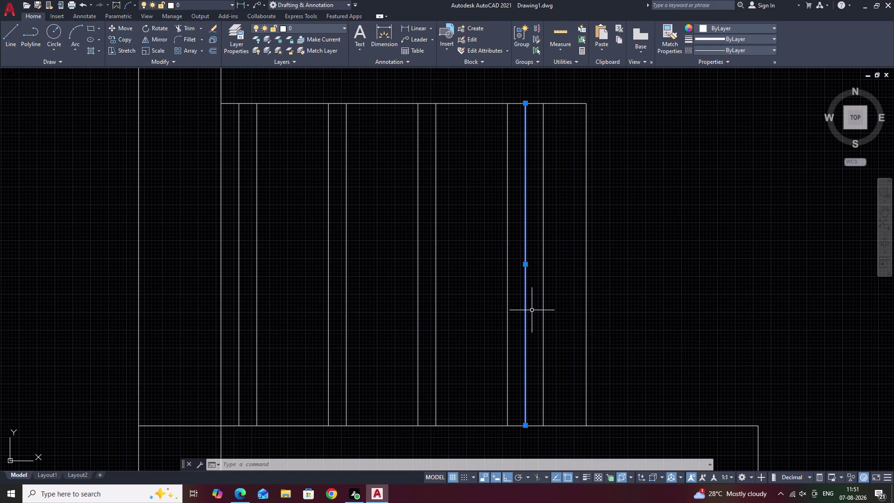
key(Escape)
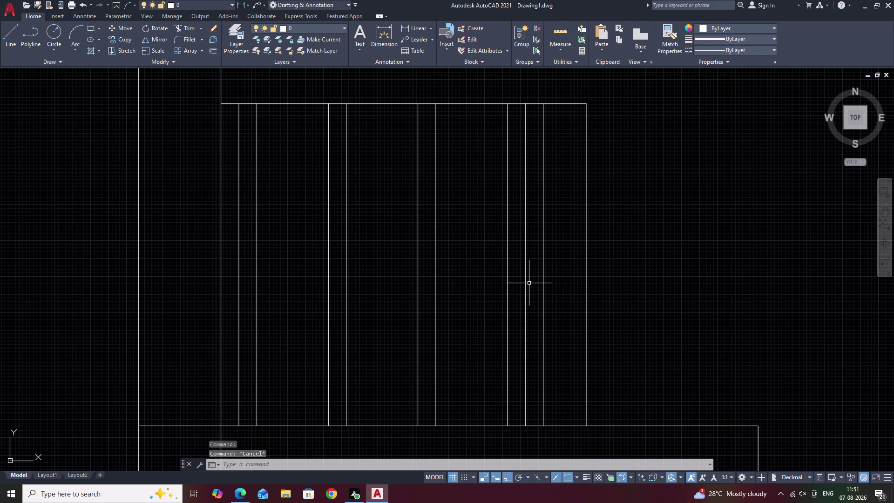
click(525, 284)
text(E)
key(space)
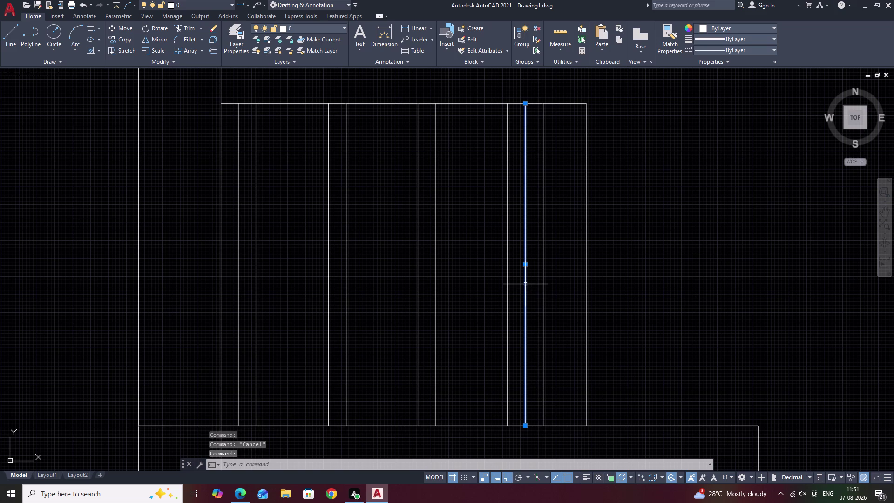
Undo the last view change and the erase, restoring the slat line.
scroll(down, 3)
middle_drag(633, 318, 564, 324)
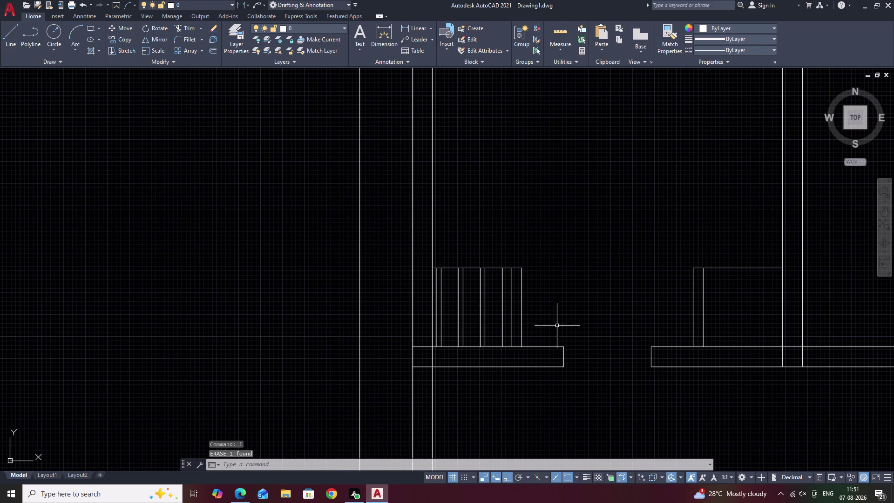
scroll(up, 3)
key(ctrl+z)
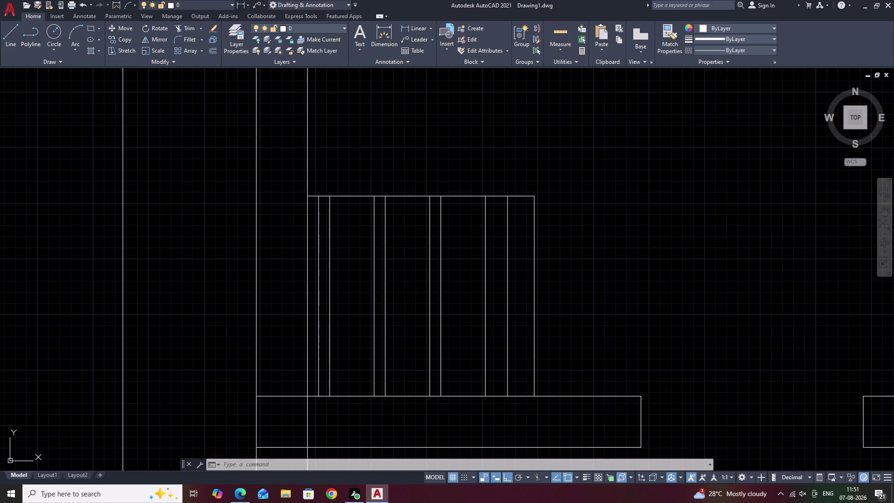
key(ctrl+z)
Erase the leftmost stray slat line and one other extra slat line.
scroll(down, 3)
middle_drag(637, 294, 447, 303)
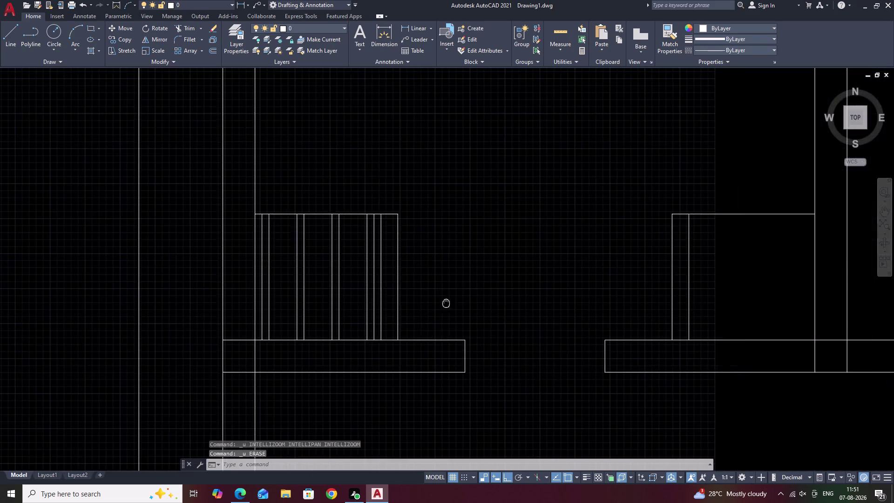
scroll(down, 3)
middle_drag(503, 297, 405, 314)
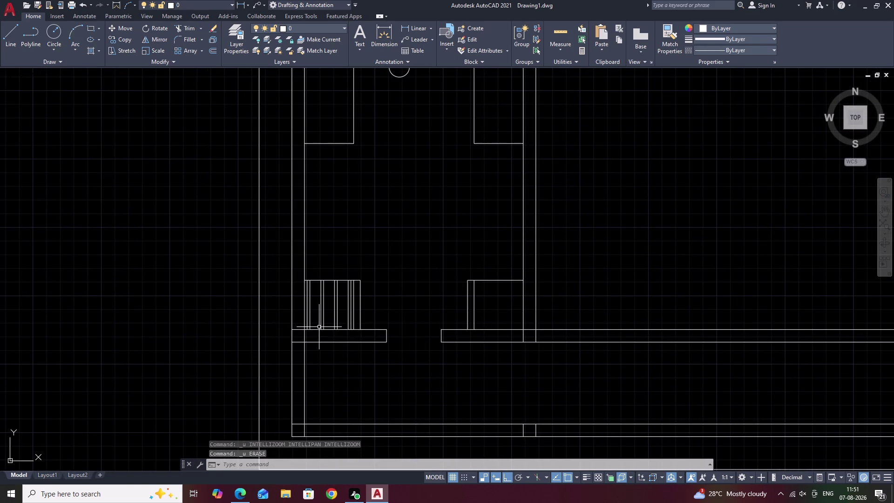
scroll(up, 3)
click(292, 292)
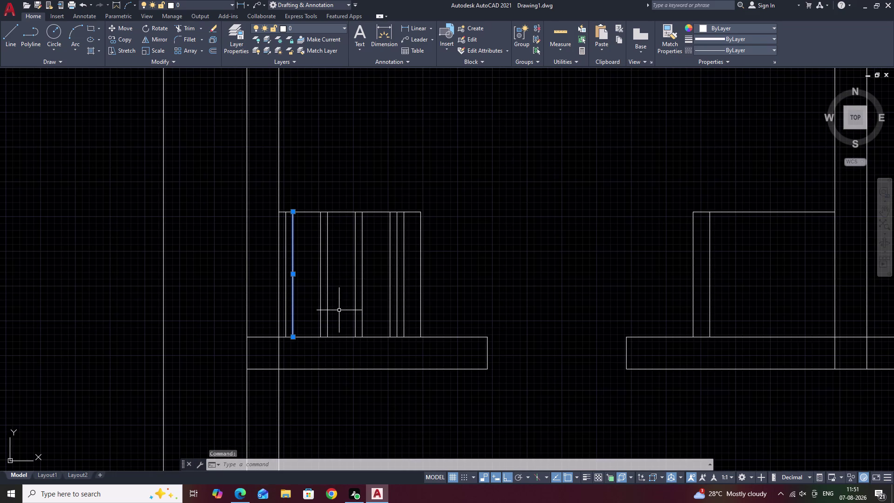
key(e)
key(space)
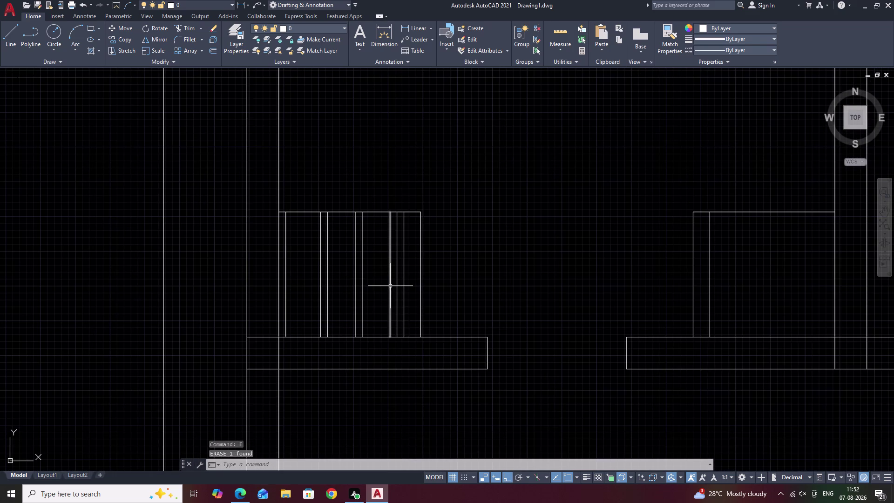
click(389, 286)
text(E)
key(space)
Lasso-select the left lower cubicle's six vertical slat lines.
scroll(down, 3)
middle_drag(473, 303, 453, 319)
scroll(up, 3)
middle_drag(433, 317, 503, 312)
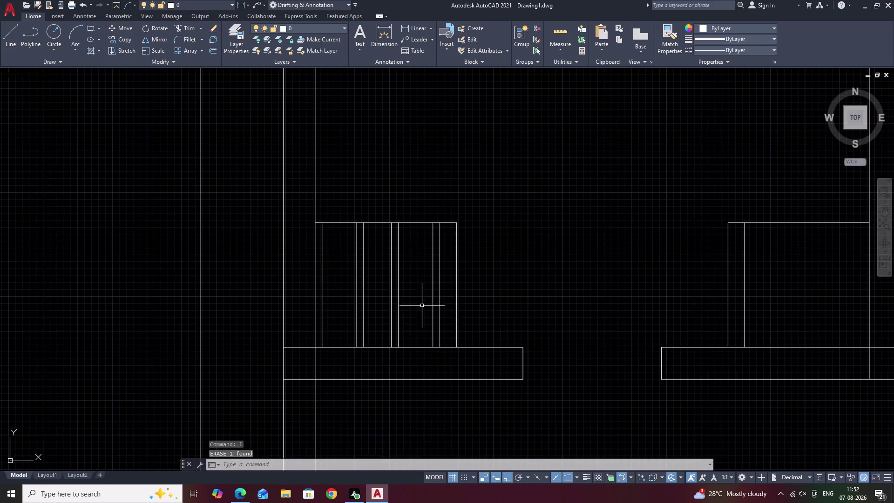
scroll(up, 3)
drag(455, 293, 190, 294)
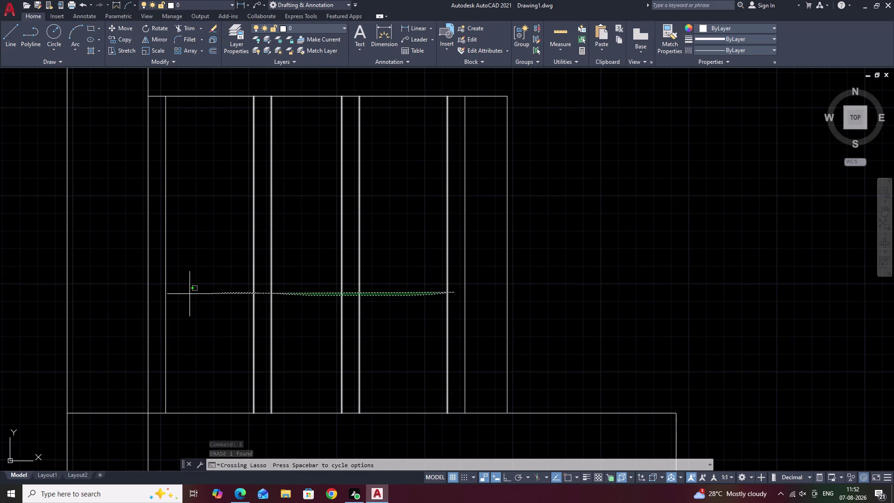
drag(189, 294, 158, 297)
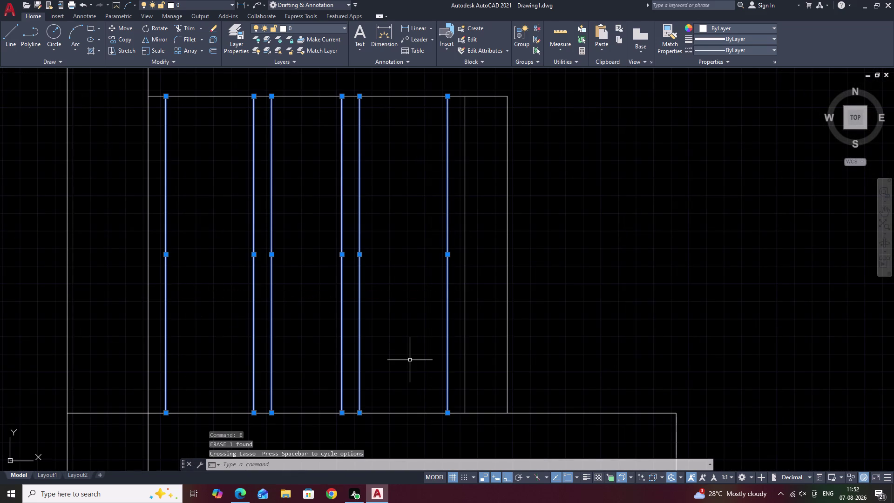
Copy the six slat lines from the left lower cubicle into the right lower cubicle.
text(CO)
key(space)
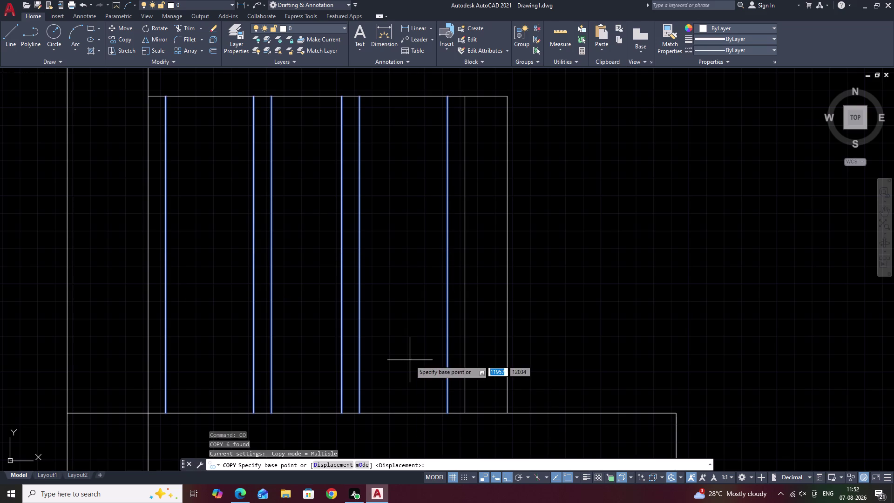
click(147, 413)
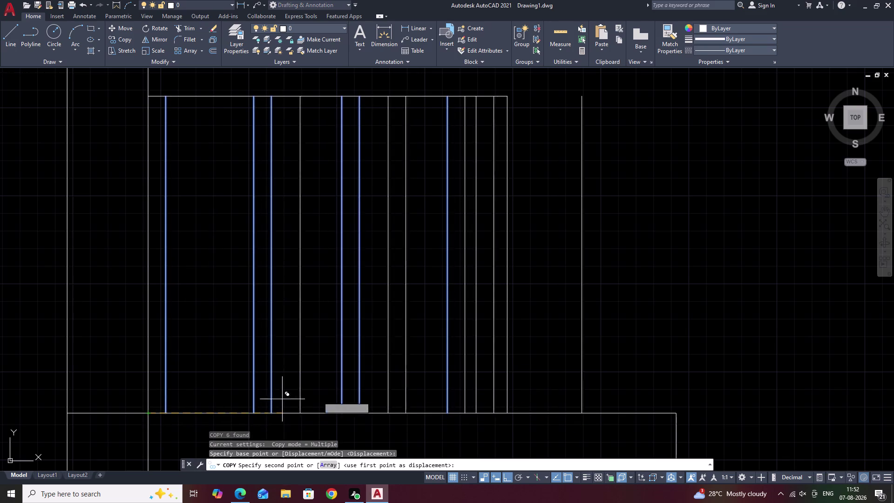
scroll(down, 3)
middle_drag(527, 390, 287, 365)
middle_drag(576, 374, 365, 363)
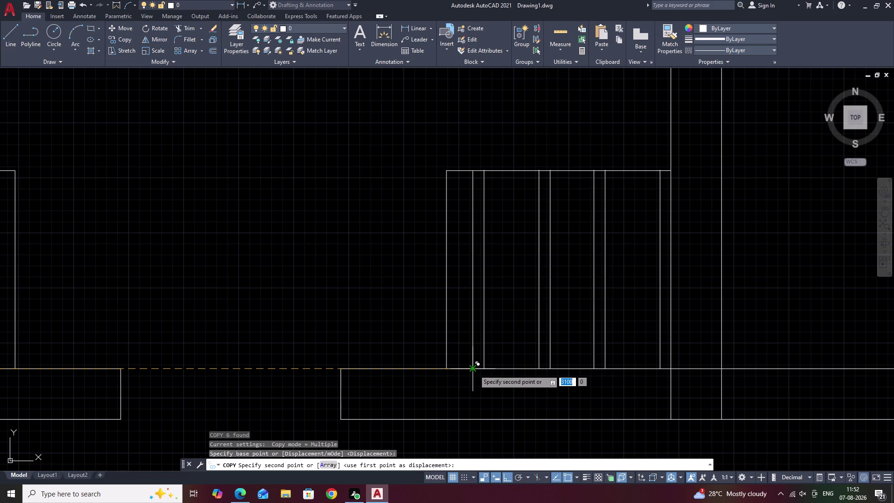
click(474, 370)
key(Escape)
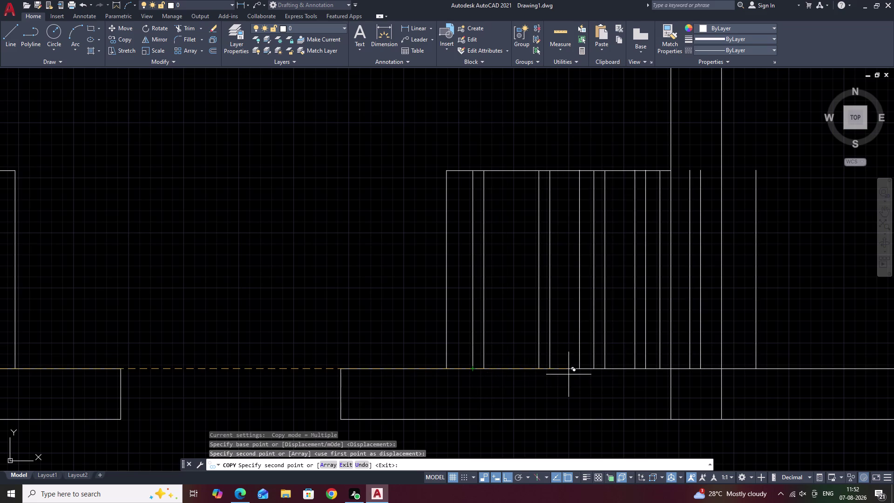
scroll(down, 3)
middle_drag(571, 375, 530, 416)
scroll(up, 3)
middle_drag(471, 376, 508, 286)
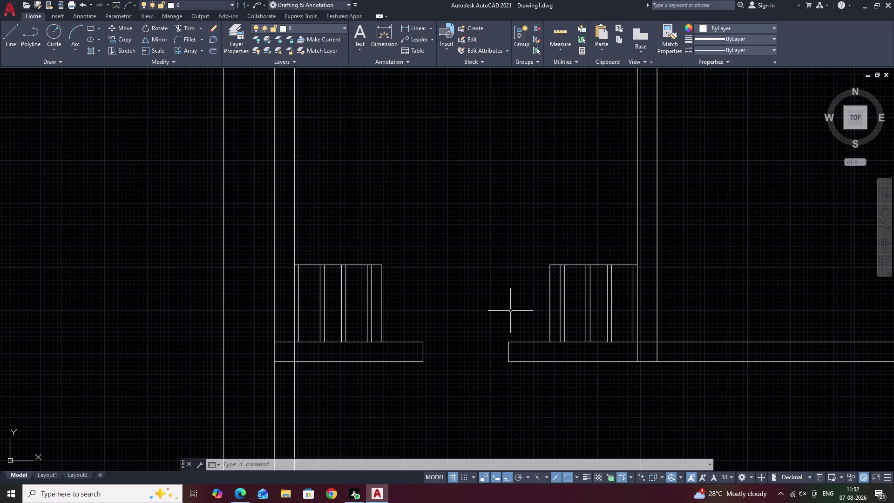
Lasso-select the two lines of the L-shaped top-wall cubicle partition.
middle_drag(568, 201, 434, 394)
middle_drag(556, 250, 508, 332)
middle_drag(576, 248, 547, 266)
drag(167, 225, 141, 266)
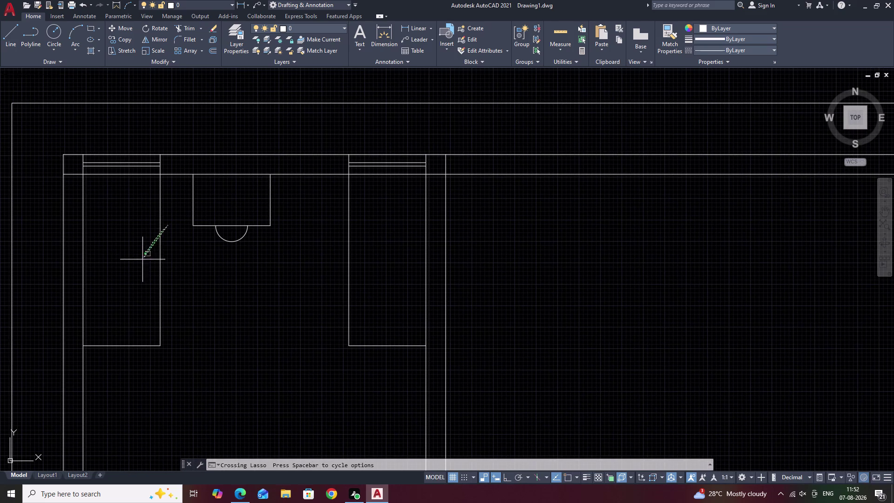
drag(141, 266, 118, 369)
Copy the partition from its top corner to the next wall point to the right.
text(C)
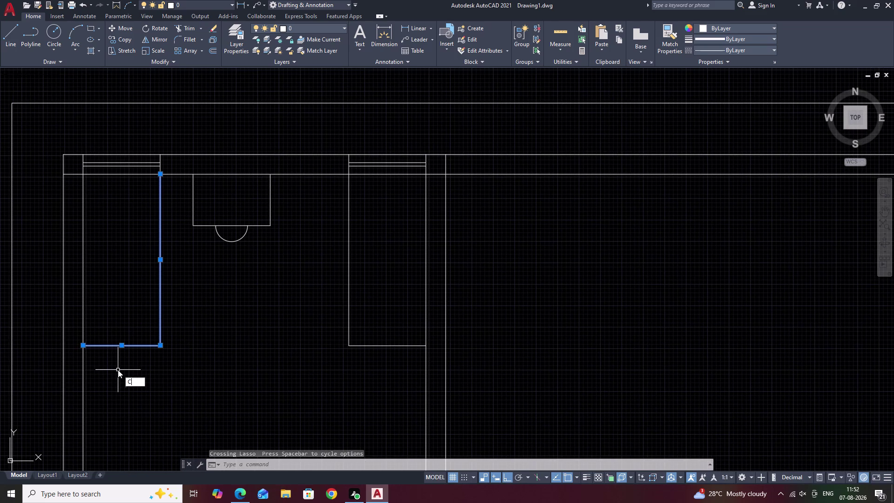
text(O)
key(space)
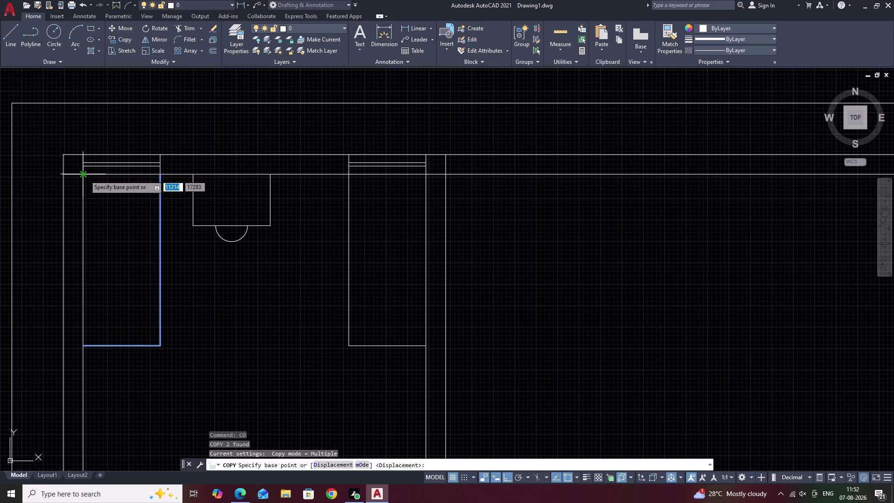
click(84, 175)
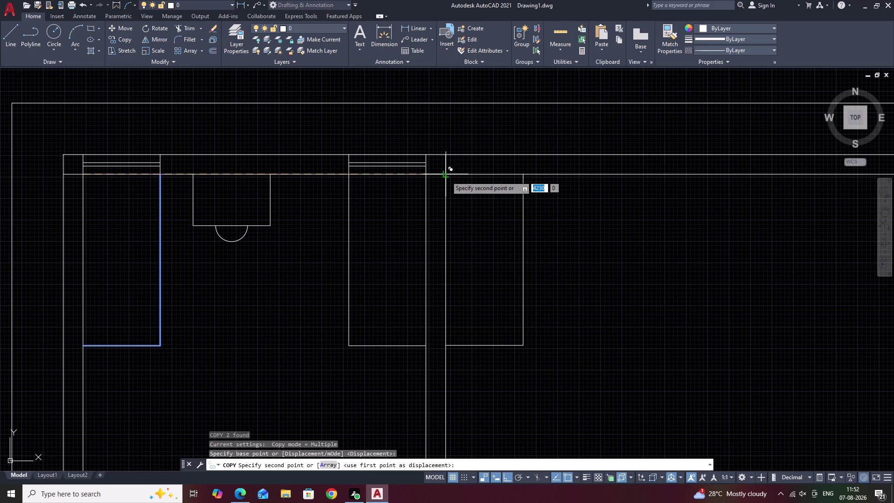
click(447, 176)
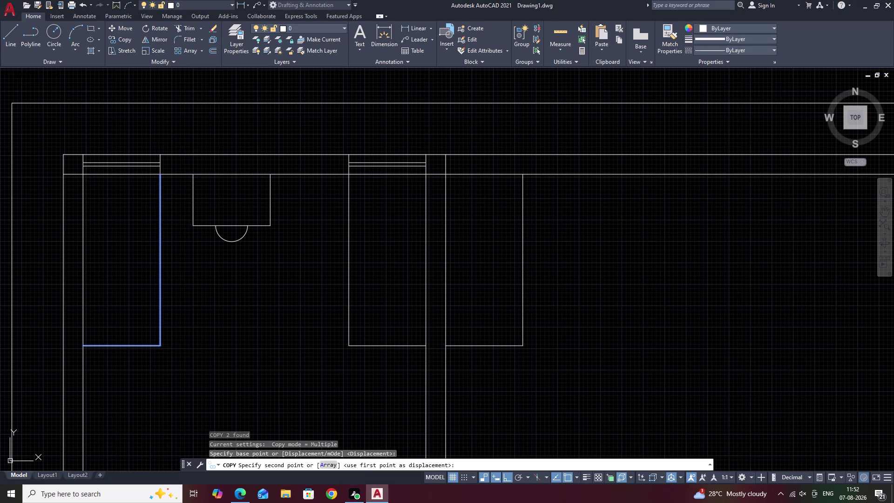
key(Escape)
scroll(down, 3)
middle_drag(632, 245, 478, 273)
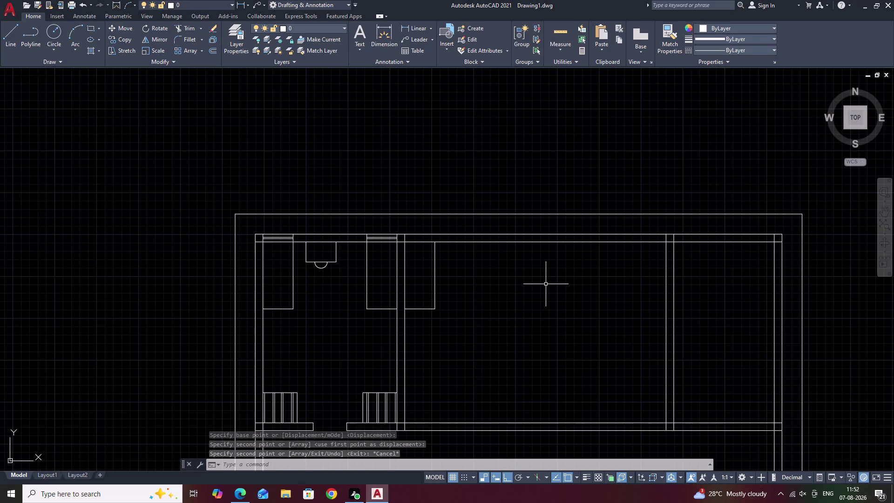
middle_drag(546, 284, 537, 307)
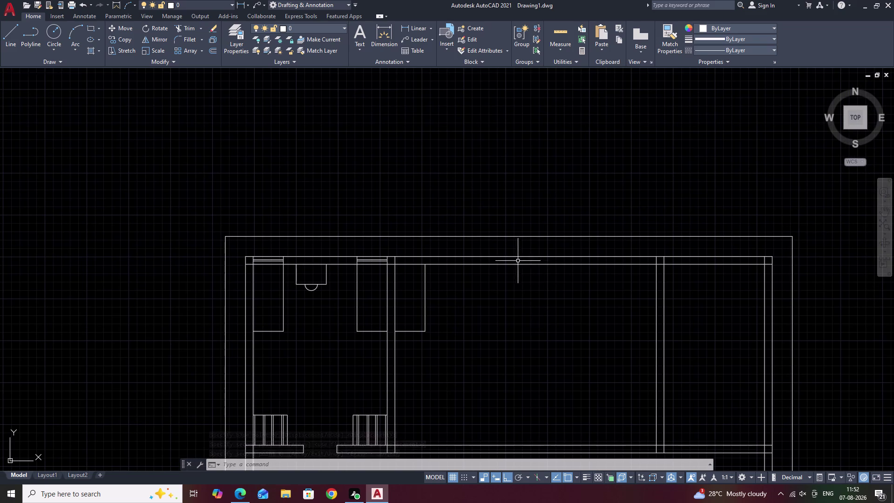
scroll(up, 3)
middle_drag(343, 310, 356, 306)
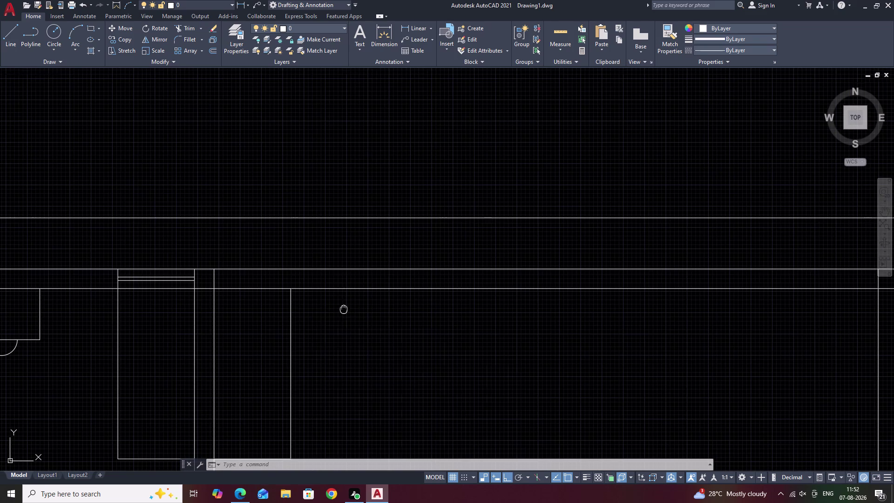
middle_drag(355, 306, 438, 294)
Extend the copied partition's edge up to the wall.
text(EX)
key(space)
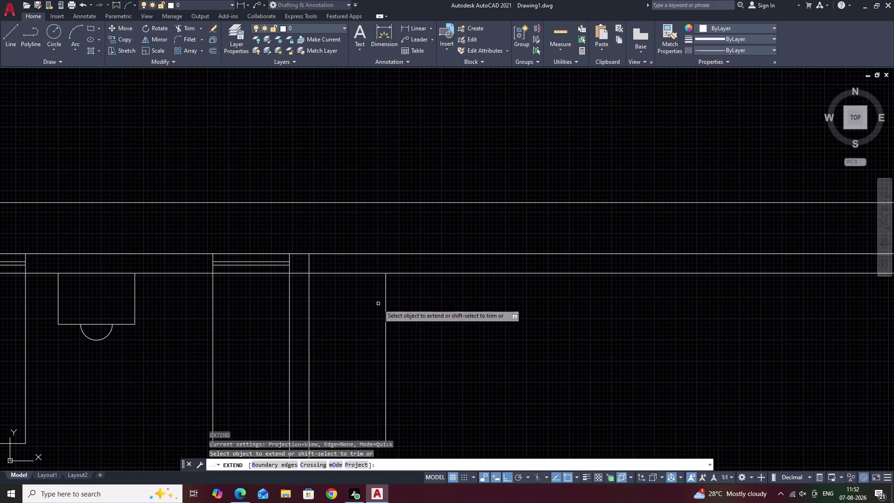
click(386, 297)
key(Escape)
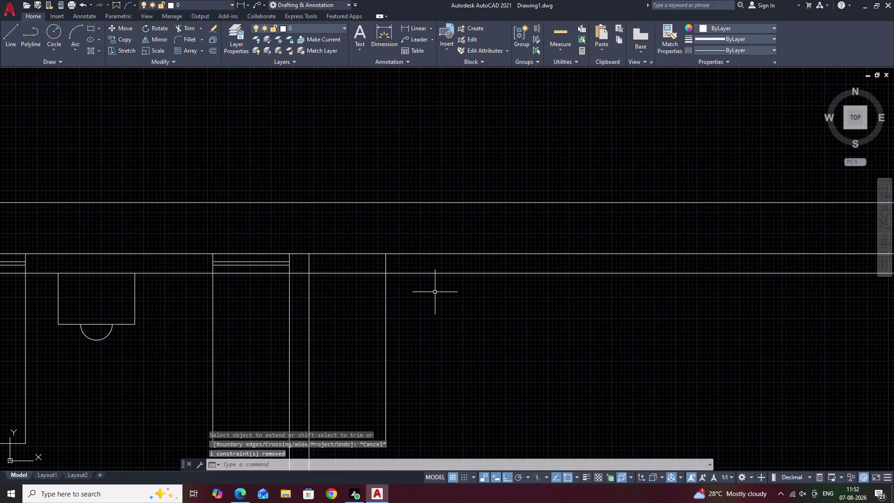
Offset the partition edge 120 units to the right.
text(O)
key(space)
text(120)
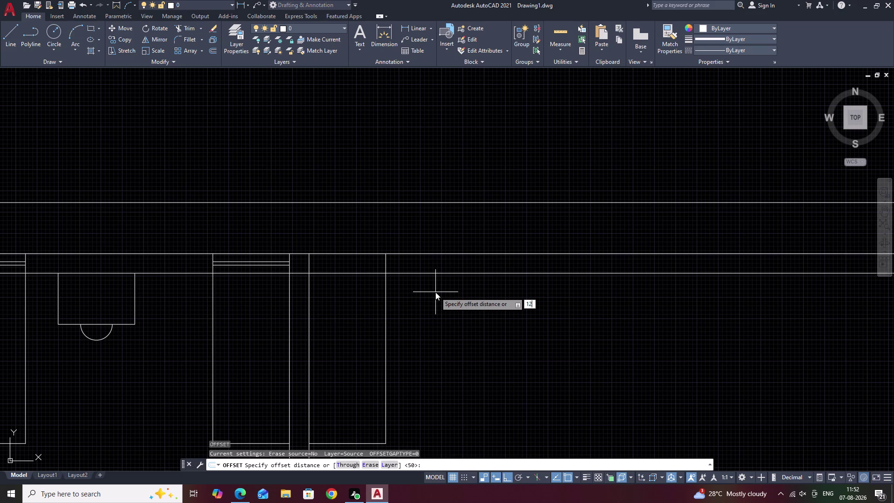
key(space)
click(385, 263)
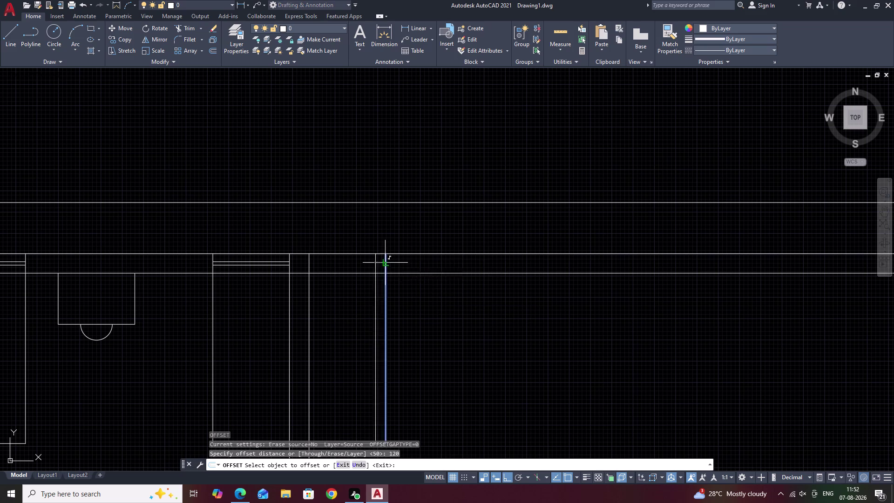
click(439, 271)
key(Escape)
Trim the offset line back to a stub within the top wall band.
text(T)
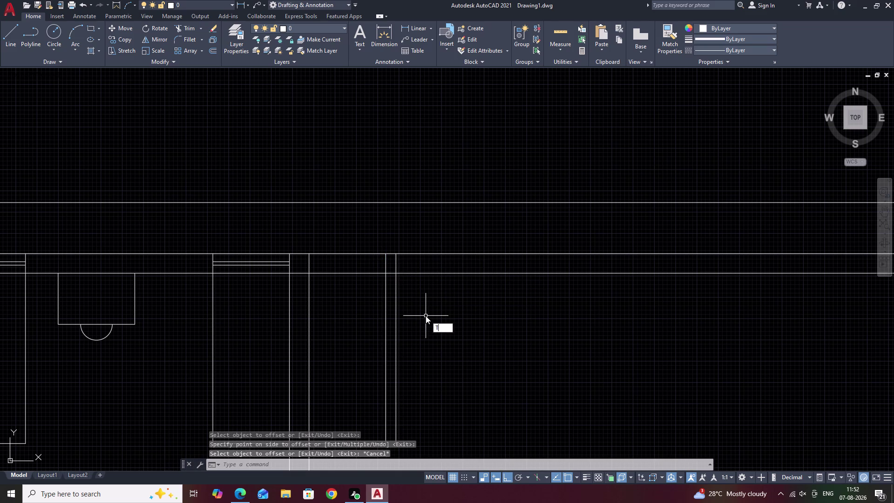
text(R)
key(space)
click(395, 313)
key(Escape)
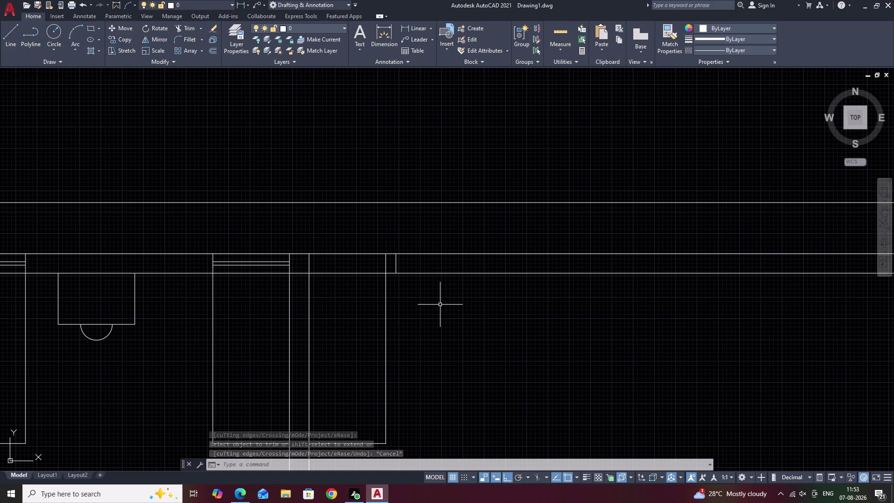
middle_drag(440, 305, 440, 292)
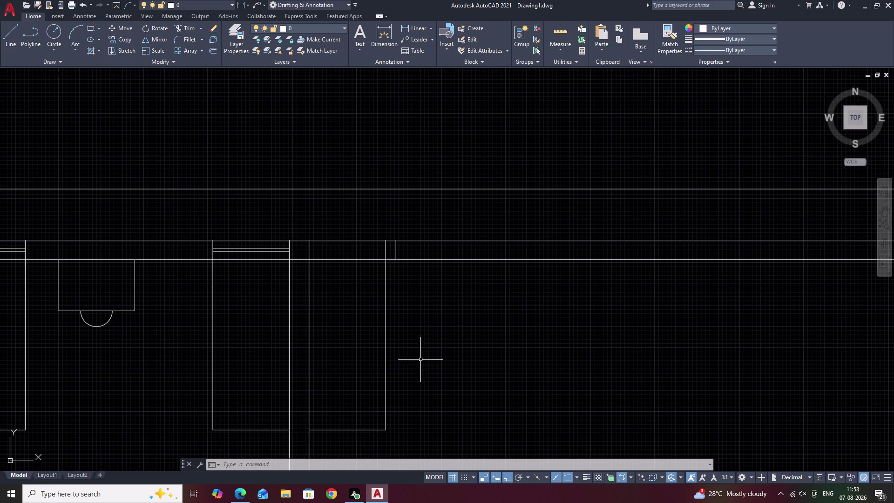
Draw a line 900 units straight down from the wall stub's corner.
scroll(down, 3)
middle_drag(439, 379, 520, 248)
middle_drag(467, 370, 490, 329)
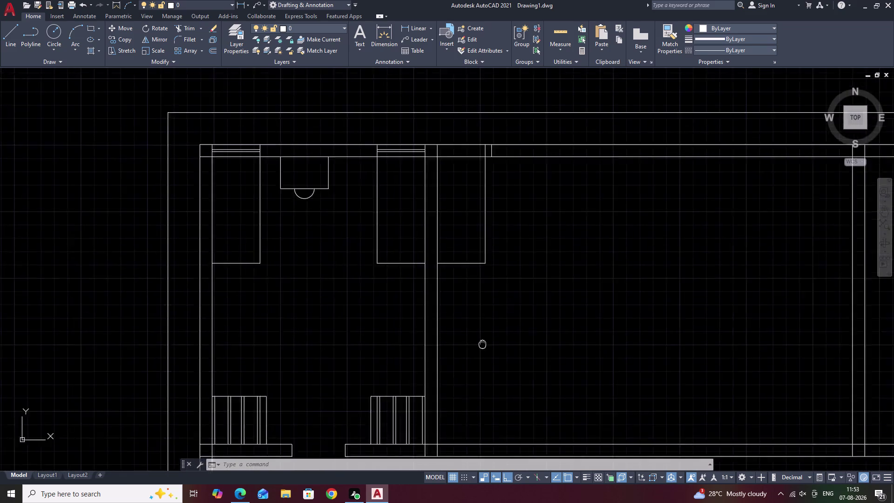
middle_drag(491, 329, 494, 324)
middle_drag(524, 275, 487, 342)
middle_drag(506, 287, 482, 317)
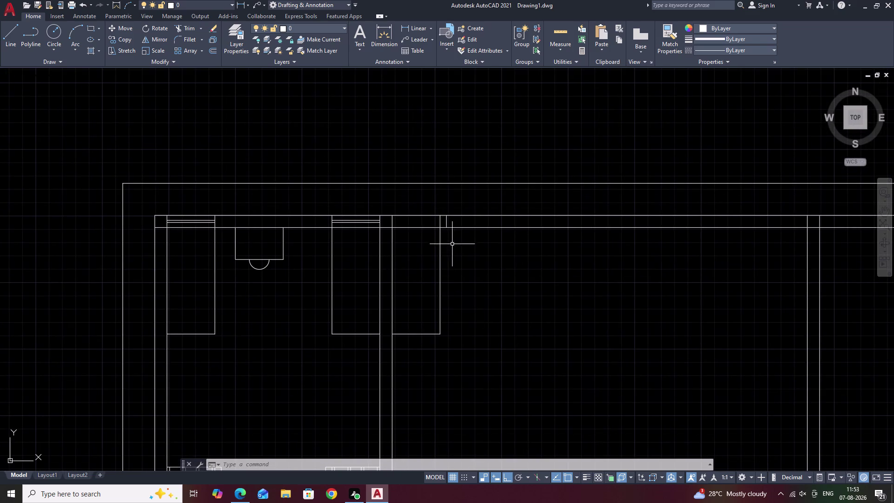
key(l)
key(space)
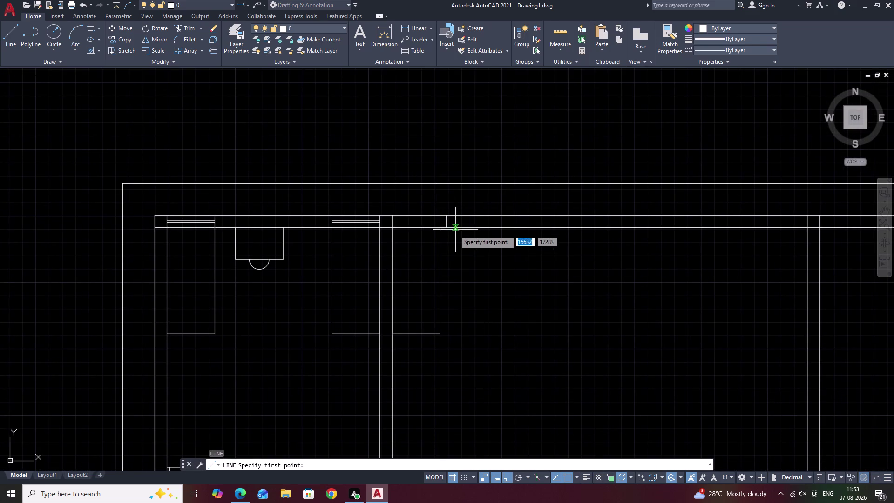
scroll(up, 3)
click(439, 222)
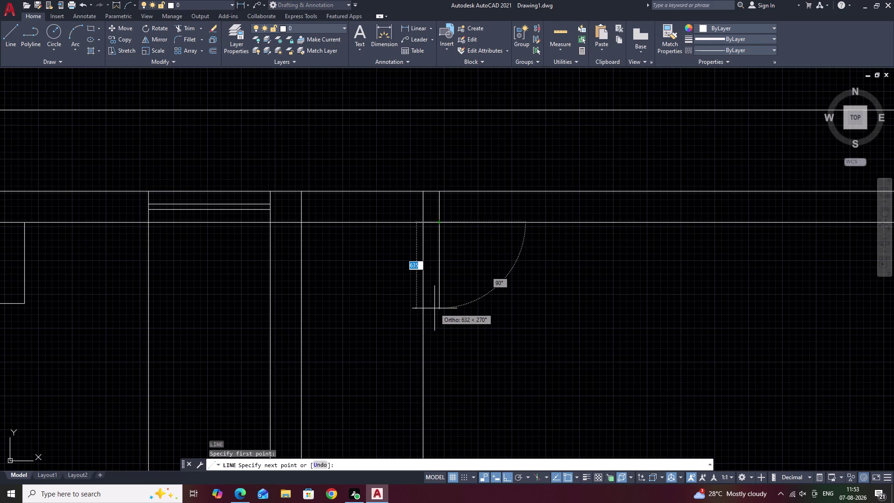
text(900)
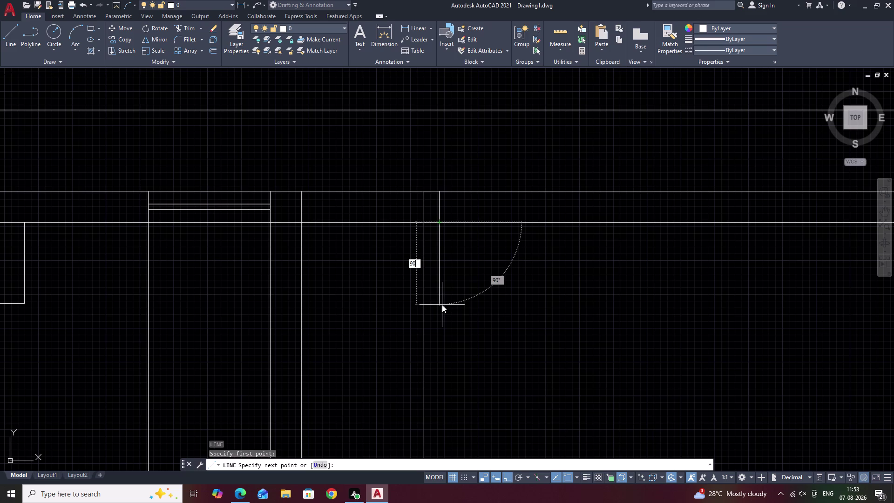
key(space)
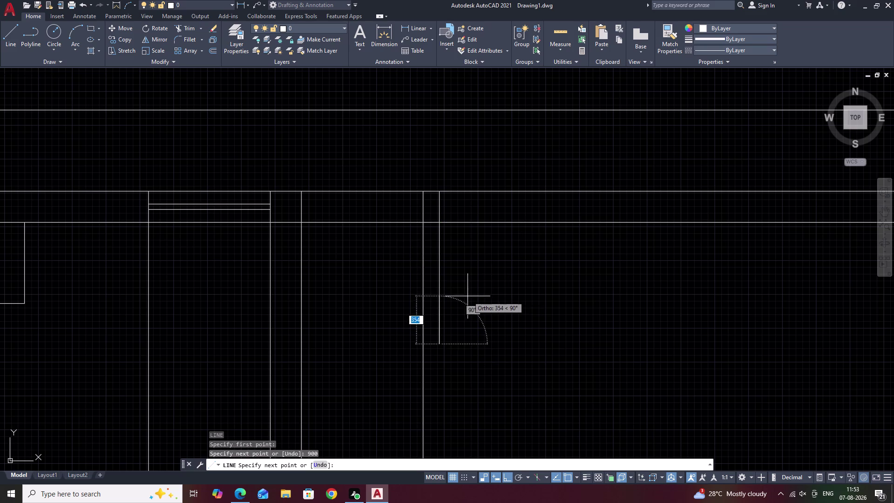
Review the 900-unit line, end the line command, and pan to the slatted cubicles.
scroll(down, 3)
middle_drag(530, 323, 534, 285)
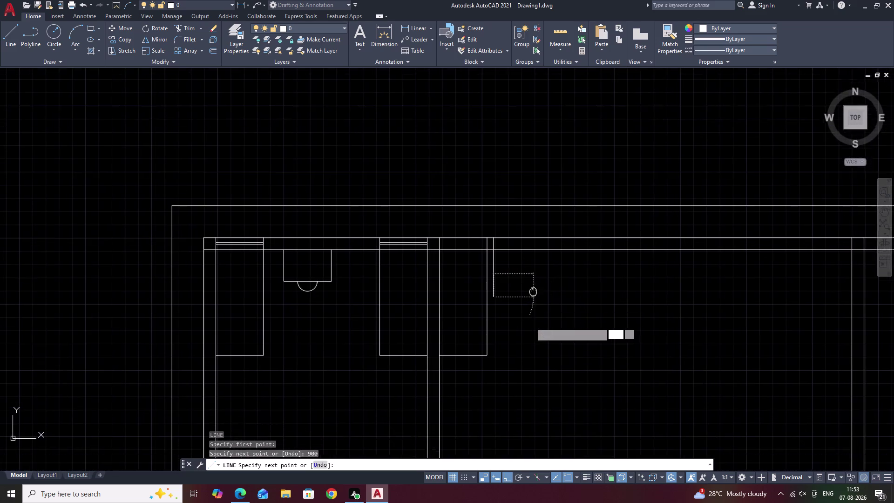
middle_drag(534, 284, 541, 157)
middle_drag(540, 164, 535, 222)
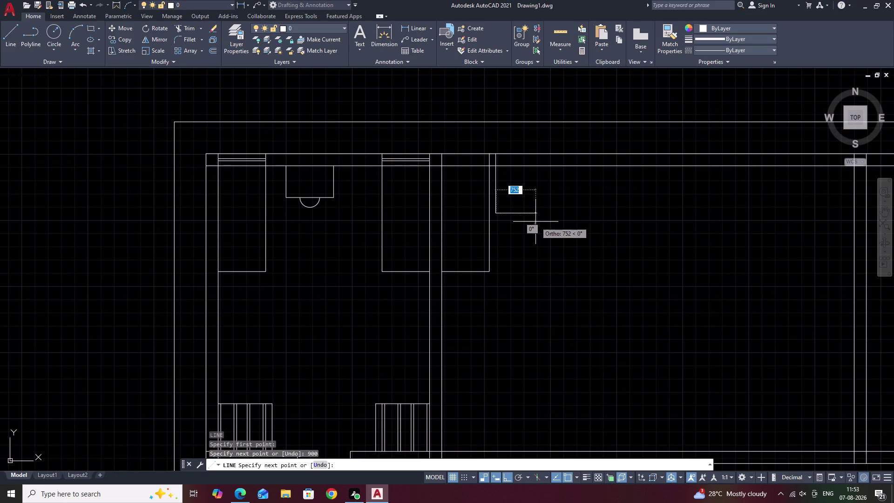
key(Escape)
middle_drag(497, 276, 556, 177)
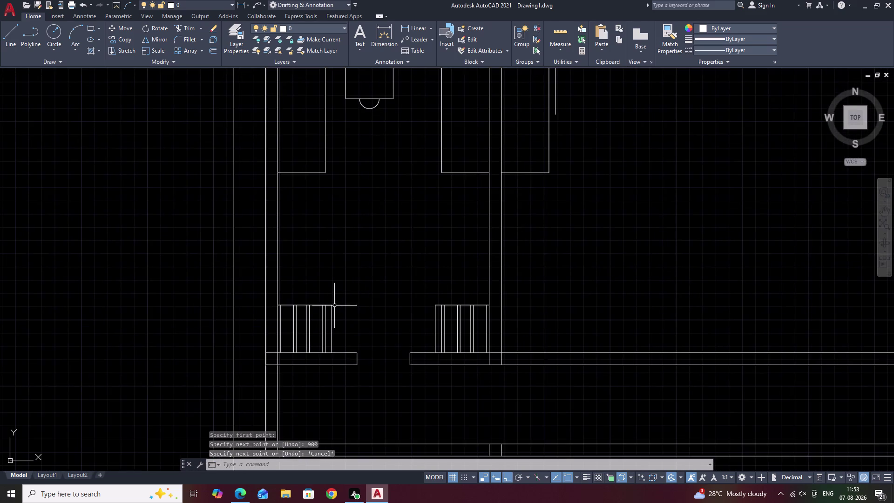
scroll(up, 3)
middle_drag(338, 317, 381, 236)
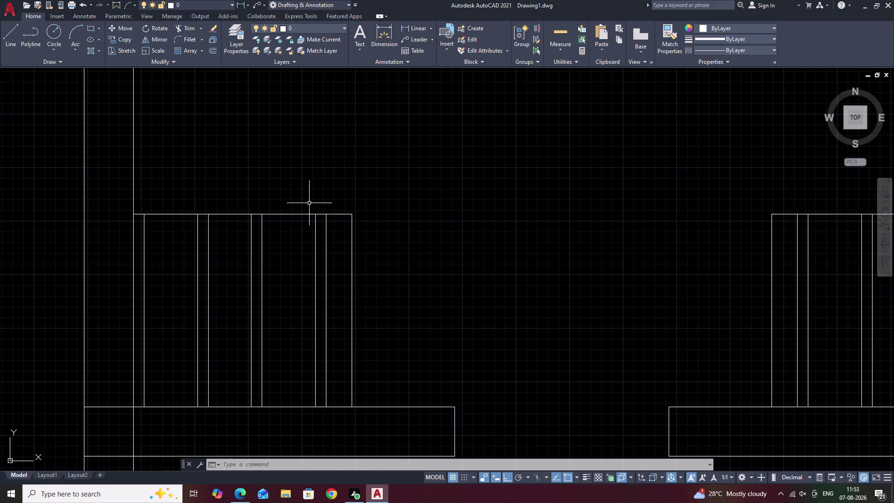
Cancel an accidental selection and pan to the top-wall cubicle partition.
drag(310, 203, 197, 280)
key(Escape)
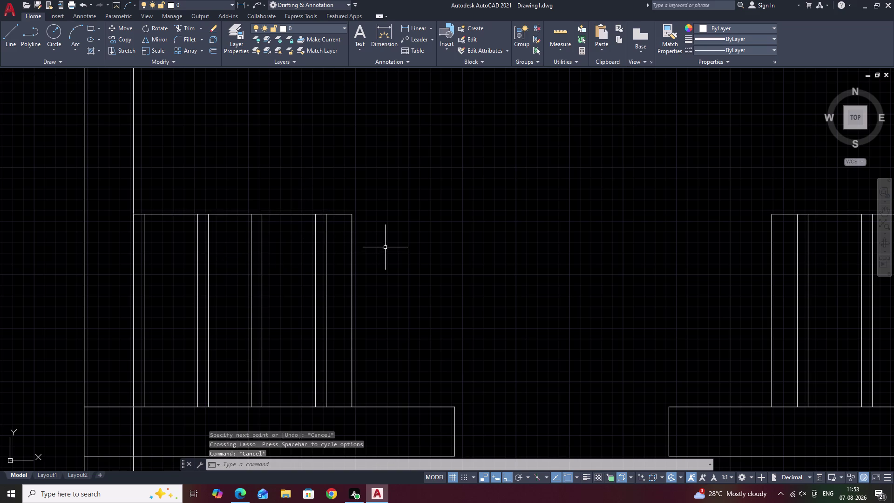
scroll(down, 3)
scroll(up, 3)
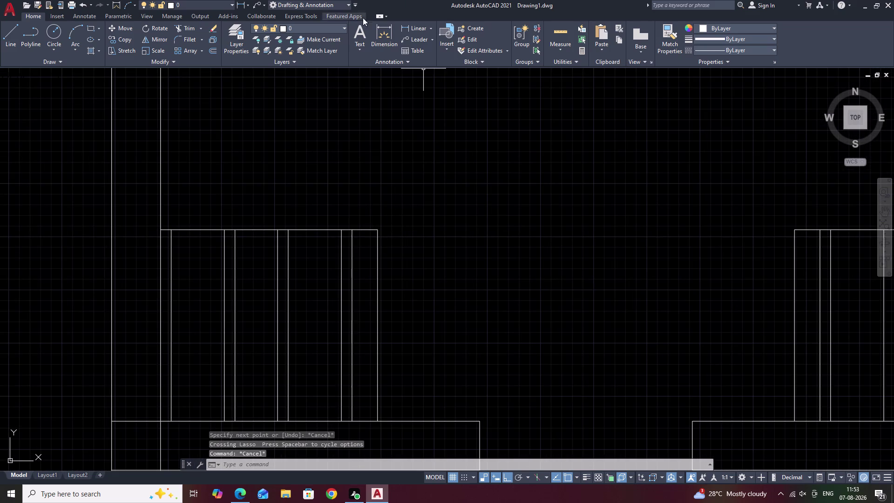
scroll(down, 3)
middle_drag(548, 140, 390, 261)
middle_drag(629, 148, 465, 246)
middle_drag(531, 156, 484, 220)
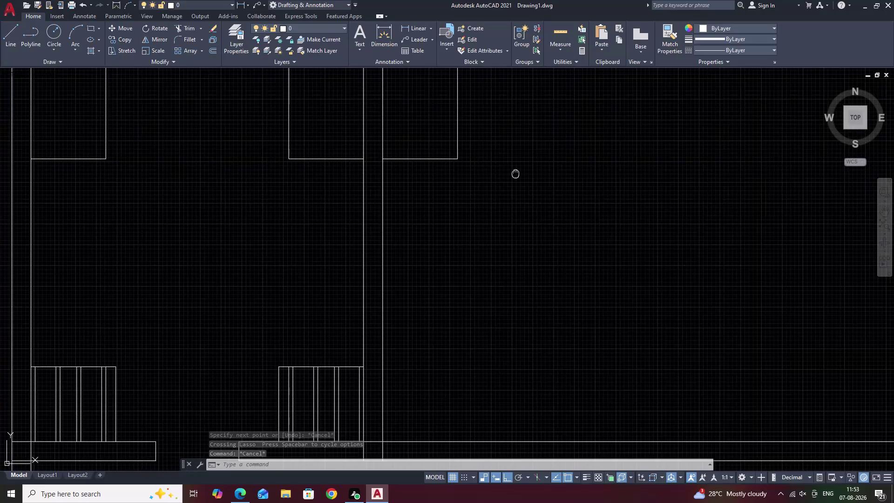
middle_drag(484, 221, 469, 238)
middle_click(485, 164)
middle_drag(423, 241, 571, 0)
middle_drag(482, 247, 493, 214)
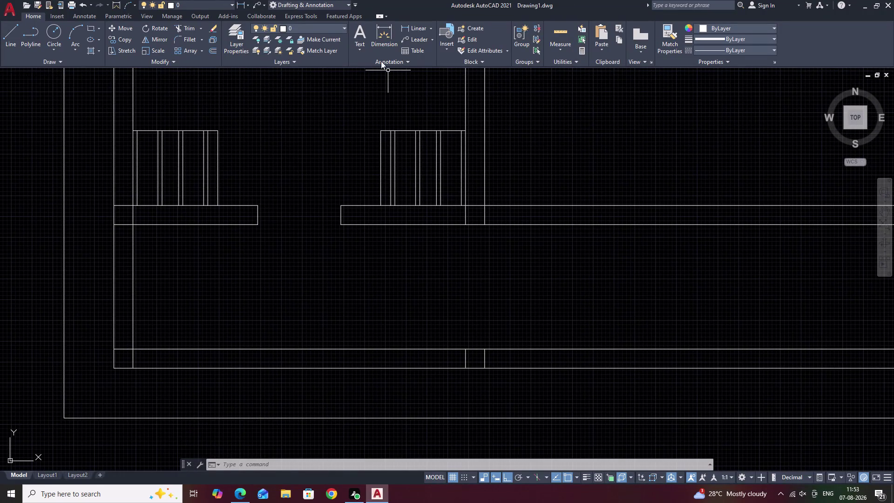
Place a linear dimension across the partition stub, reading 120.
click(407, 24)
scroll(up, 3)
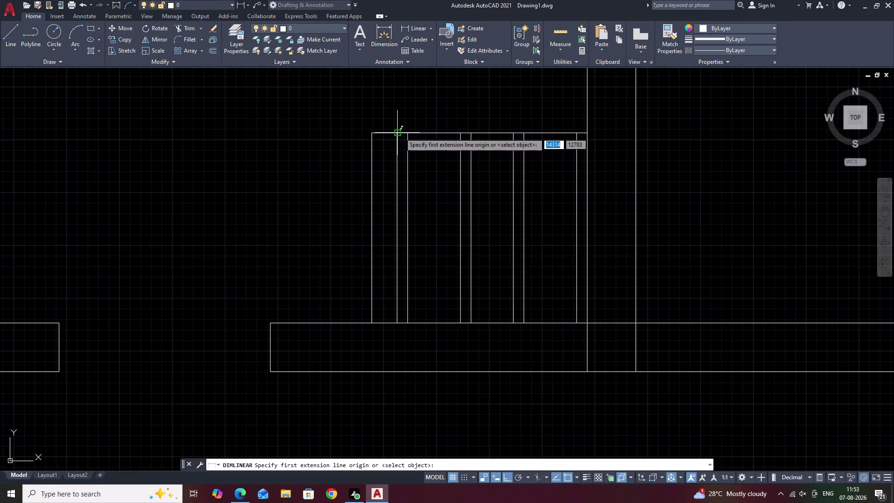
click(396, 133)
click(370, 131)
click(374, 112)
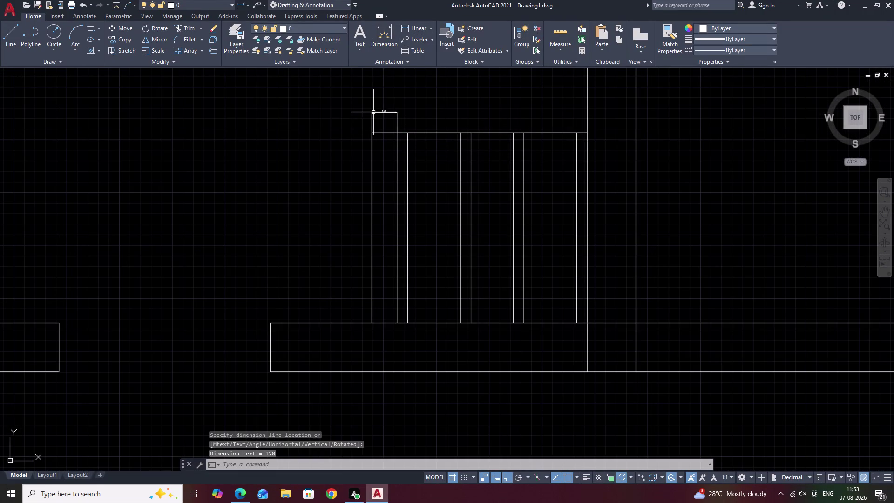
scroll(up, 3)
key(Escape)
Erase the temporary 120 dimension.
drag(459, 129, 294, 139)
text(E)
key(space)
scroll(down, 3)
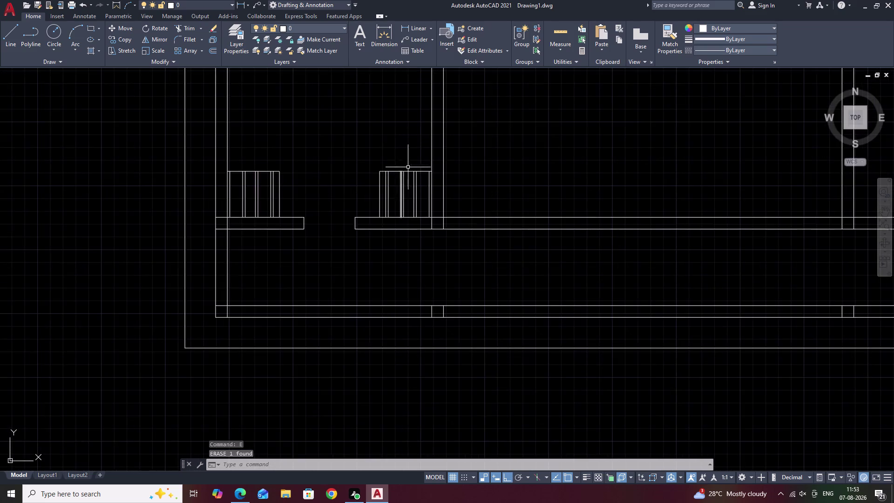
Draw a 120 stub bottom from the wall line and a side up to the top wall.
middle_drag(413, 159, 277, 341)
middle_drag(387, 216, 371, 263)
scroll(up, 3)
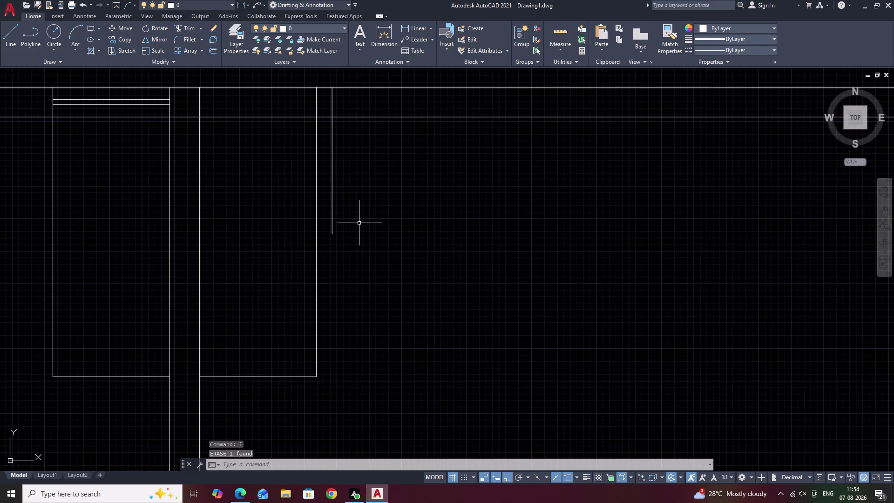
key(l)
key(space)
click(333, 232)
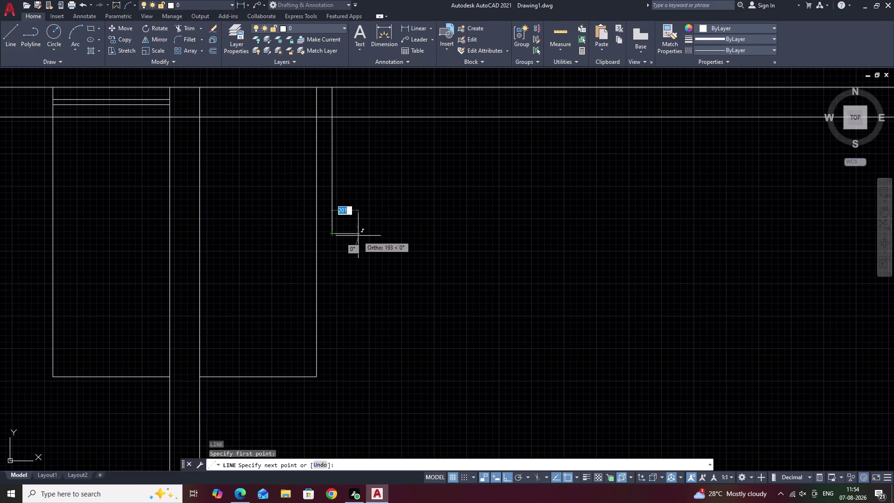
text(120)
key(space)
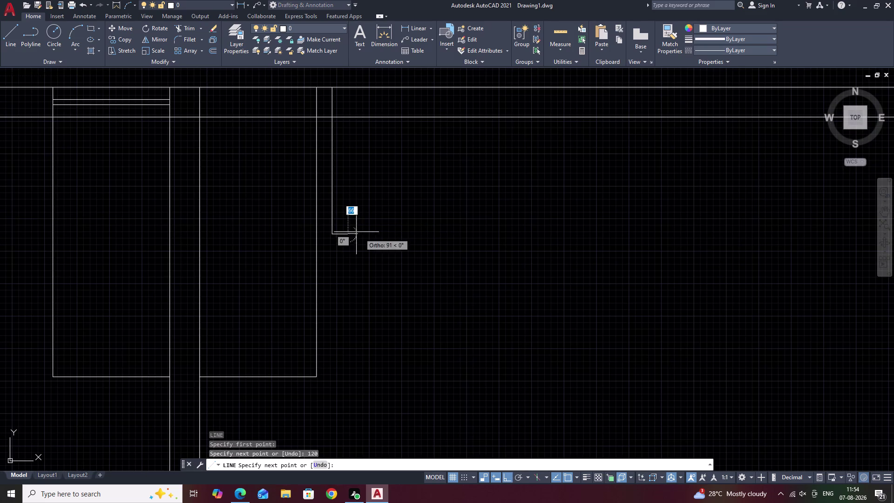
click(345, 119)
key(Escape)
Trim the top wall line open across the stub with a fence drag.
text(T)
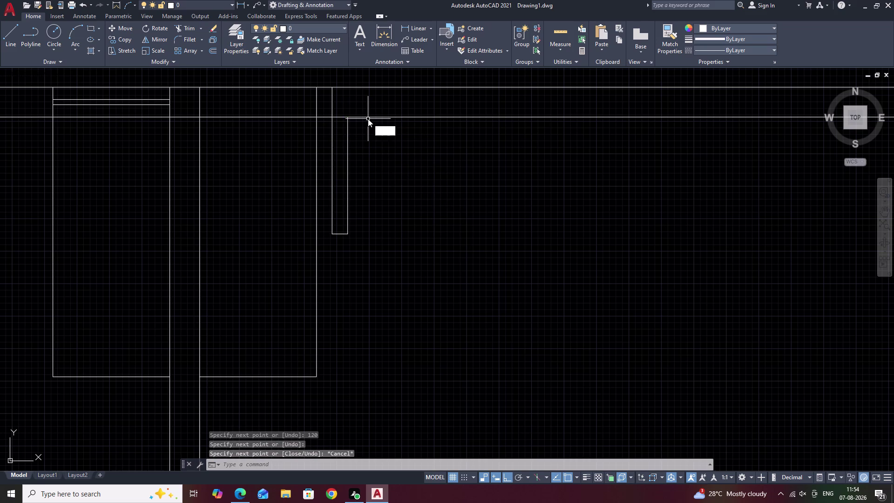
text(R)
key(space)
drag(342, 110, 341, 122)
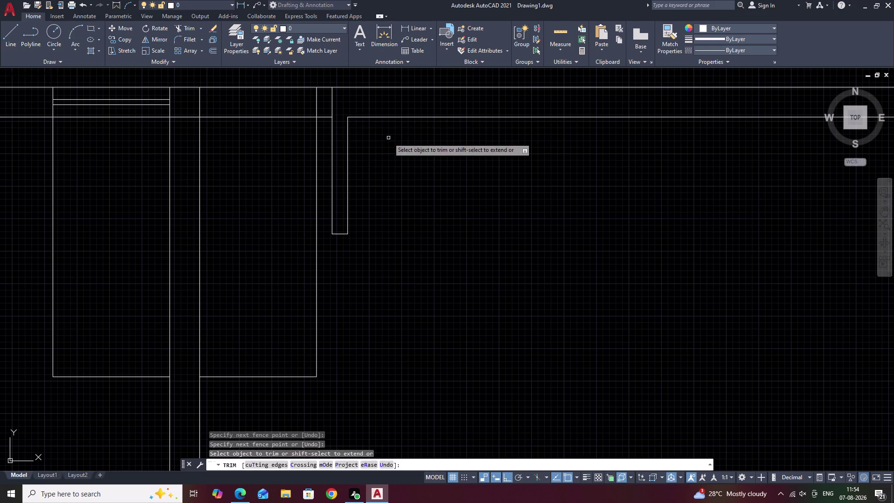
scroll(down, 3)
middle_drag(396, 199, 404, 154)
scroll(up, 3)
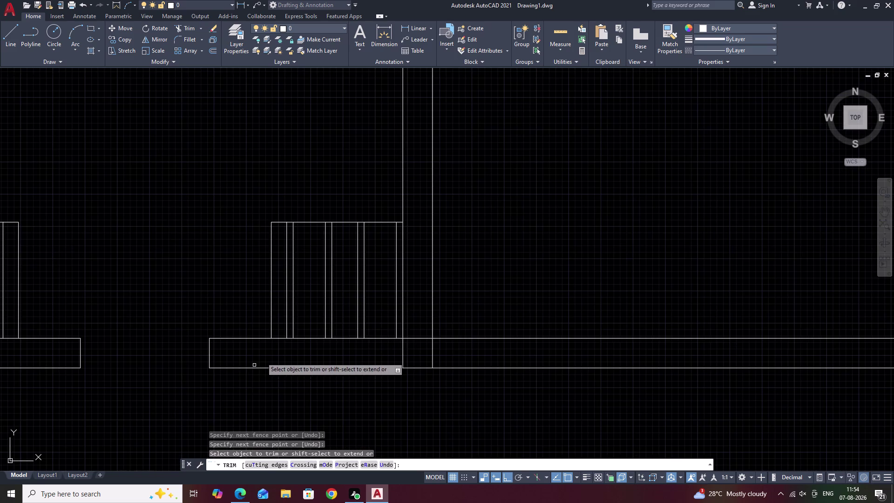
Make further fence trims along the lower part of the plan.
drag(279, 327, 278, 341)
scroll(down, 3)
middle_drag(276, 351, 320, 348)
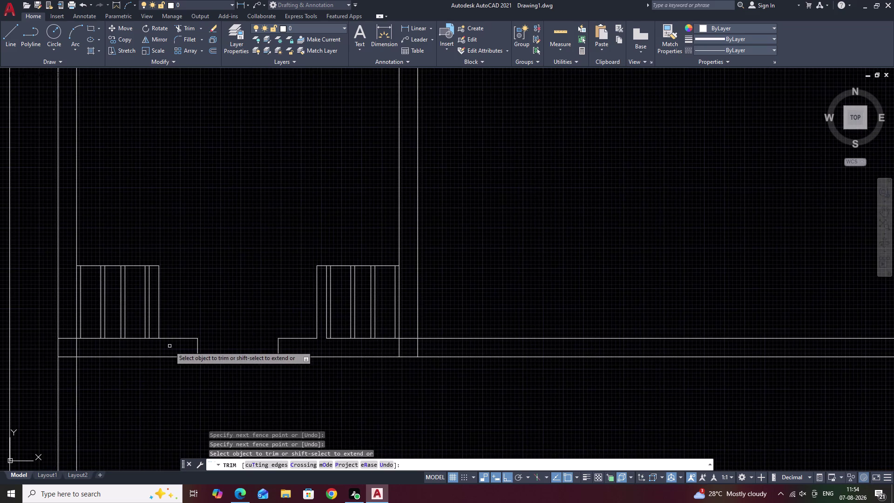
scroll(up, 3)
drag(145, 317, 145, 334)
scroll(down, 3)
scroll(down, 3)
middle_drag(228, 301, 190, 349)
Try the trim O option with a 900 entry, then cancel the trim.
key(Escape)
middle_drag(354, 290, 320, 353)
middle_drag(360, 204, 362, 252)
scroll(up, 3)
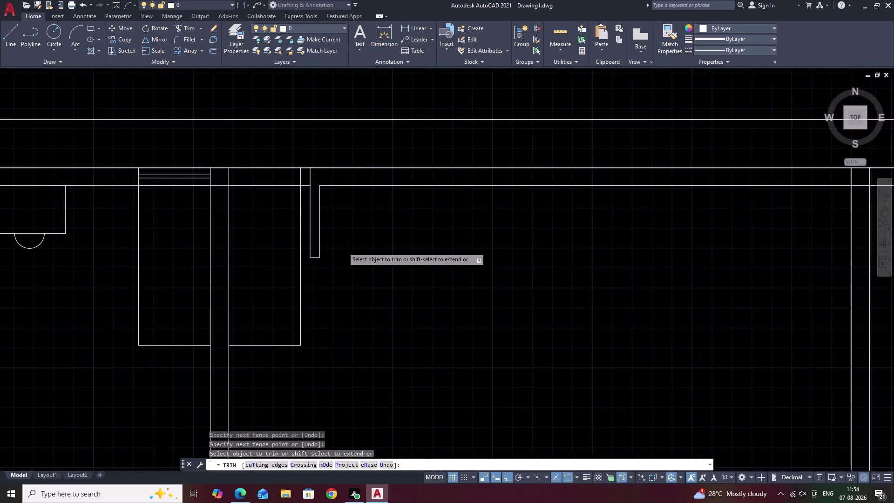
text(O)
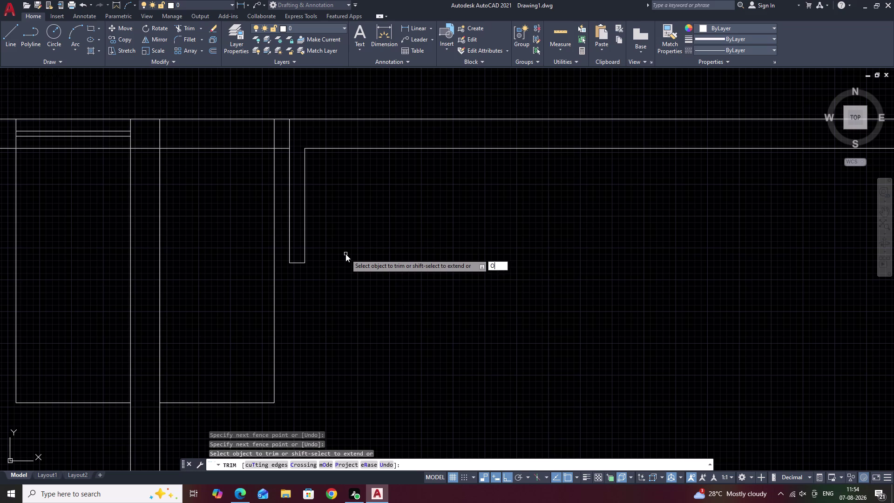
key(space)
key(Escape)
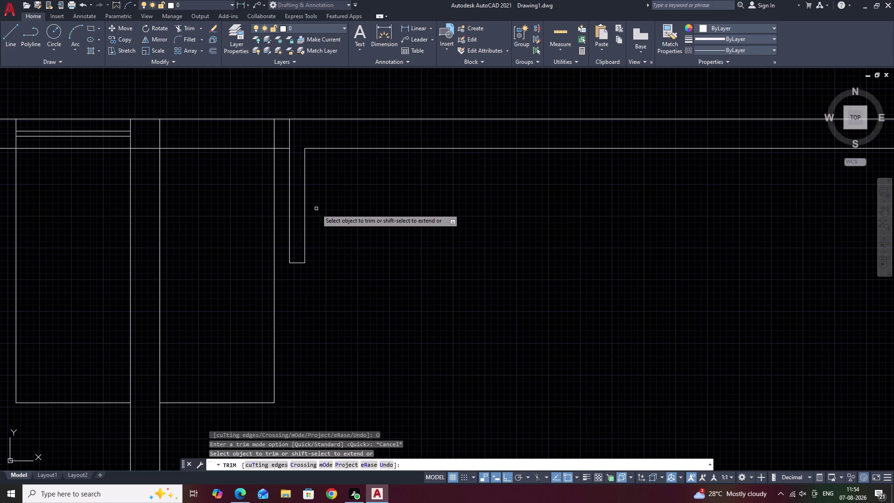
text(O 900)
key(space)
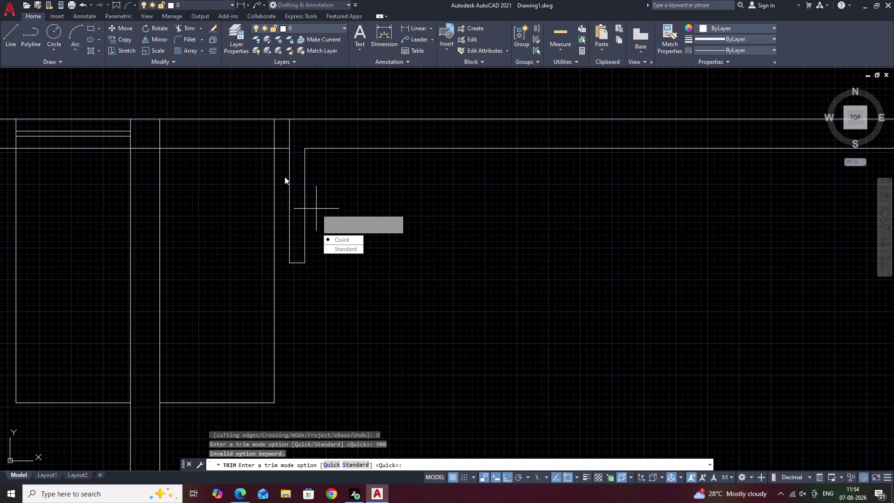
key(Escape)
key(Escape)
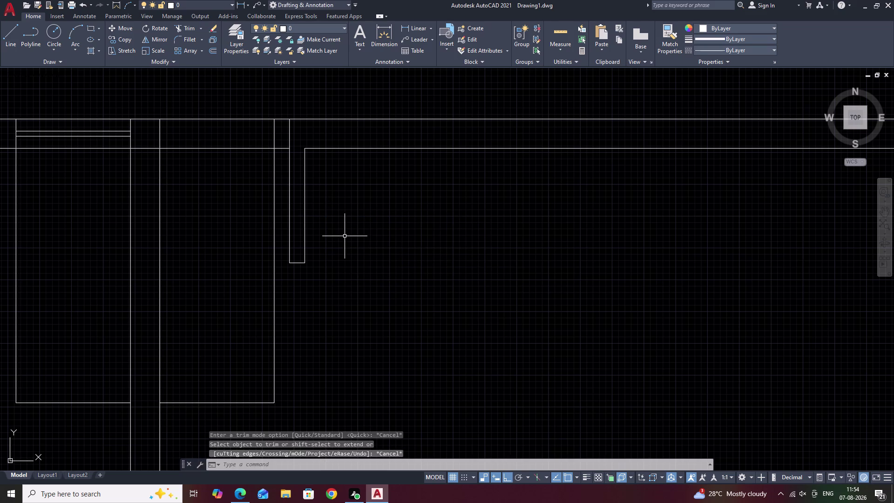
Offset the first stub's right side 900 to the right.
text(O)
key(space)
text(900)
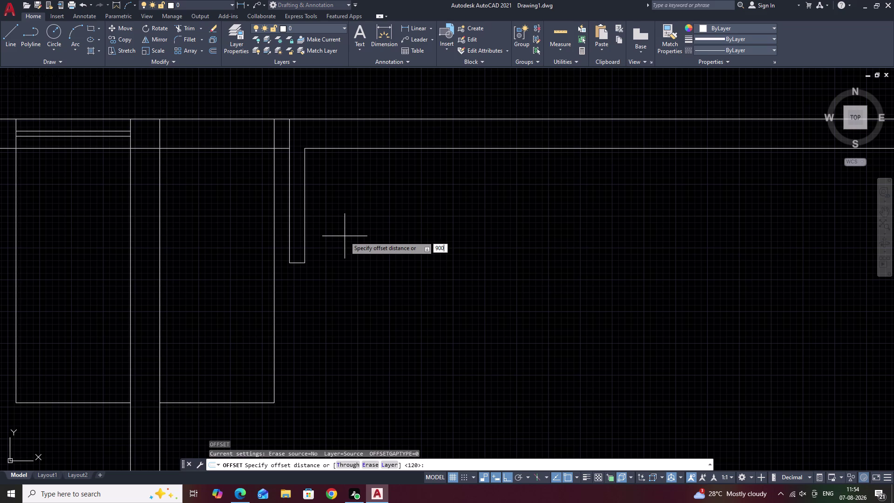
key(space)
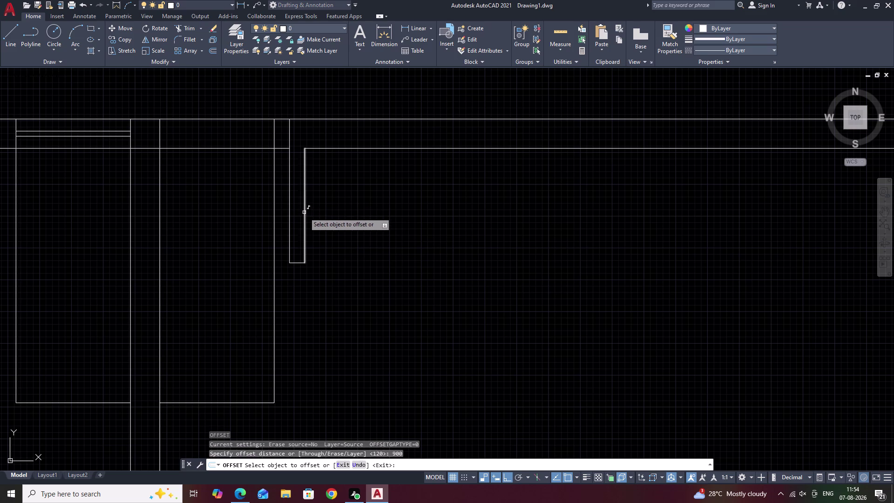
click(304, 213)
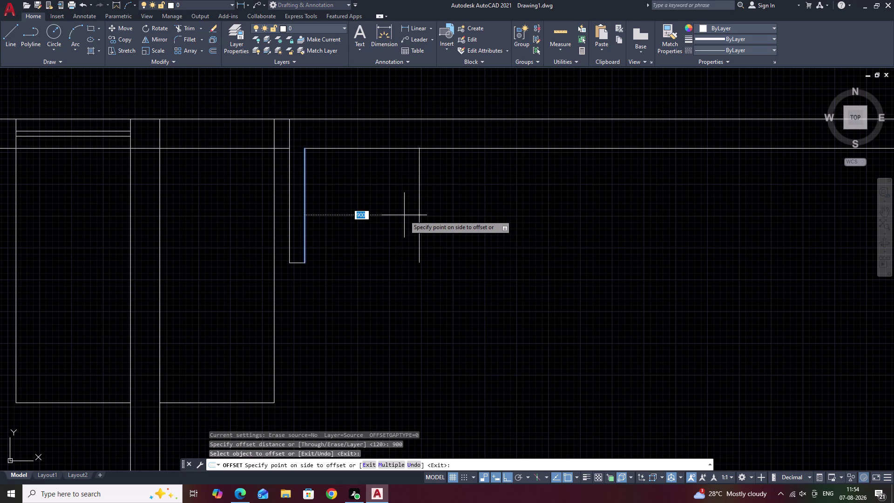
click(404, 216)
key(Escape)
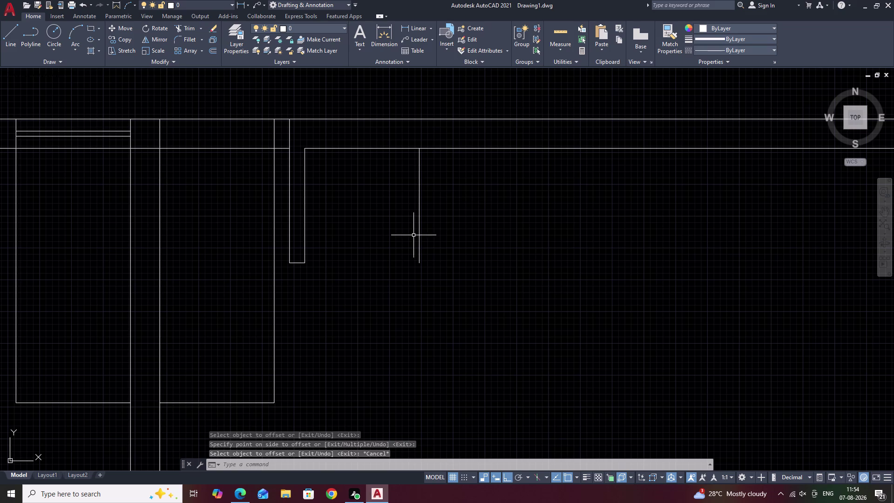
Draw the second stub's 120 bottom and its side up to the top wall.
text(L)
key(space)
scroll(up, 3)
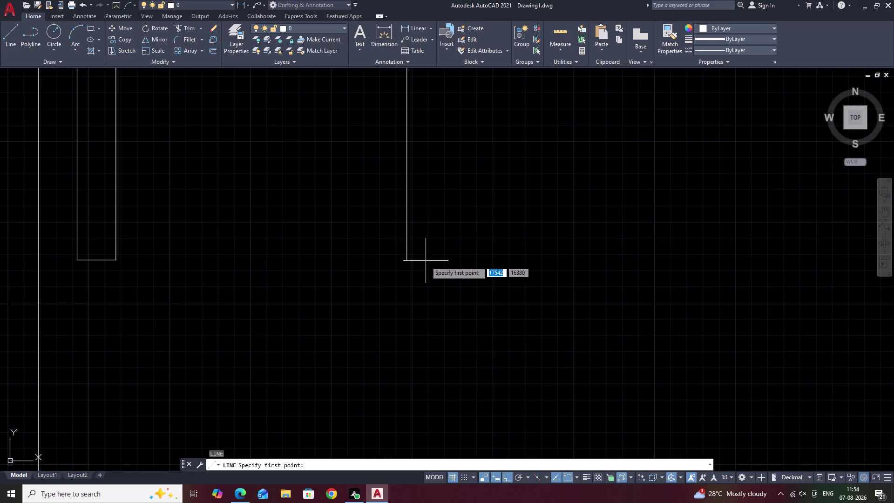
middle_drag(427, 259, 372, 273)
click(354, 273)
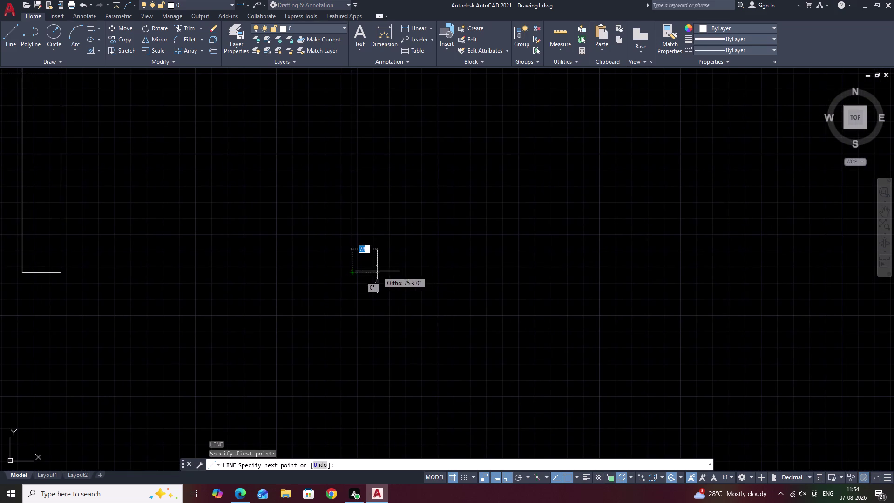
text(120)
key(space)
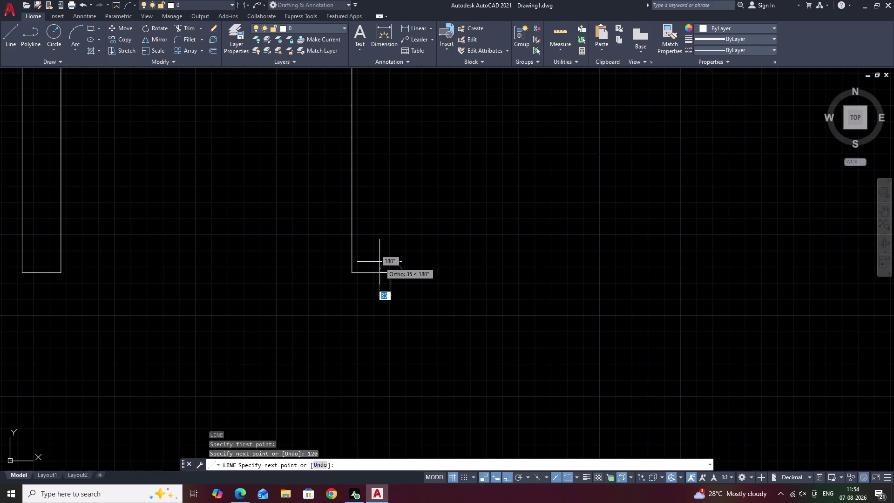
middle_drag(397, 153, 348, 396)
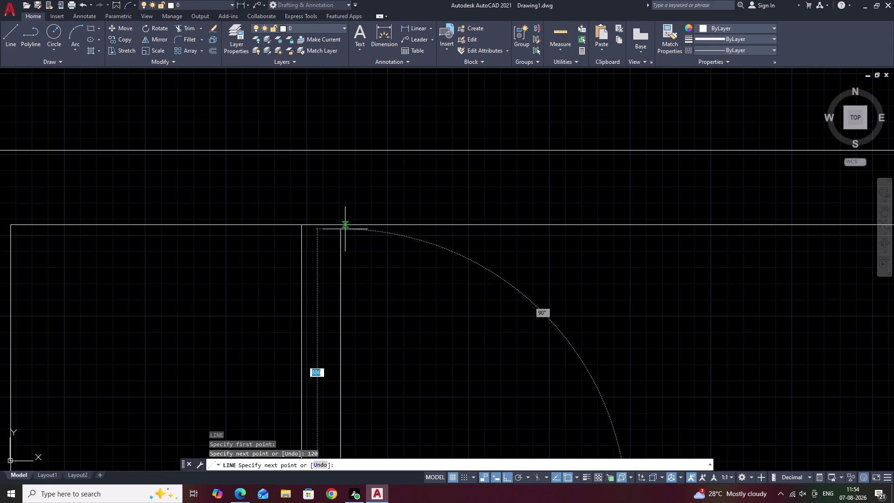
click(339, 226)
key(Escape)
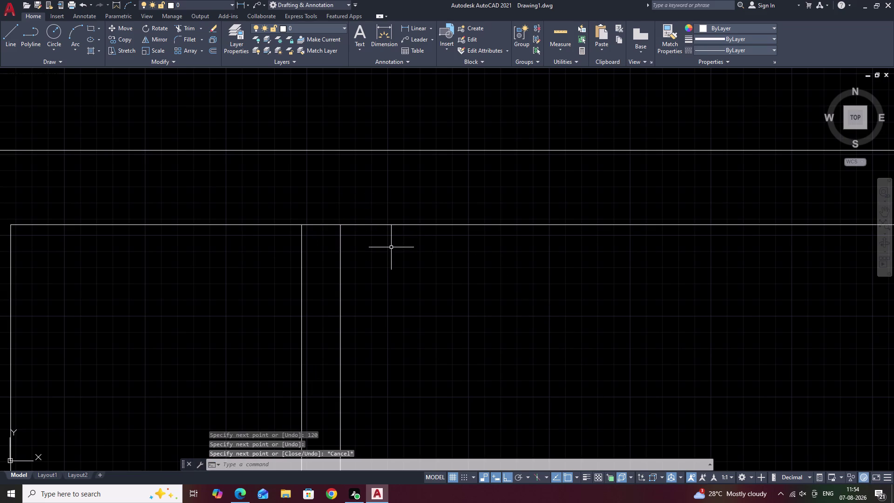
middle_drag(444, 321, 308, 344)
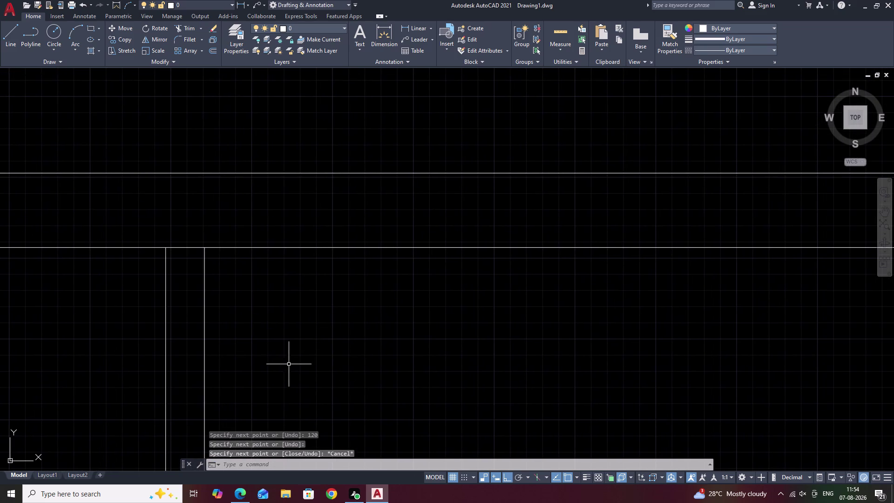
scroll(down, 3)
middle_drag(309, 385, 309, 319)
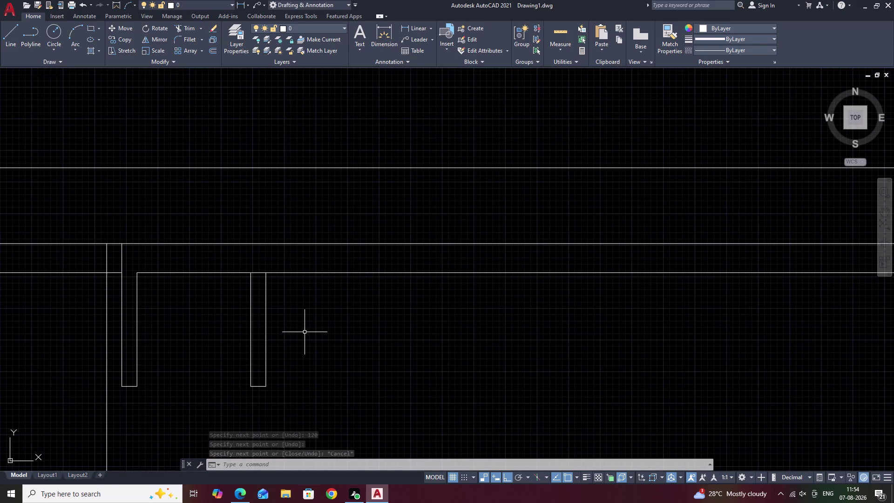
Offset a partition edge to the right along the top wall.
text(O)
key(space)
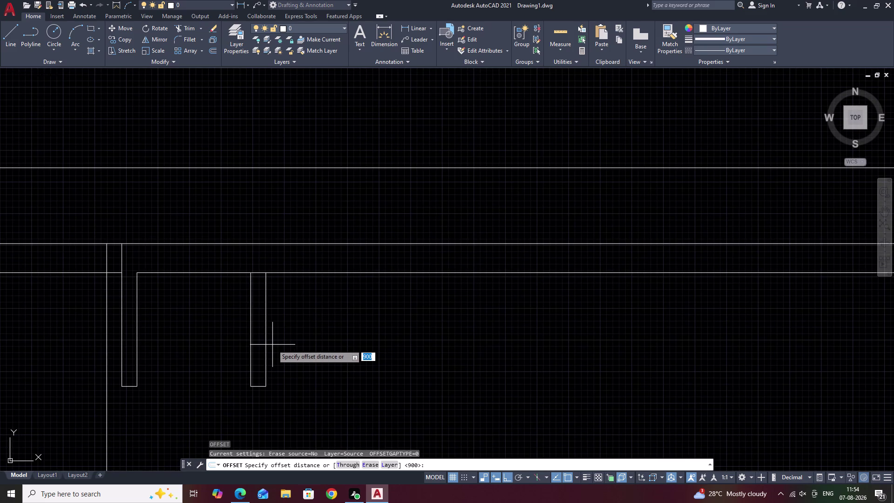
text(120)
key(BackSpace)
key(BackSpace)
text(000)
key(space)
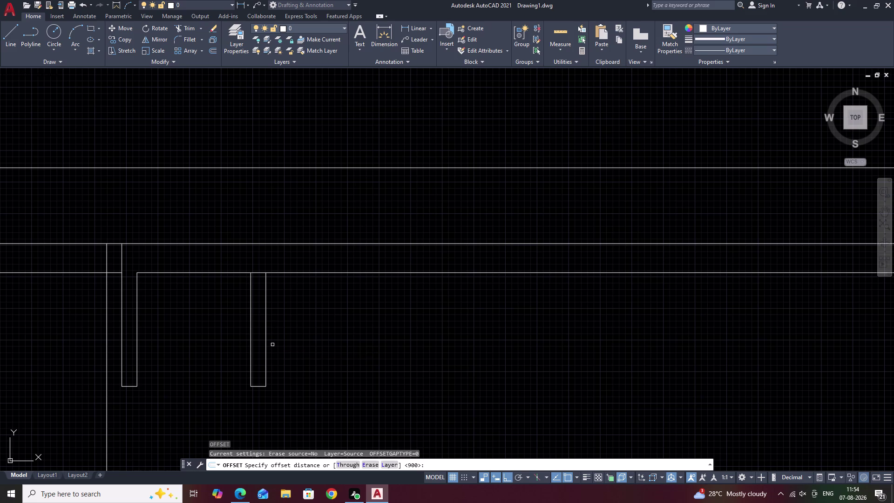
click(267, 342)
click(375, 343)
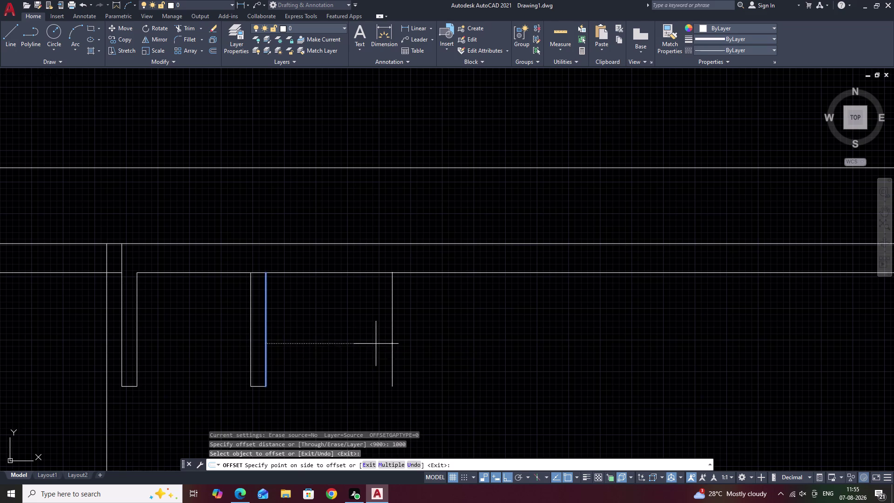
scroll(down, 3)
middle_drag(429, 352, 323, 369)
key(space)
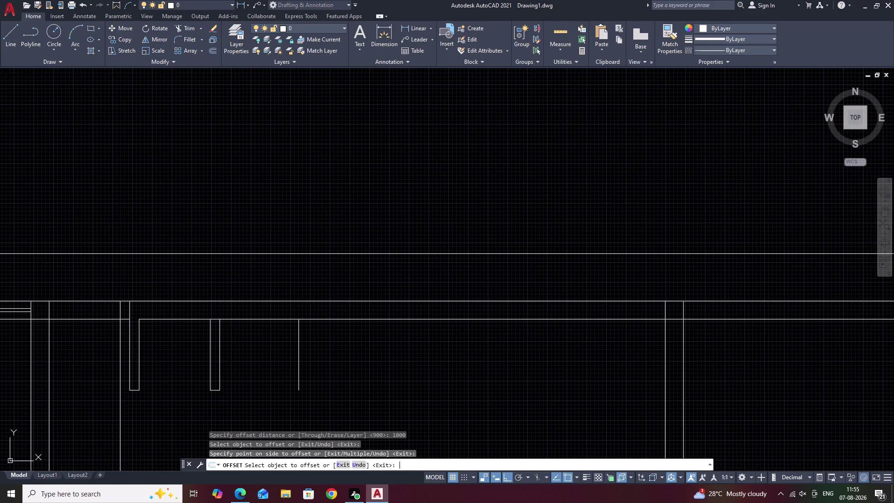
Copy the last partition line 120 to the right as the partition's second side.
text(120)
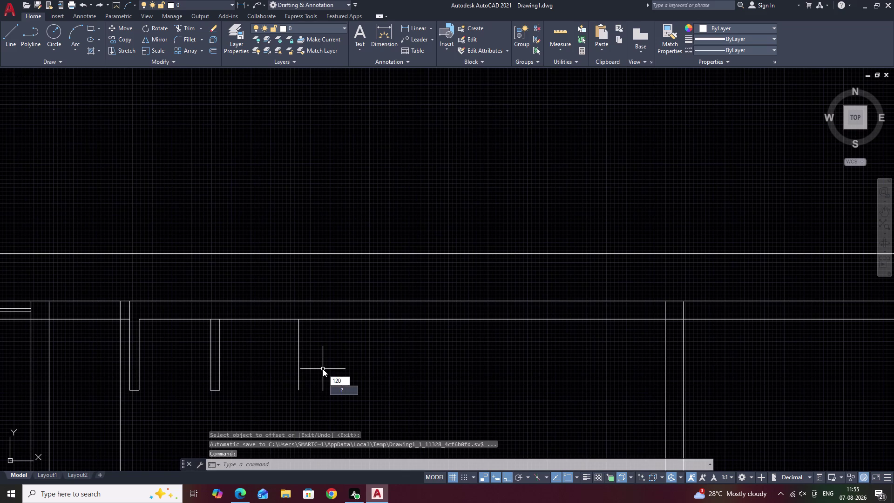
key(space)
key(Escape)
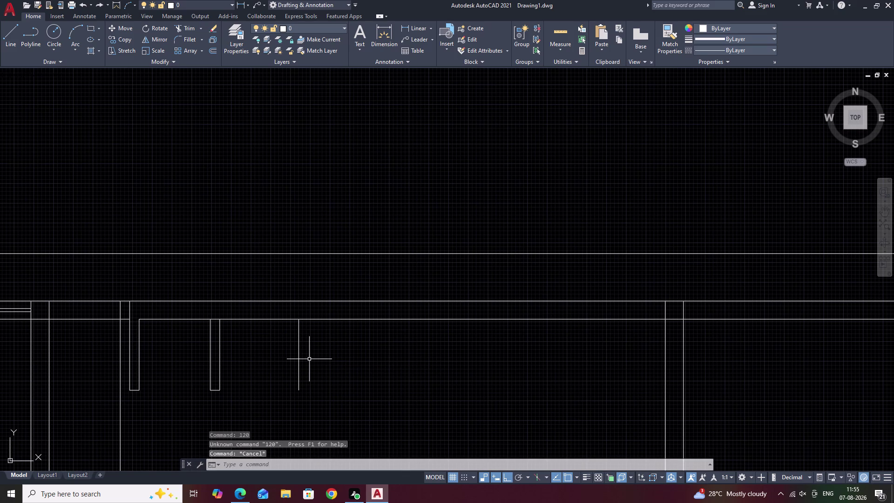
key(space)
text(1)
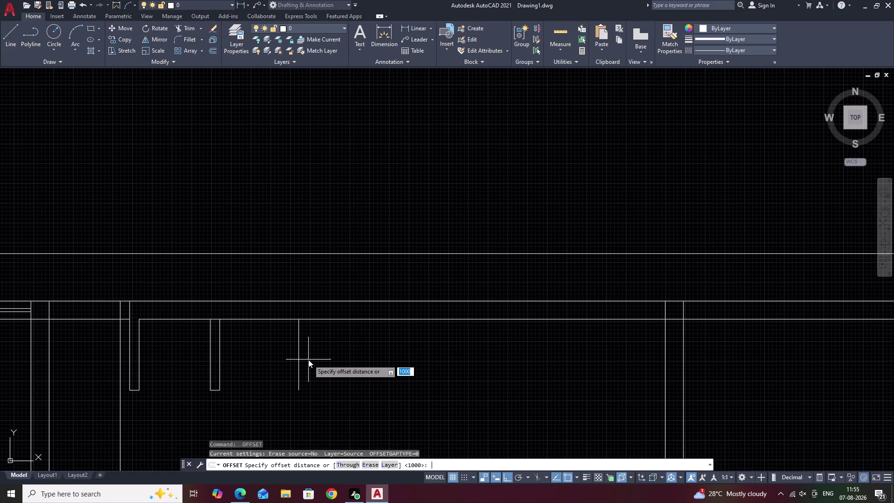
text(20)
key(space)
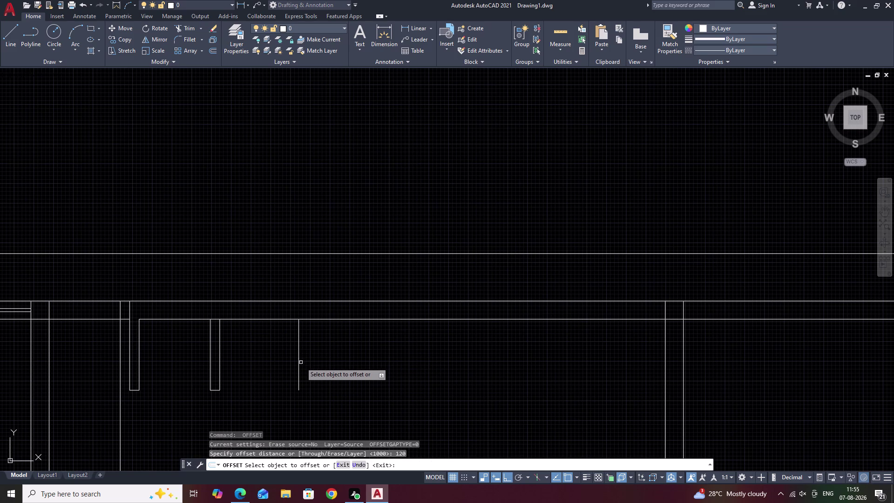
click(299, 364)
click(336, 364)
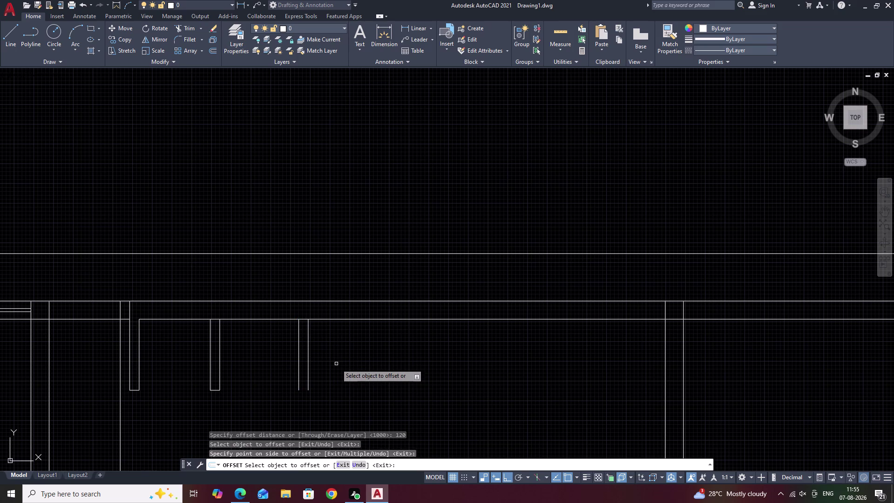
key(Escape)
Close the partition's bottom with a line between its two sides.
text(L)
key(space)
scroll(up, 3)
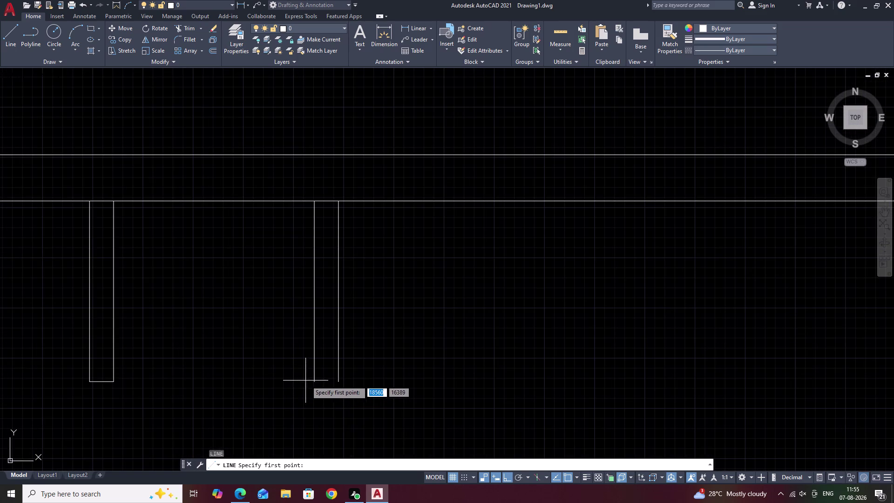
click(315, 383)
click(339, 382)
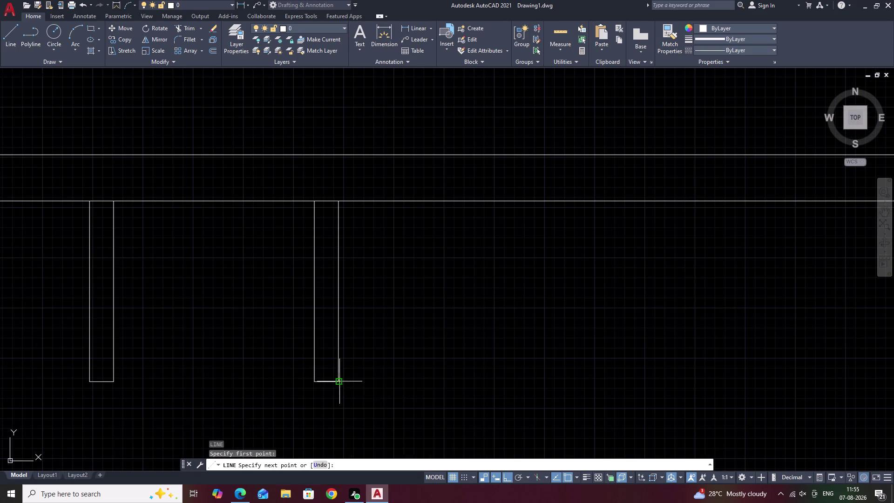
key(Escape)
scroll(down, 3)
scroll(down, 3)
middle_drag(383, 365, 287, 368)
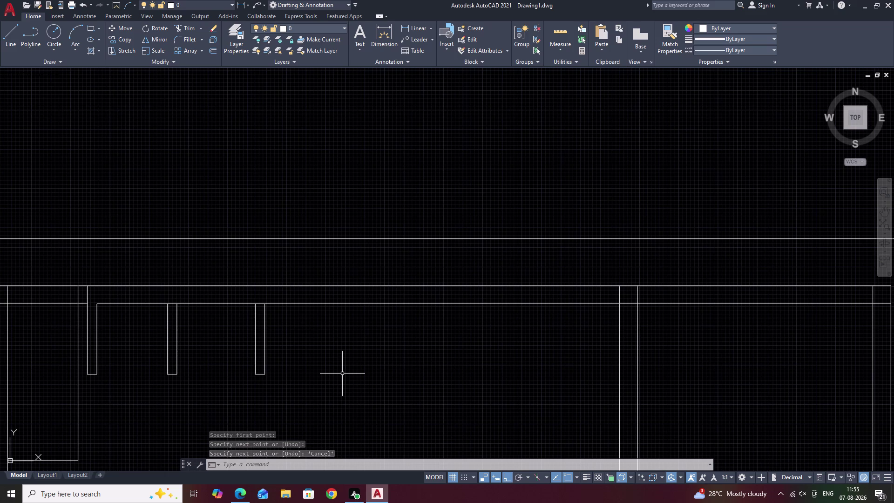
Make two line attempts with a 900 entry, cancelling both.
key(space)
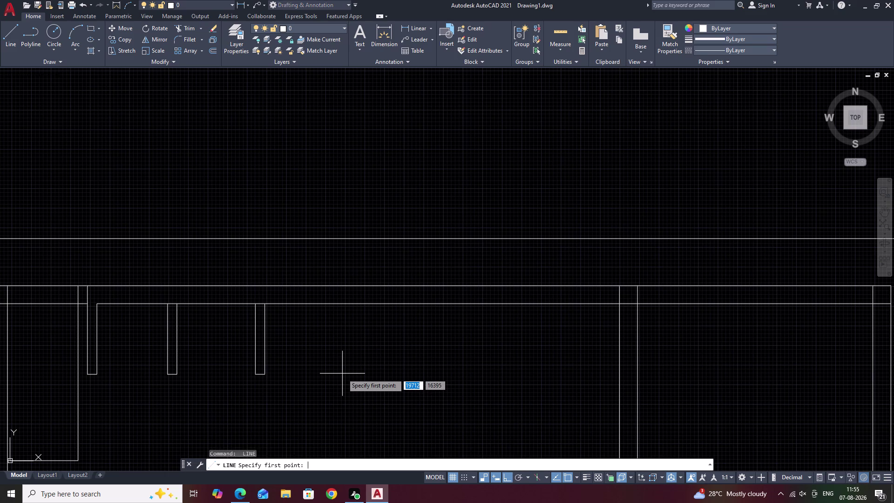
text(900)
key(space)
key(Escape)
scroll(down, 3)
key(space)
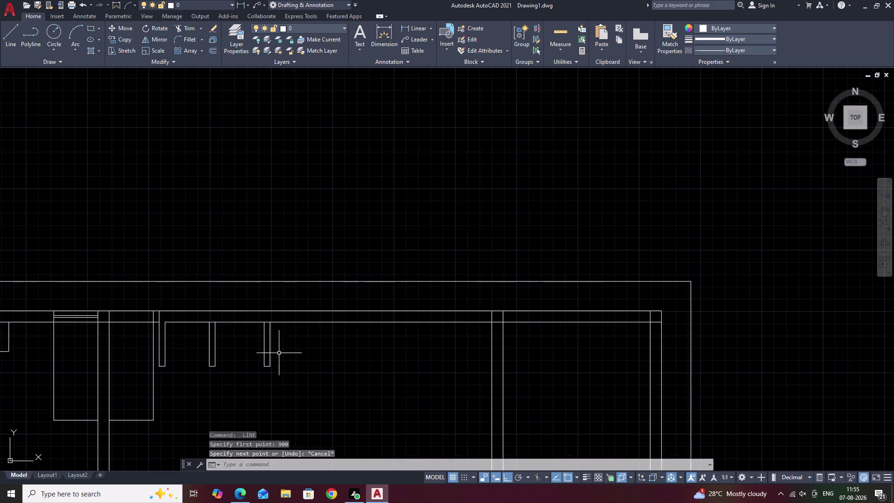
text(900)
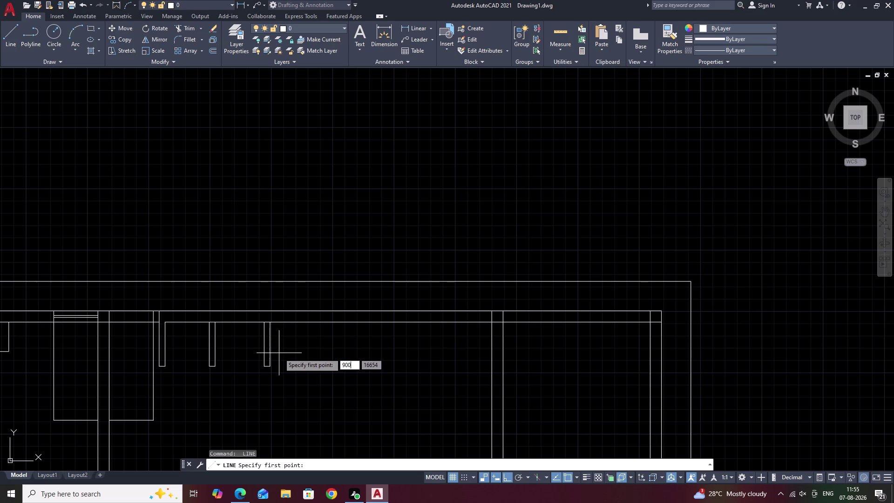
key(space)
key(Escape)
Offset a partition line 900 to the right for the next partition.
text(O)
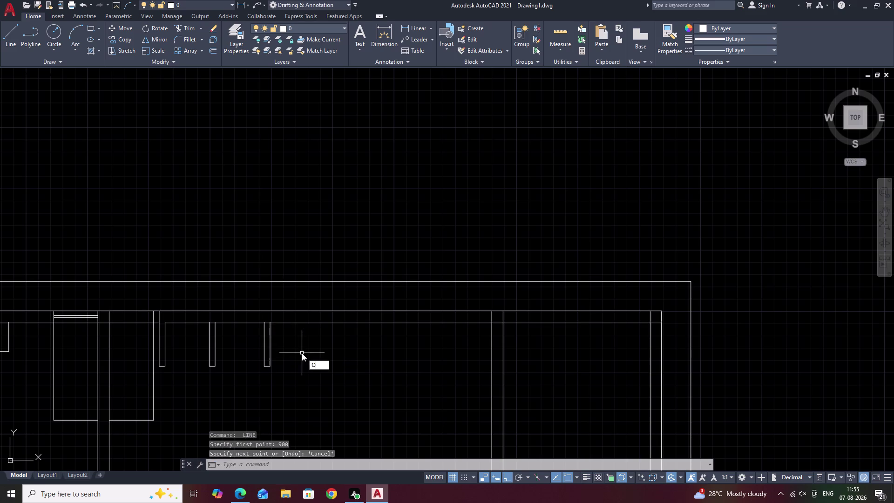
key(space)
text(69)
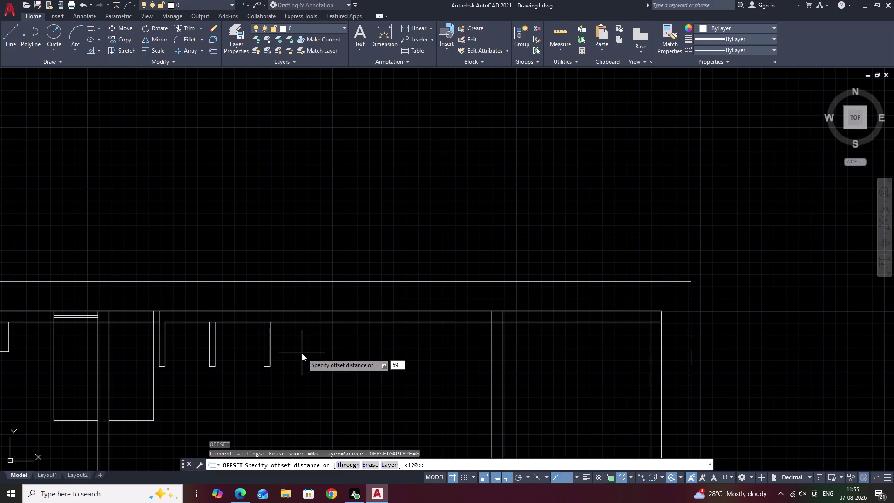
key(BackSpace)
key(BackSpace)
text(900)
key(space)
click(271, 344)
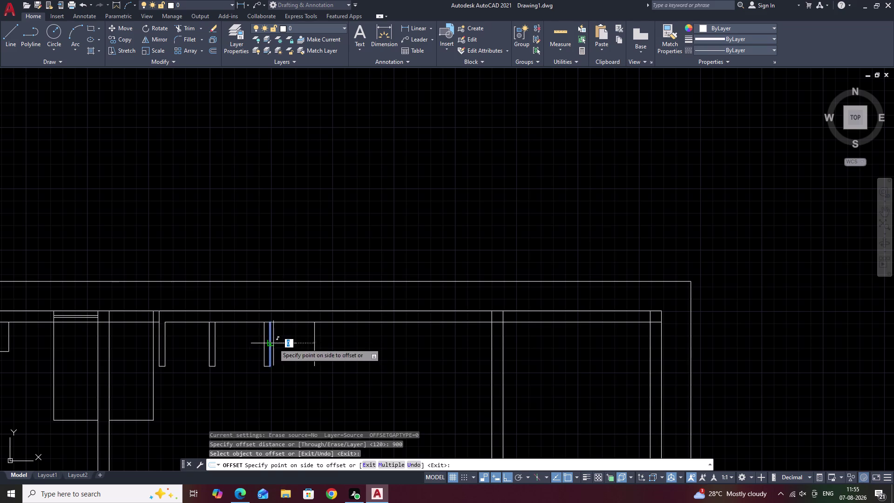
click(353, 350)
key(Escape)
middle_drag(301, 372, 276, 395)
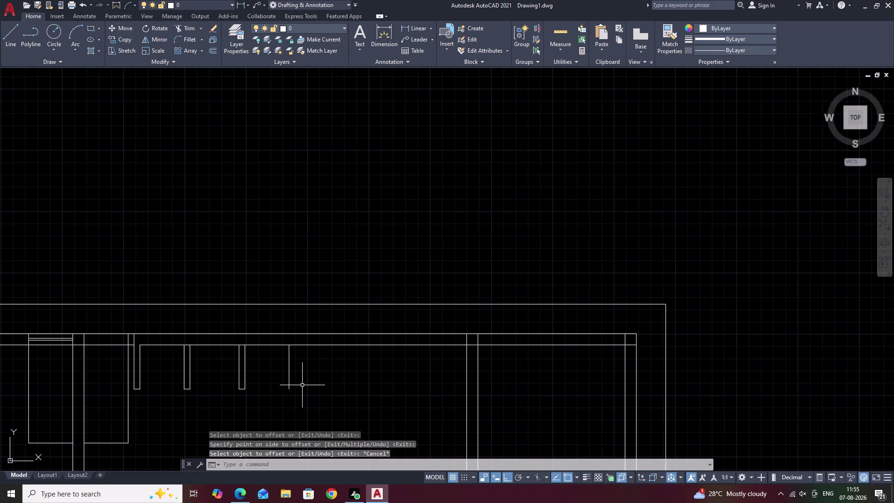
Offset the new partition line 120 to the right for its second side.
key(o)
key(space)
text(1)
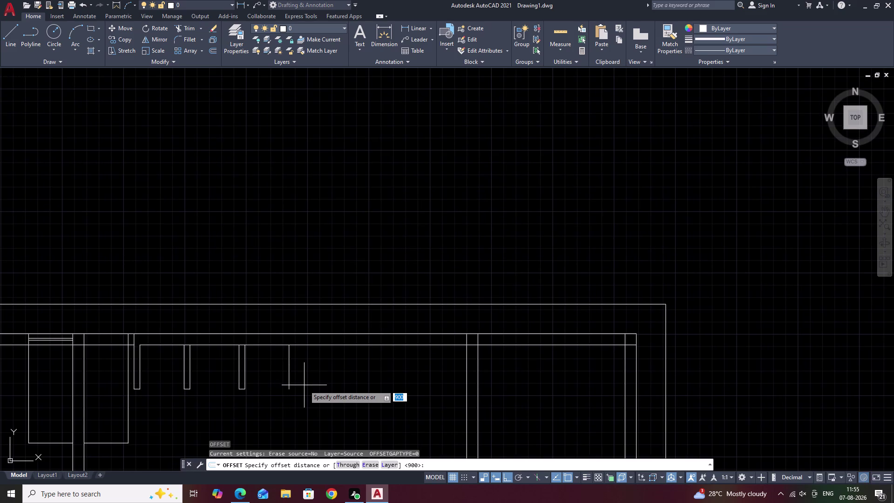
text(20)
key(space)
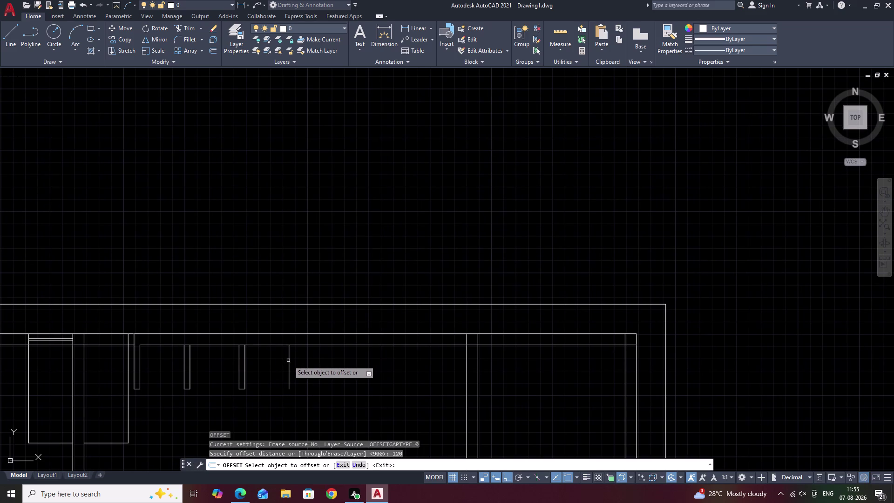
click(289, 360)
click(310, 363)
key(Escape)
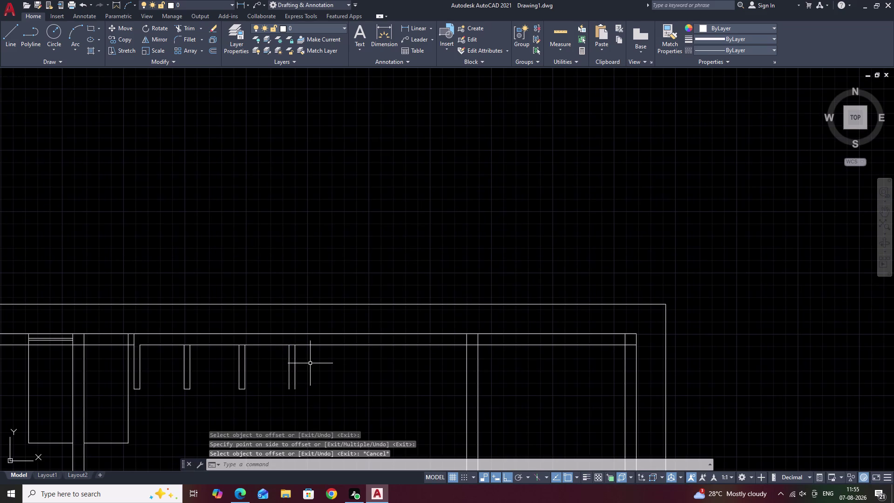
Draw the bottom line closing the newest partition and check the partitions.
text(L)
key(space)
scroll(up, 3)
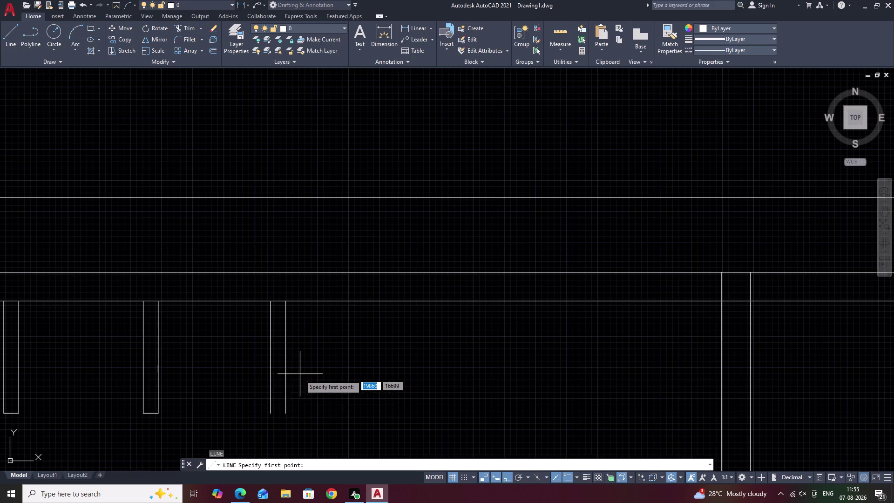
click(272, 414)
click(287, 414)
key(Escape)
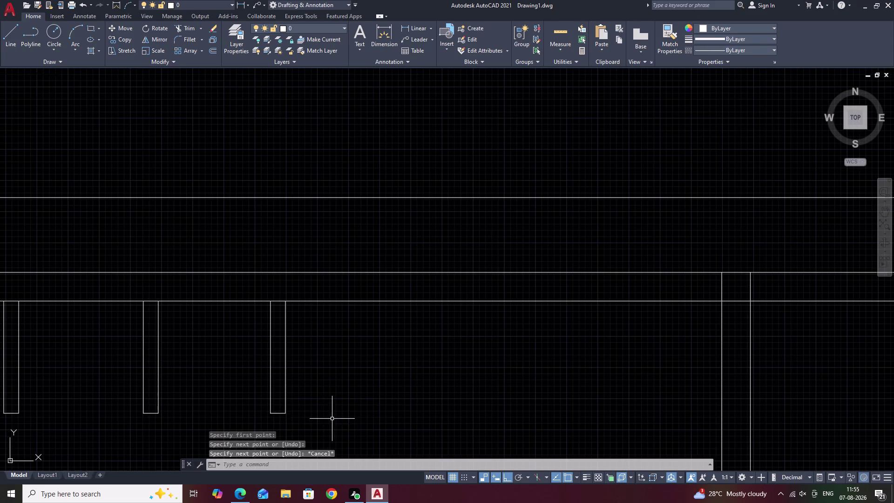
scroll(down, 3)
middle_drag(339, 415, 363, 396)
middle_drag(362, 430, 358, 433)
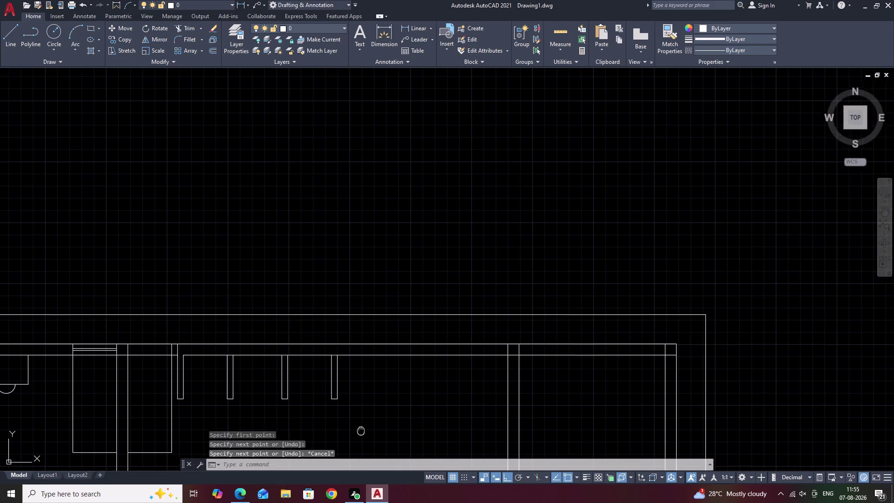
middle_drag(358, 433, 350, 441)
scroll(up, 3)
Start TRIM to cut the wall line across the new partitions.
text(T)
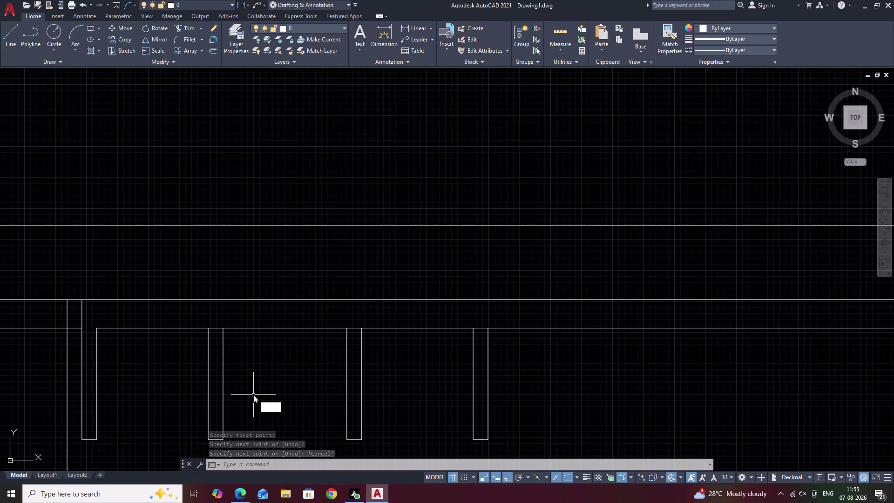
text(R)
key(space)
scroll(up, 3)
Fence-trim the inner top wall line where it crosses the first partition stubs.
click(216, 310)
click(212, 327)
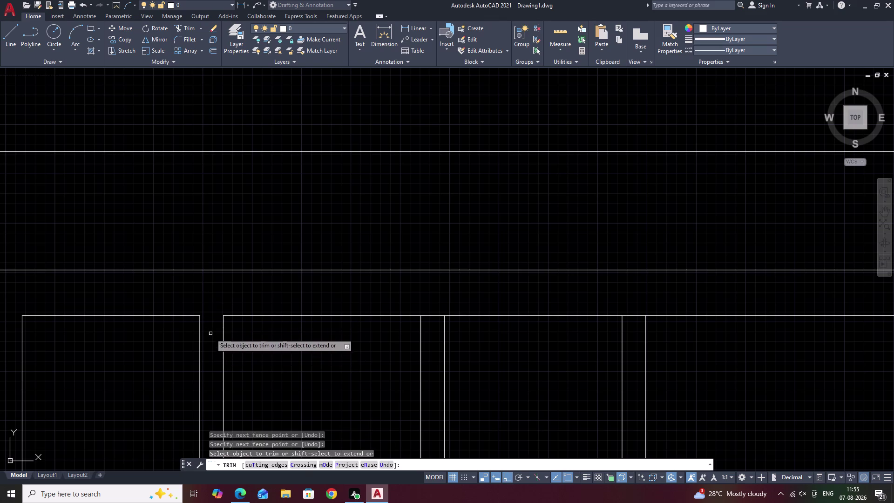
drag(432, 312, 434, 322)
scroll(down, 3)
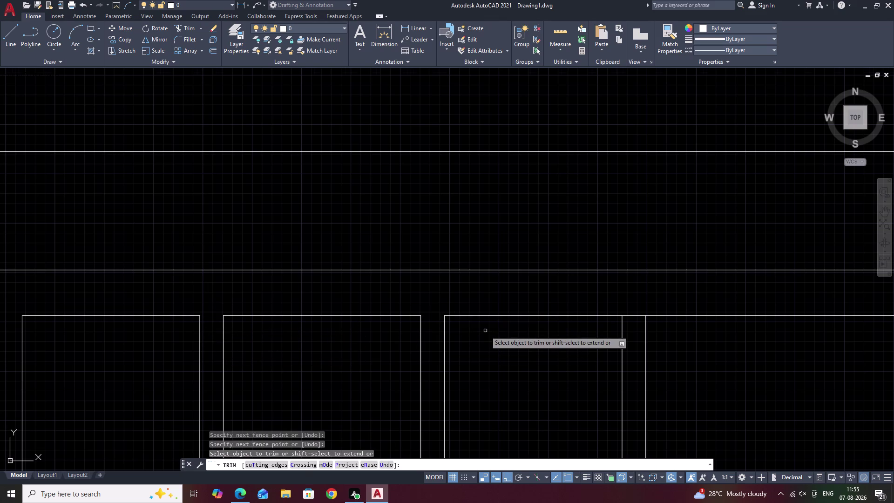
middle_drag(482, 349, 289, 351)
scroll(up, 3)
click(386, 309)
drag(387, 314, 388, 324)
Move along the top wall and fence-trim the wall line at the next partitions.
scroll(down, 3)
scroll(down, 3)
middle_drag(426, 366, 370, 378)
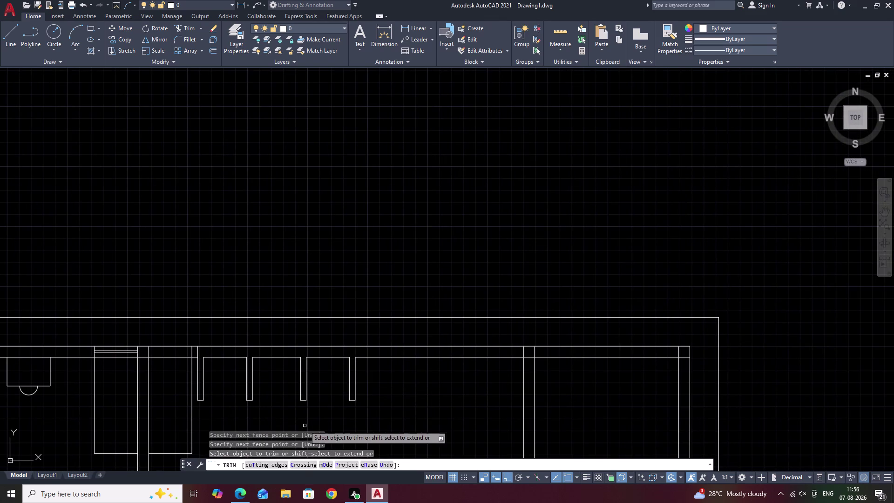
middle_drag(293, 410, 289, 385)
scroll(up, 3)
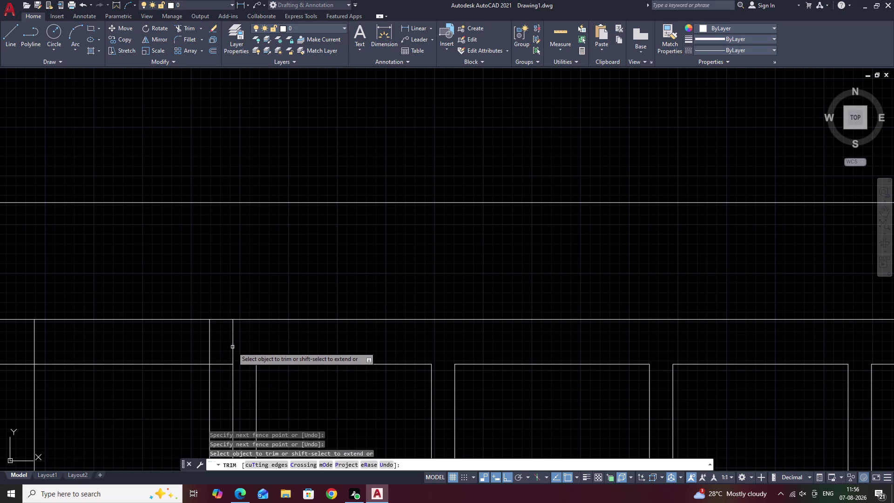
drag(239, 342, 228, 346)
scroll(down, 3)
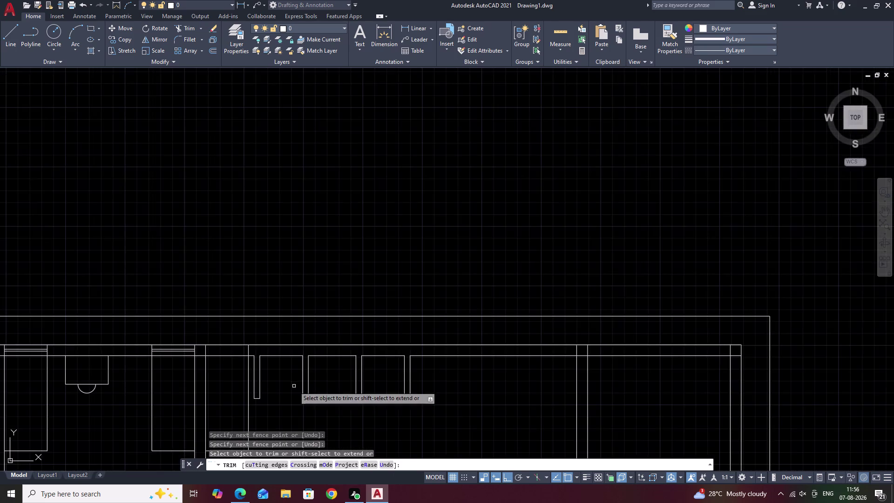
Pan along the top wall to review the trimmed partition openings.
middle_drag(294, 386, 290, 343)
middle_drag(413, 369, 299, 356)
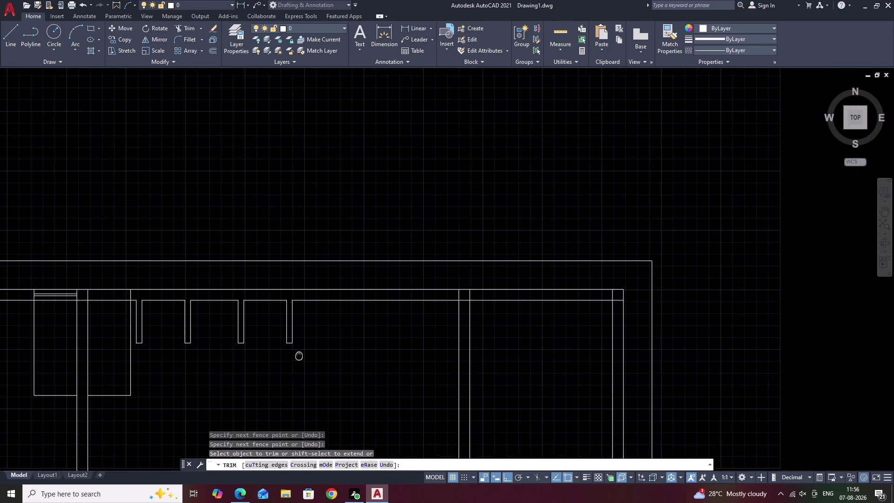
middle_drag(359, 356, 322, 356)
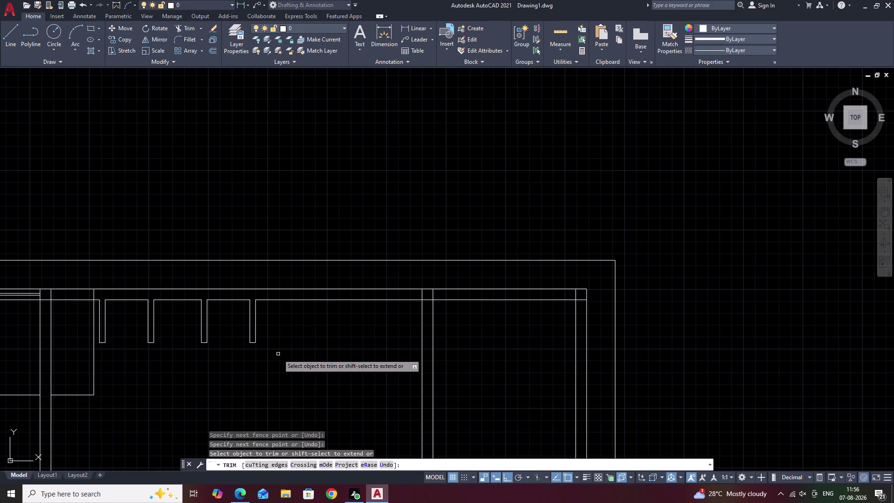
middle_drag(372, 374, 322, 403)
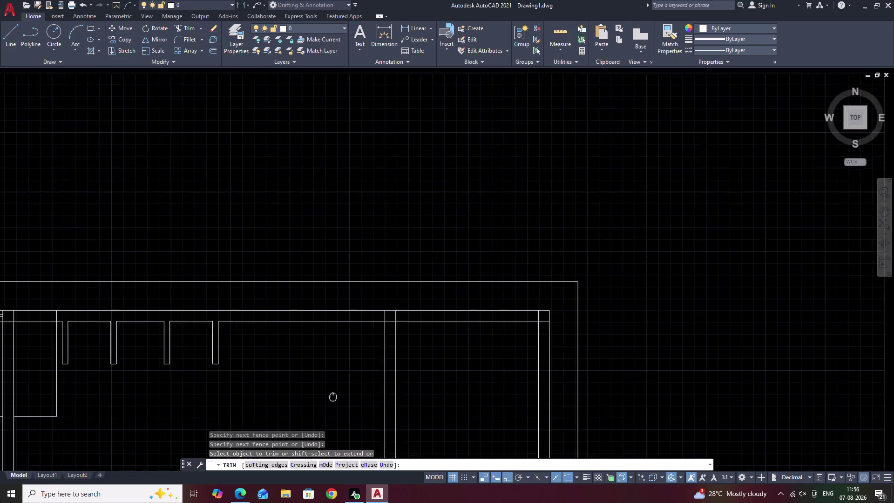
middle_drag(322, 403, 322, 403)
scroll(up, 3)
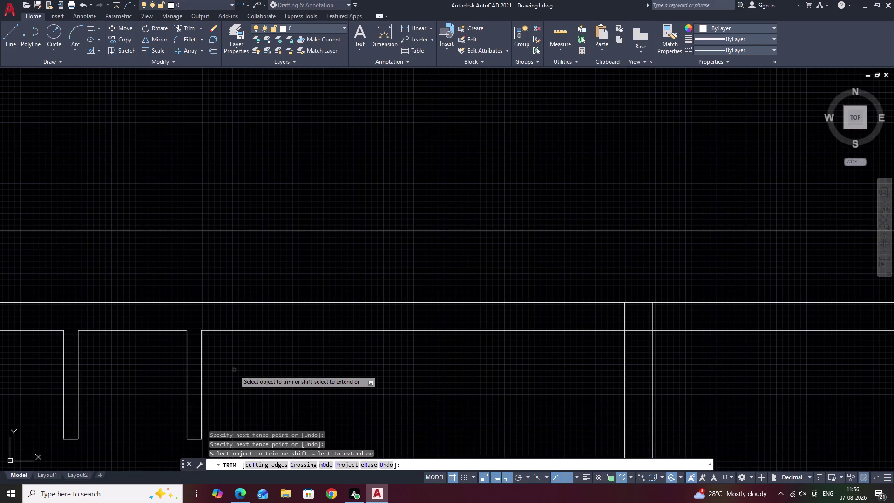
End the trim and extend the partition line up to the outer wall.
key(Escape)
text(EX)
key(space)
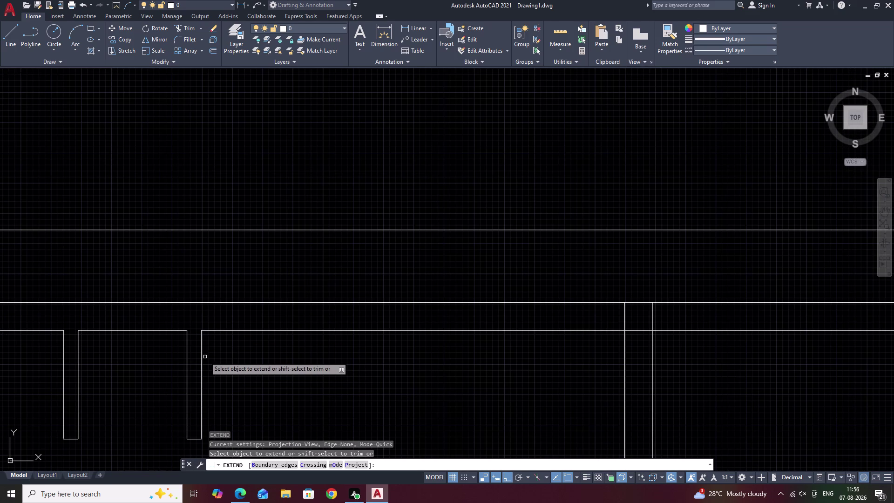
click(202, 346)
key(Escape)
Offset the extended partition line 120 to the right.
text(O)
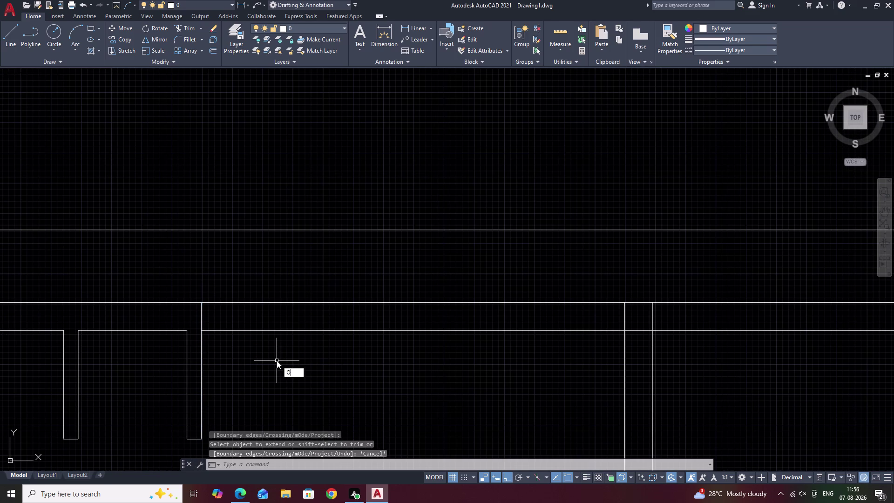
key(space)
text(120)
key(space)
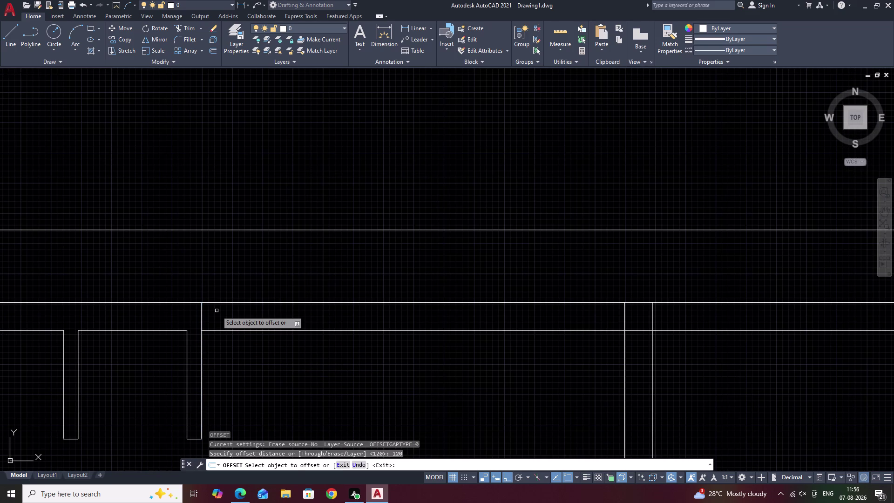
click(200, 317)
click(275, 324)
key(Escape)
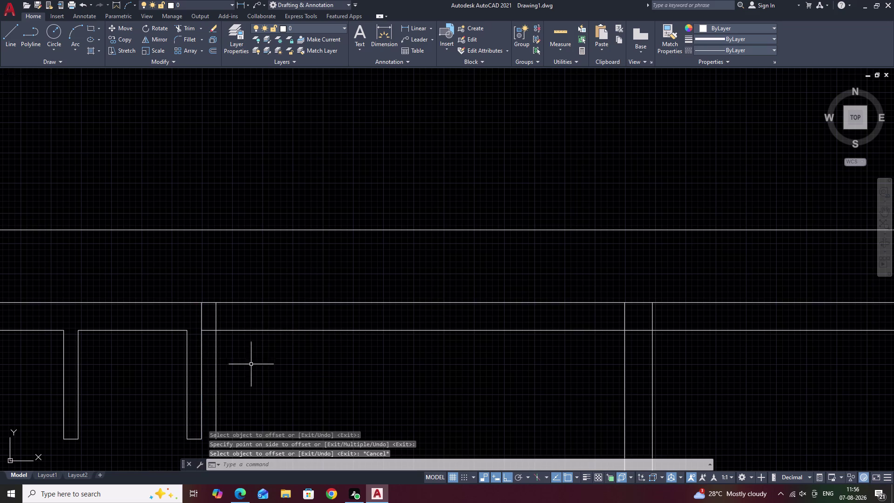
Trim the excess line segments below the inner wall.
middle_drag(255, 371, 263, 330)
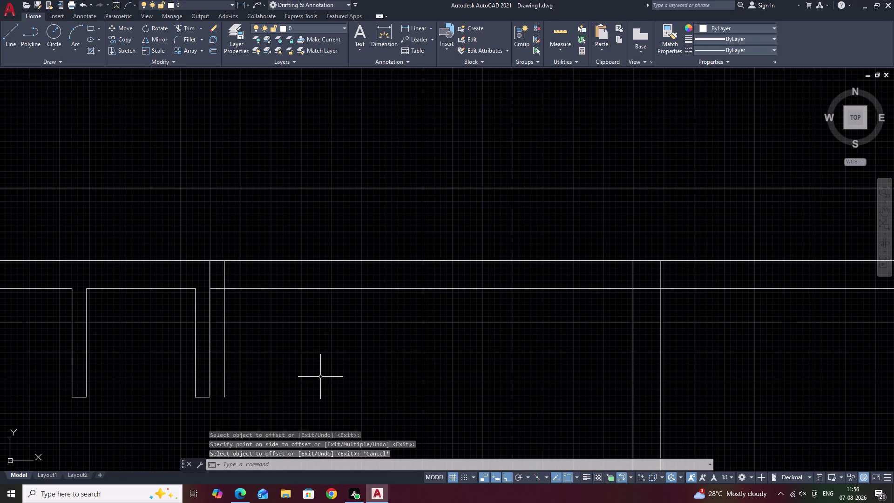
text(TR)
key(space)
drag(228, 309, 226, 308)
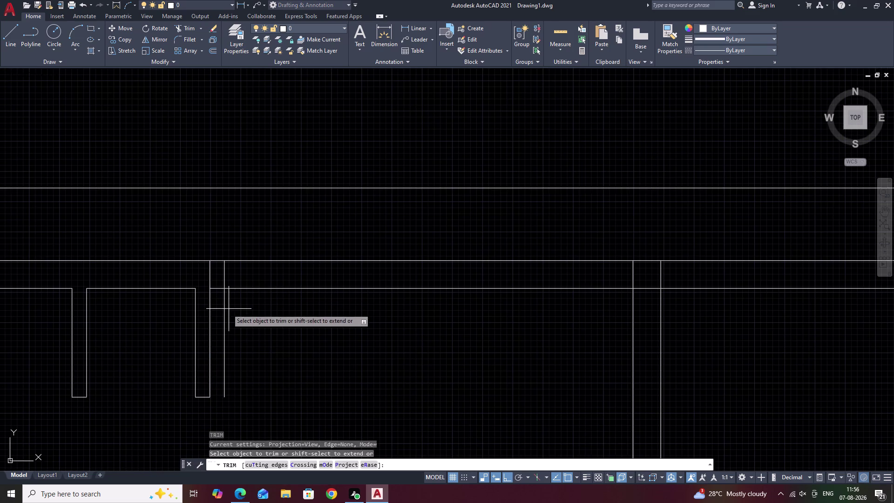
drag(226, 309, 230, 387)
click(210, 275)
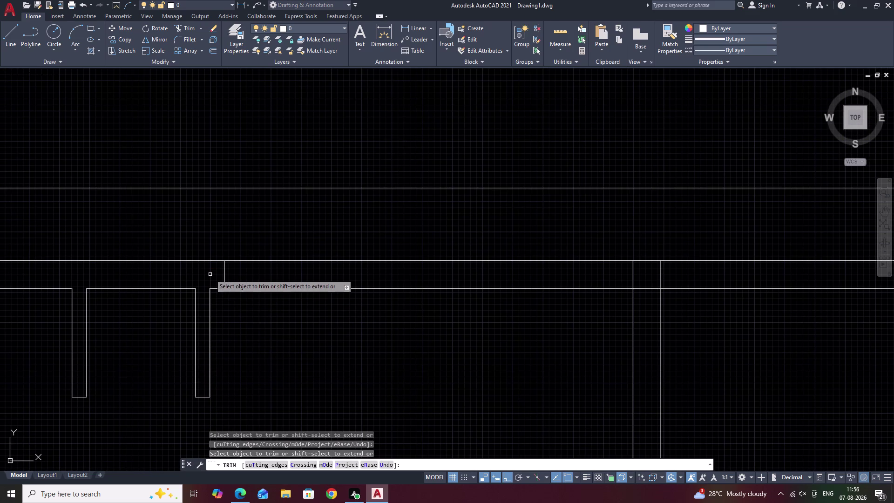
middle_drag(264, 330, 267, 315)
key(Escape)
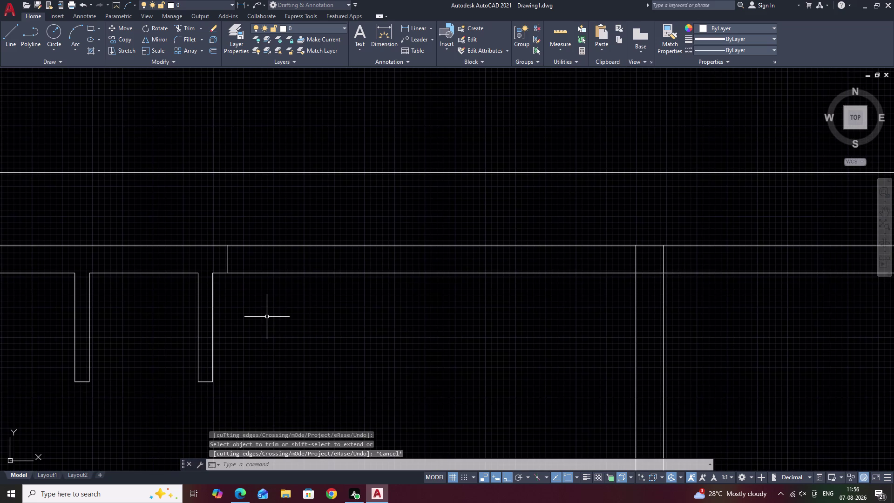
Offset the short cross line 900 to the right within the top wall band.
text(O)
key(space)
text(900)
key(space)
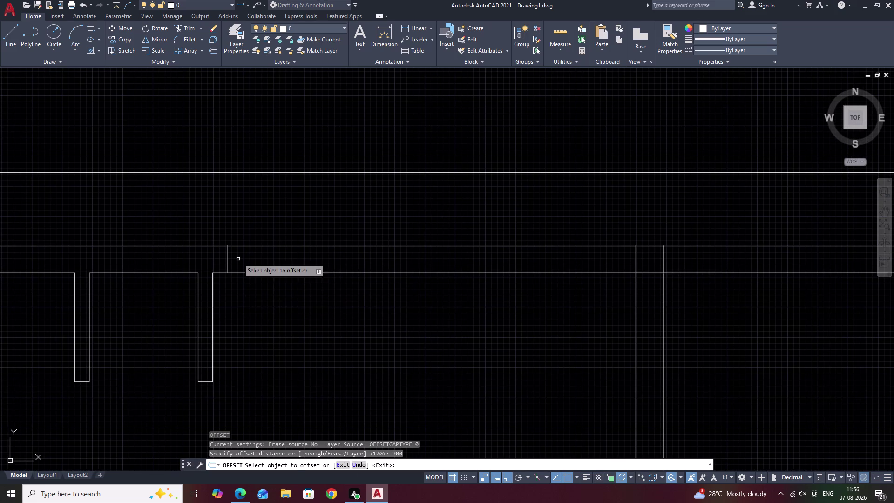
click(228, 257)
click(228, 258)
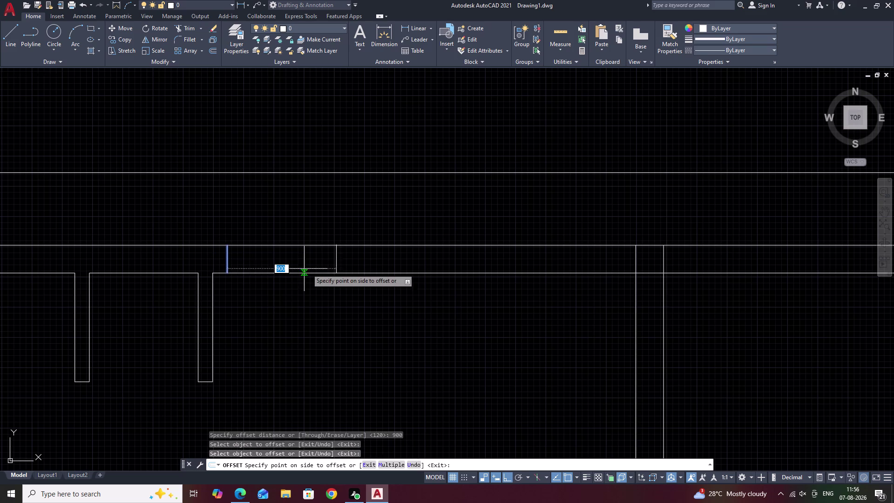
click(347, 260)
middle_drag(338, 277, 316, 283)
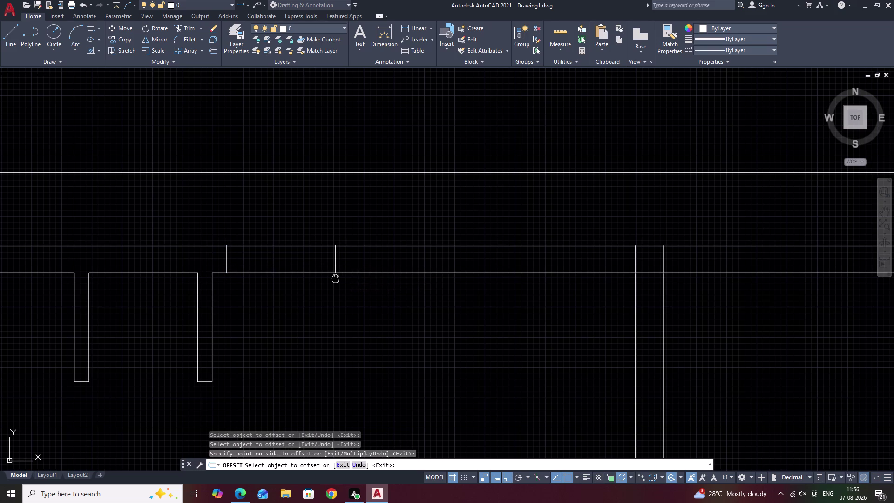
middle_drag(316, 284, 183, 307)
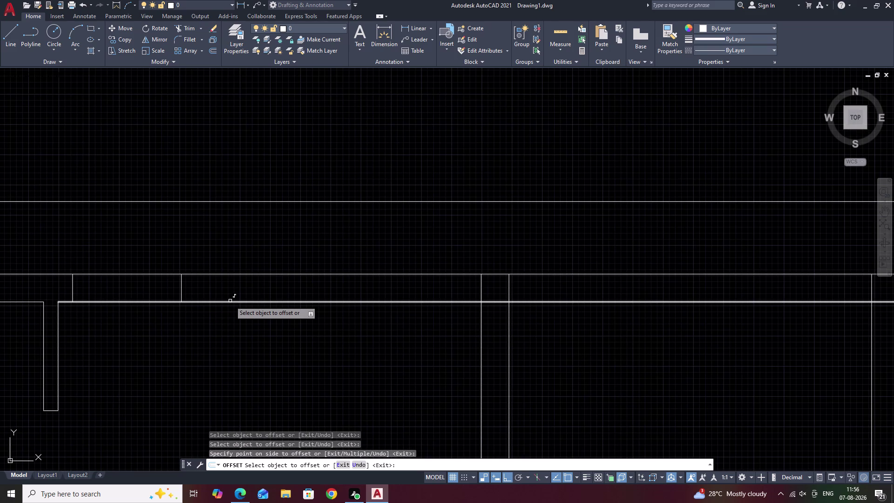
middle_drag(235, 323, 245, 298)
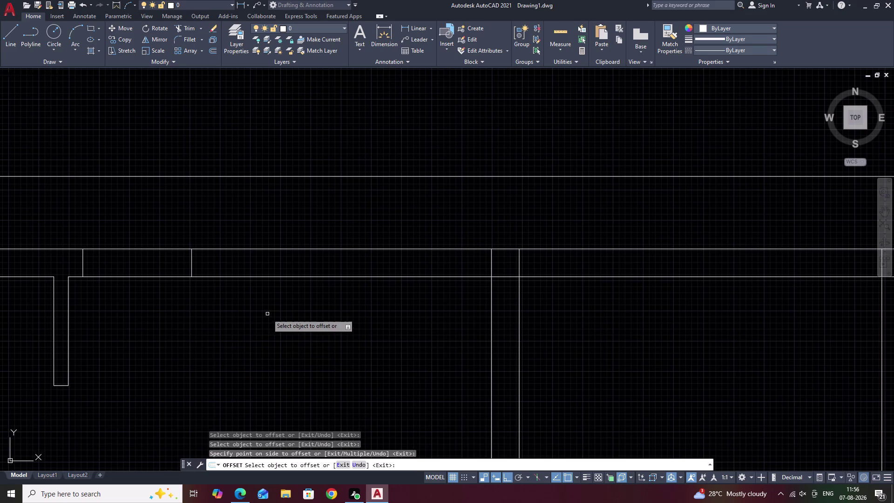
Offset the new cross line 120 to the right.
key(space)
key(space)
text(1)
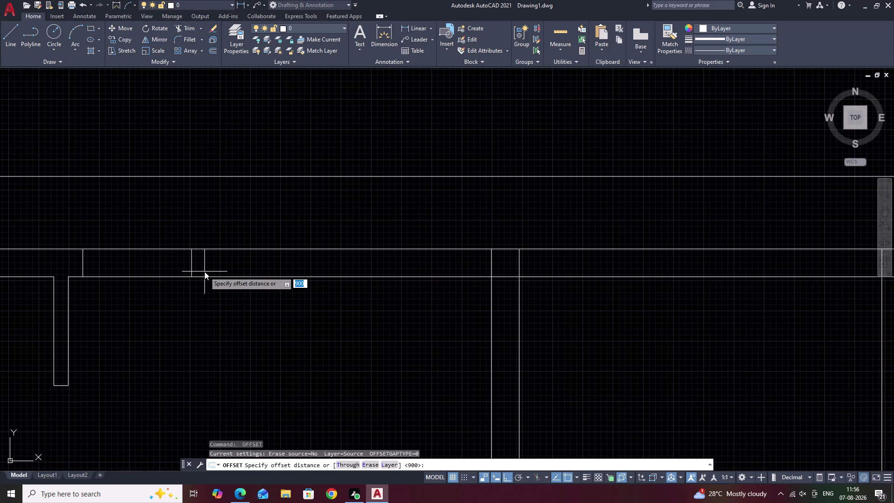
text(20)
key(space)
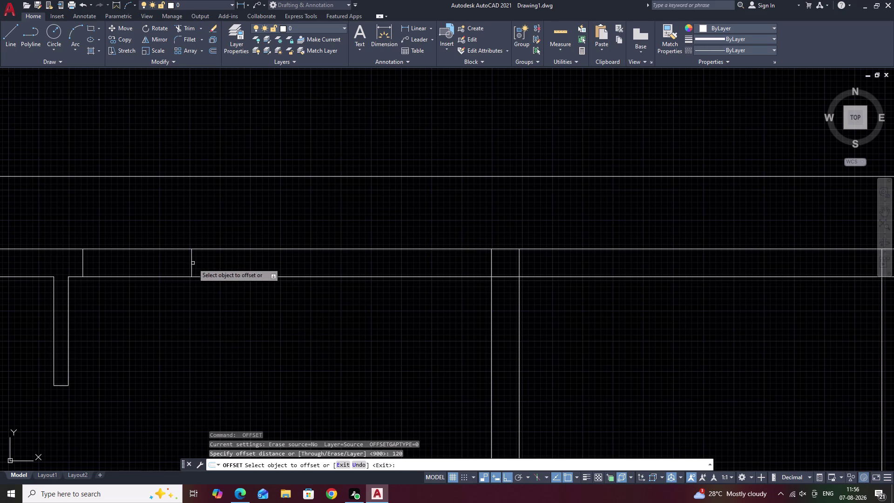
click(191, 264)
click(262, 269)
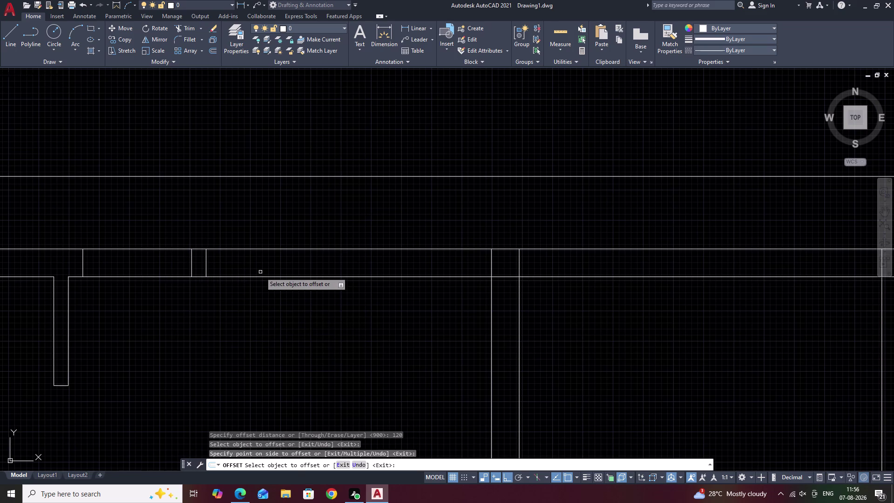
key(space)
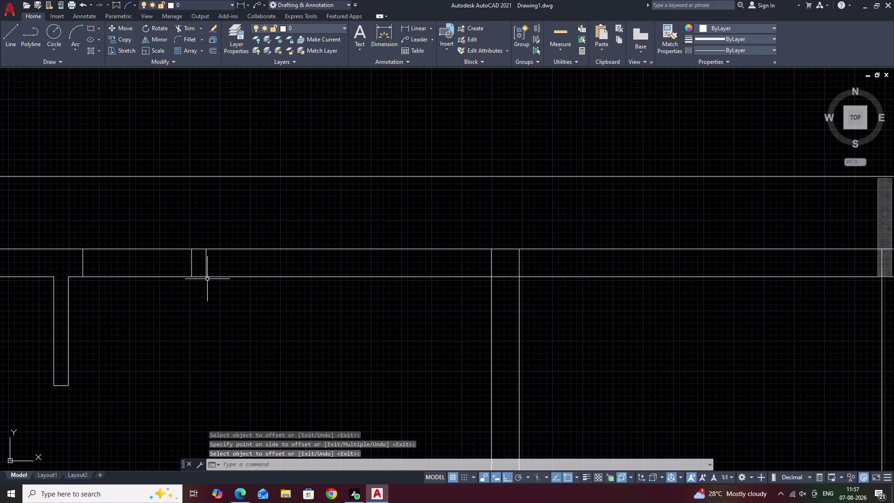
Draw a partition outline from the cross line: 900 down, 120 right, 900 up.
text(L)
key(space)
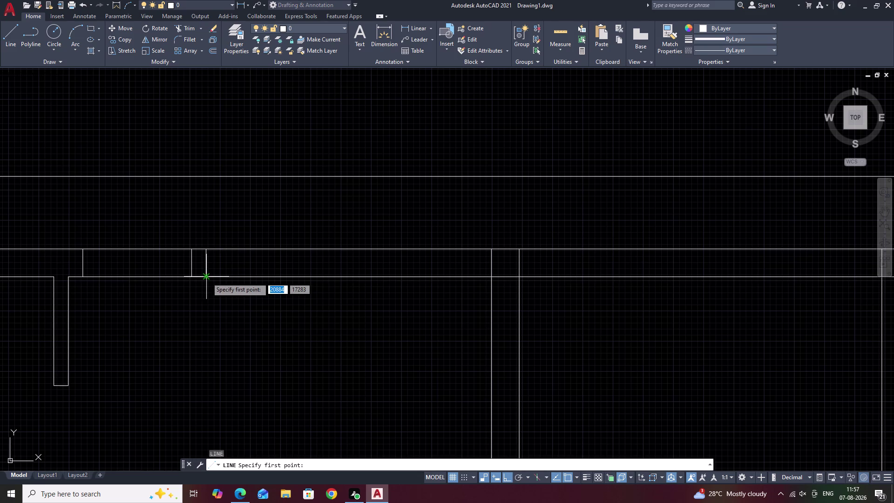
click(207, 278)
text(900)
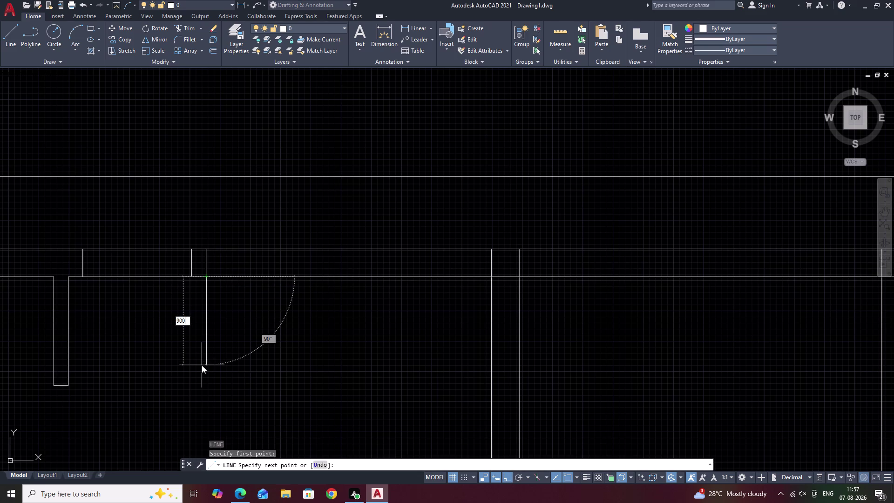
key(space)
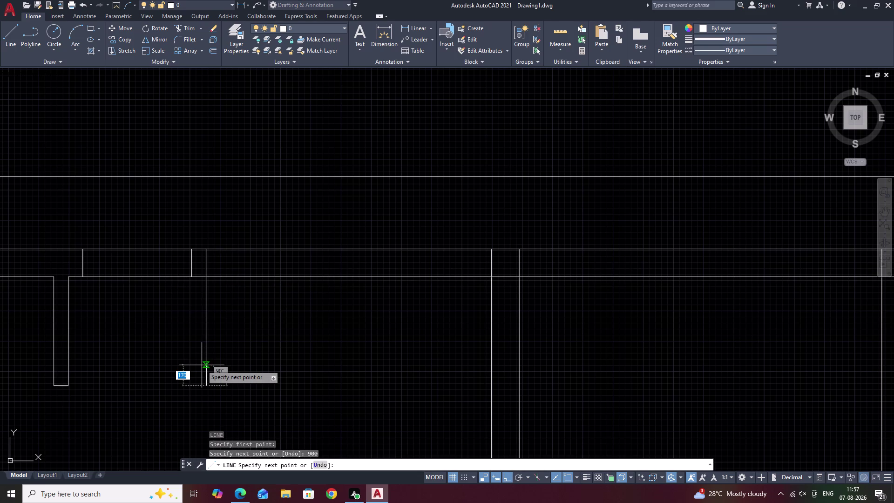
text(120)
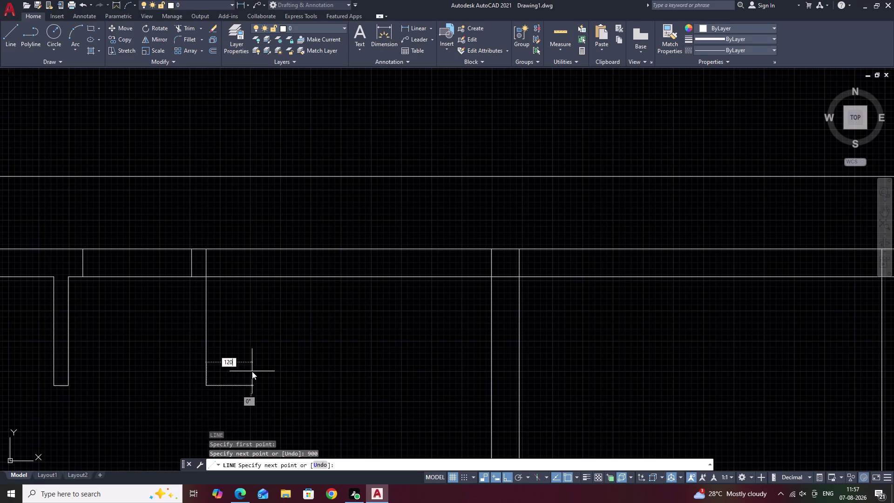
key(space)
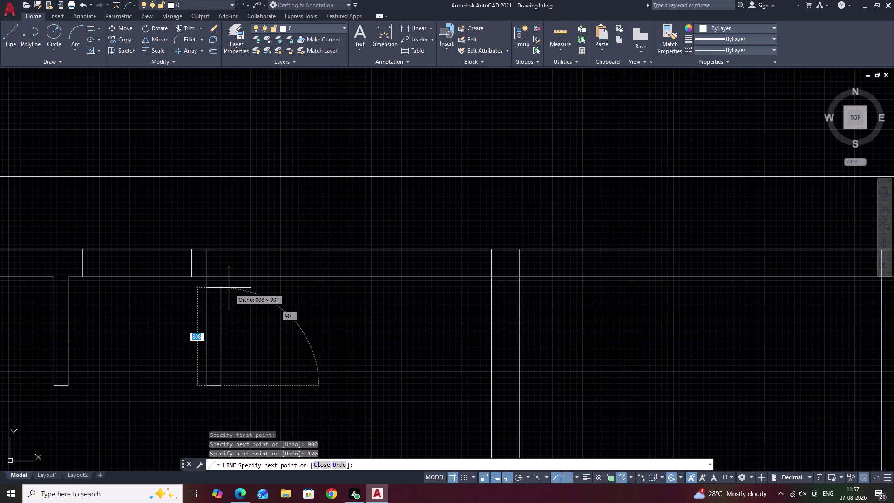
text(900)
key(space)
key(Escape)
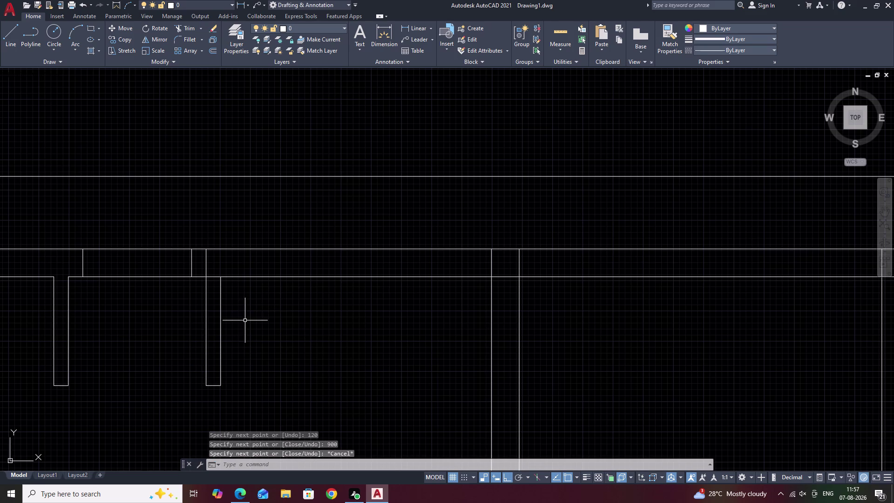
Offset the partition's right side line 900 to the right.
text(O)
key(space)
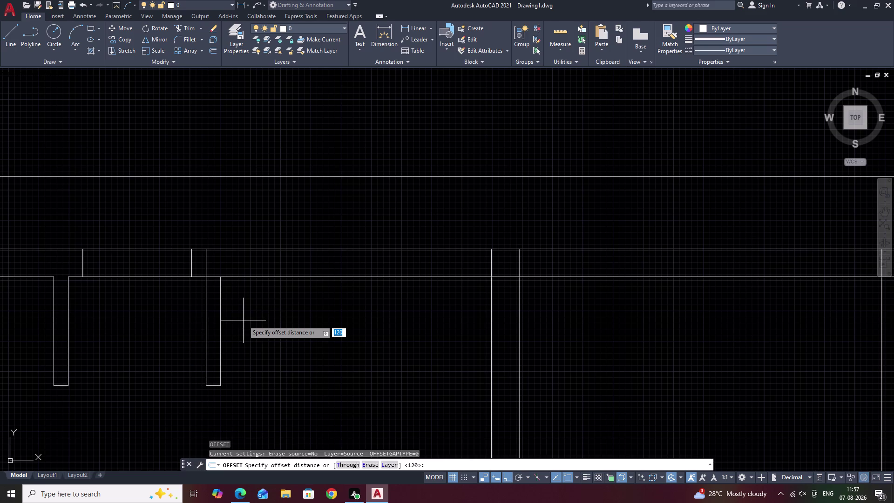
text(9000)
key(BackSpace)
key(space)
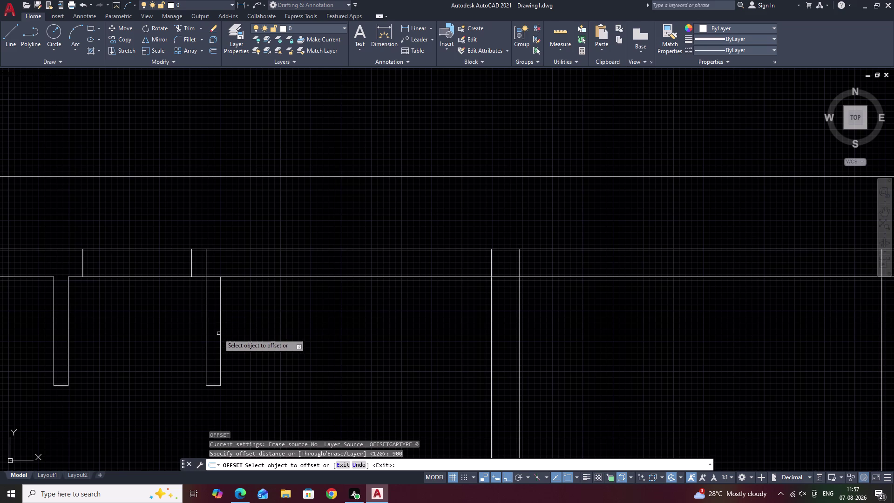
click(221, 331)
click(355, 336)
key(space)
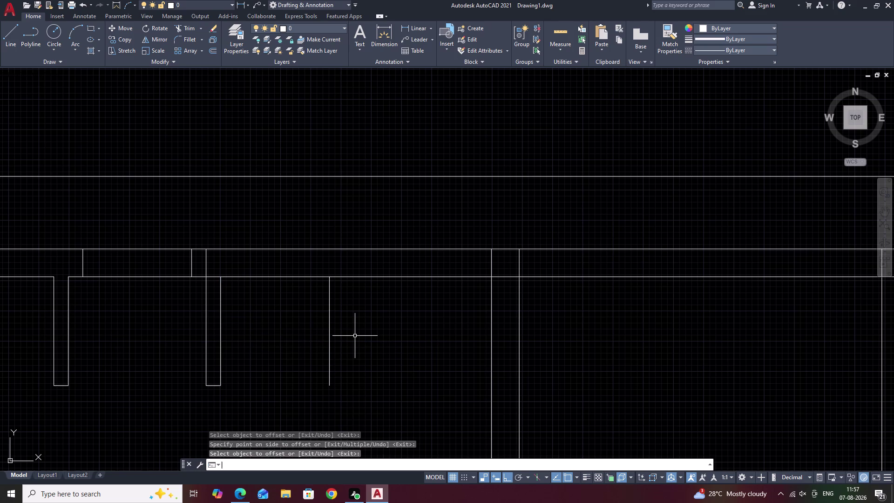
Offset the new partition line 120 to the right.
text(120)
key(space)
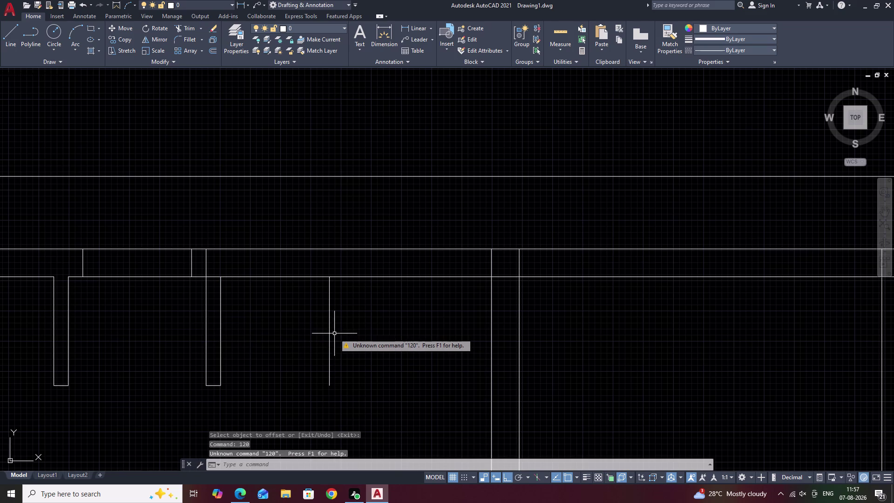
key(Escape)
text(O 1)
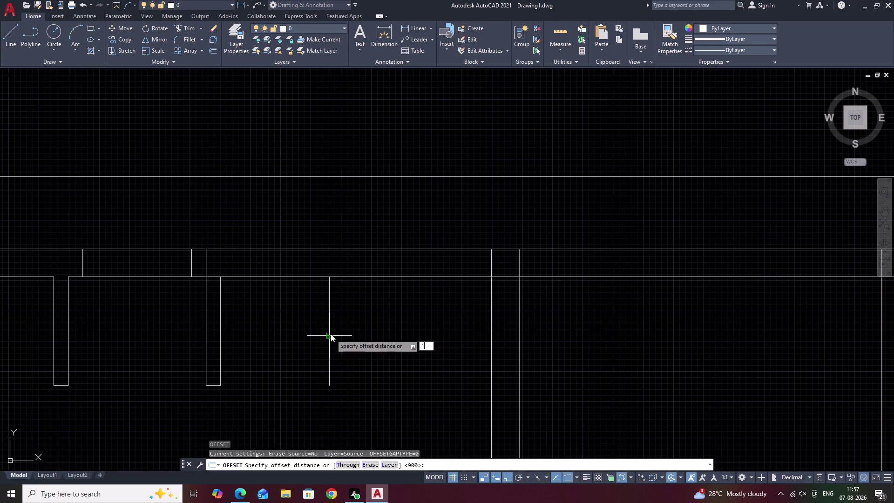
text(20)
key(space)
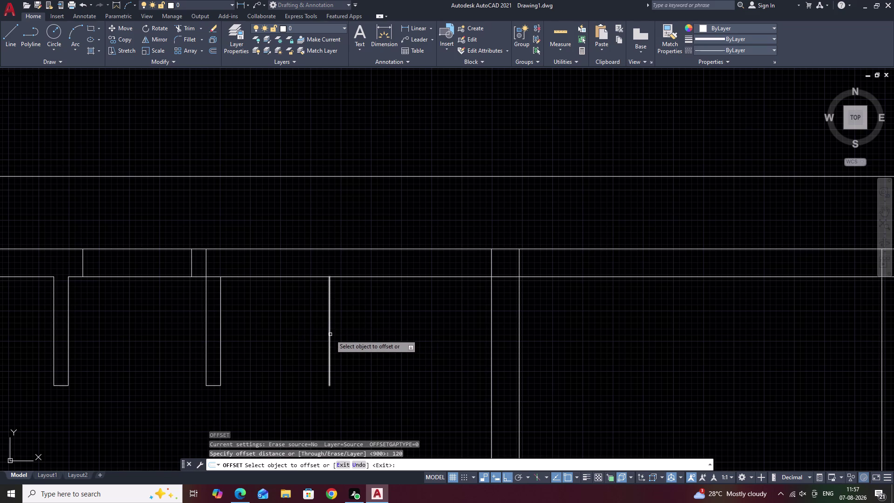
click(330, 335)
click(364, 333)
Draw a short line across the bottom ends of the new partition pair.
text(L)
key(space)
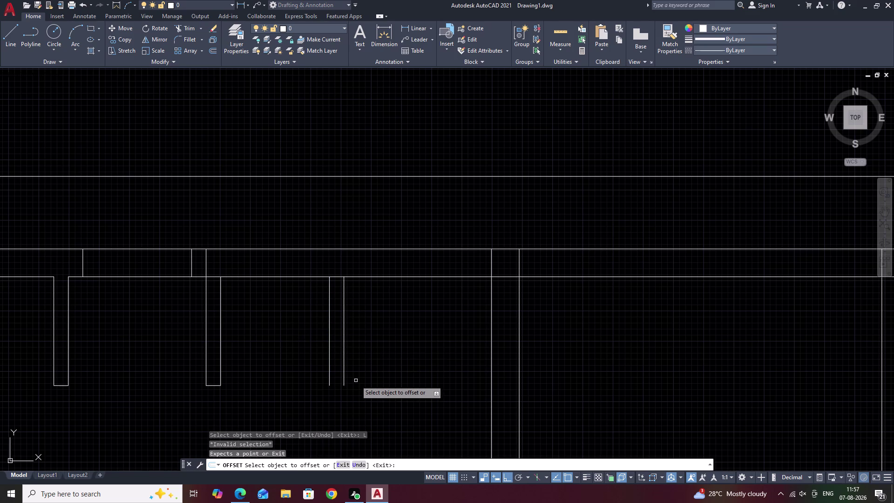
key(Escape)
key(l)
key(space)
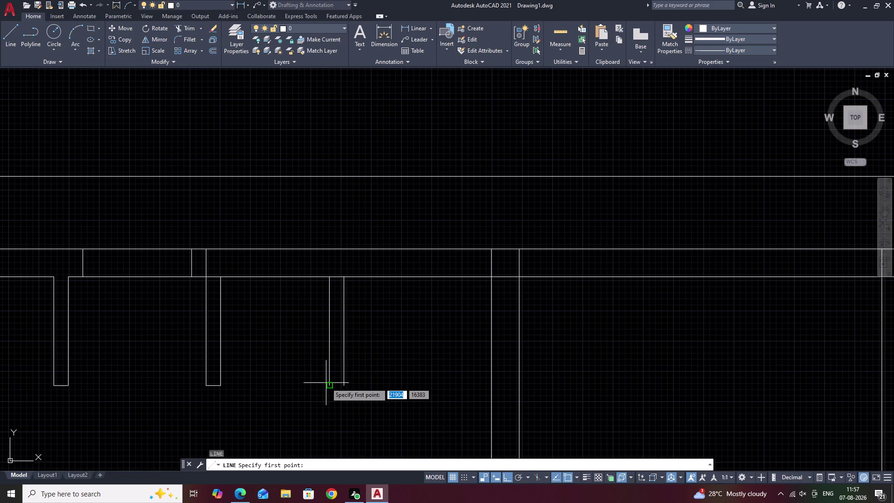
click(330, 387)
click(344, 386)
key(Escape)
scroll(down, 3)
middle_drag(369, 373, 314, 380)
middle_drag(353, 373, 293, 403)
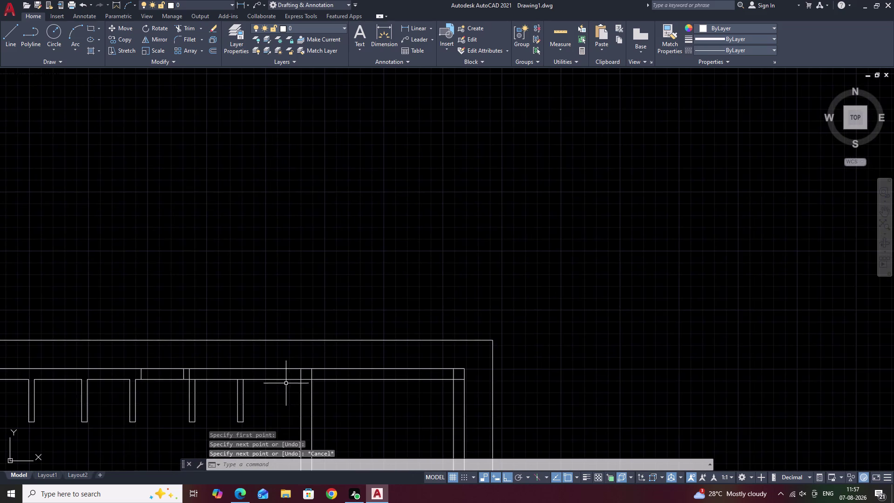
Start and cancel EXTEND and TRIM attempts, then select the partition line below the wall.
scroll(up, 3)
text(EX)
key(space)
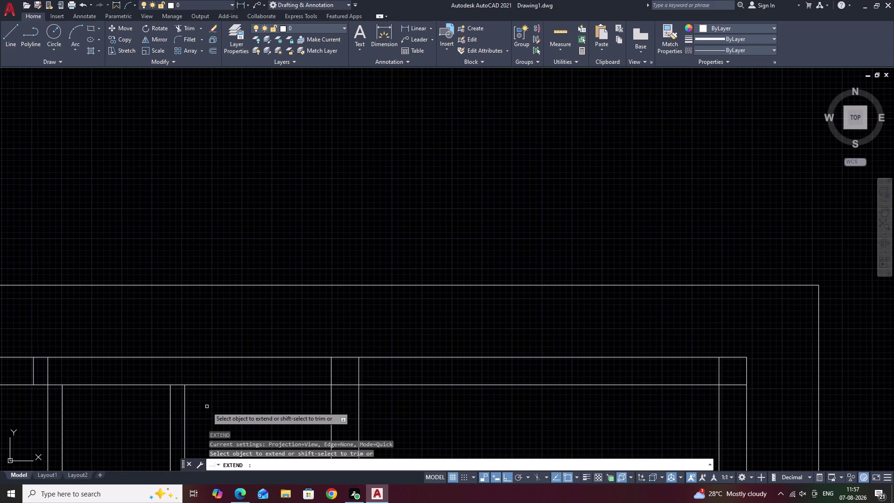
click(184, 401)
key(Escape)
scroll(down, 3)
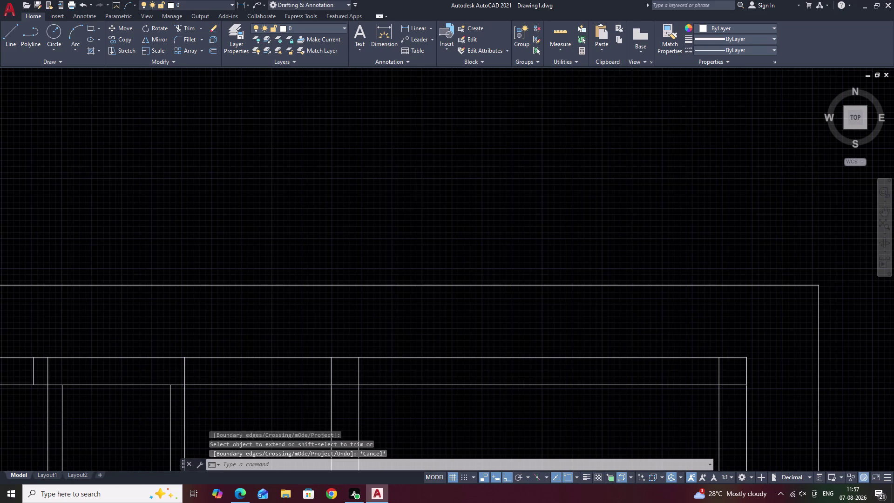
text(TR)
key(space)
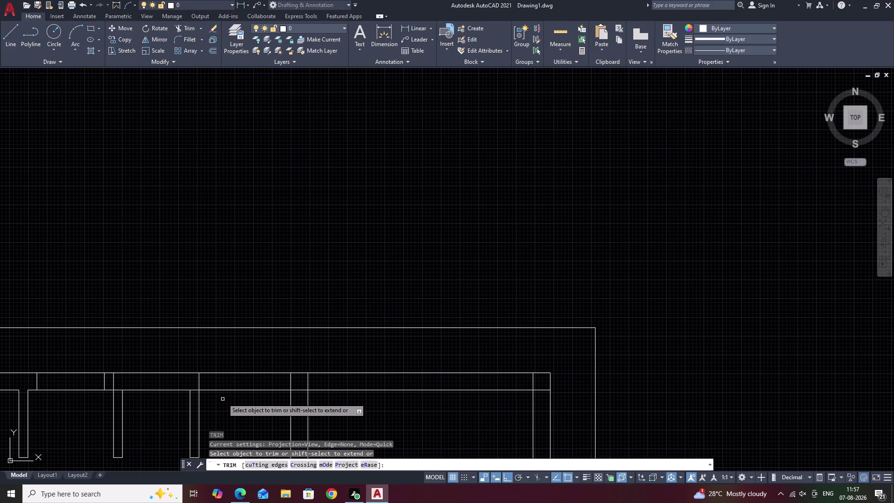
scroll(up, 3)
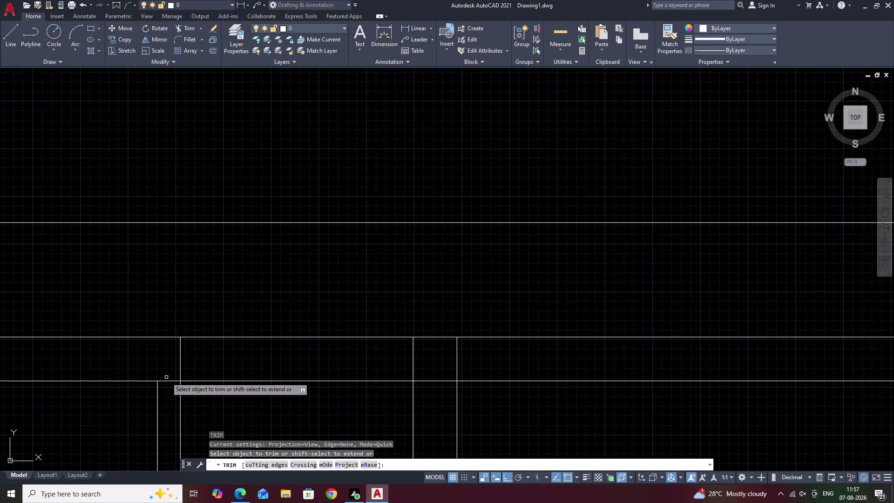
key(Escape)
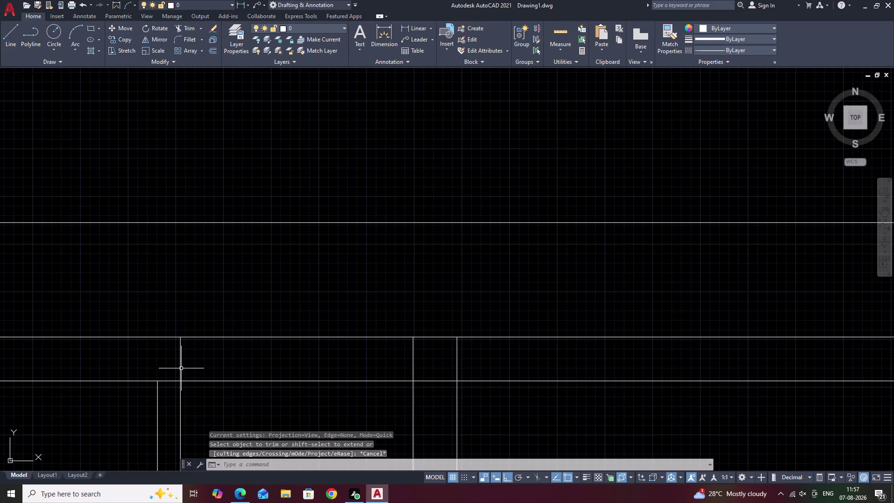
click(181, 368)
scroll(down, 3)
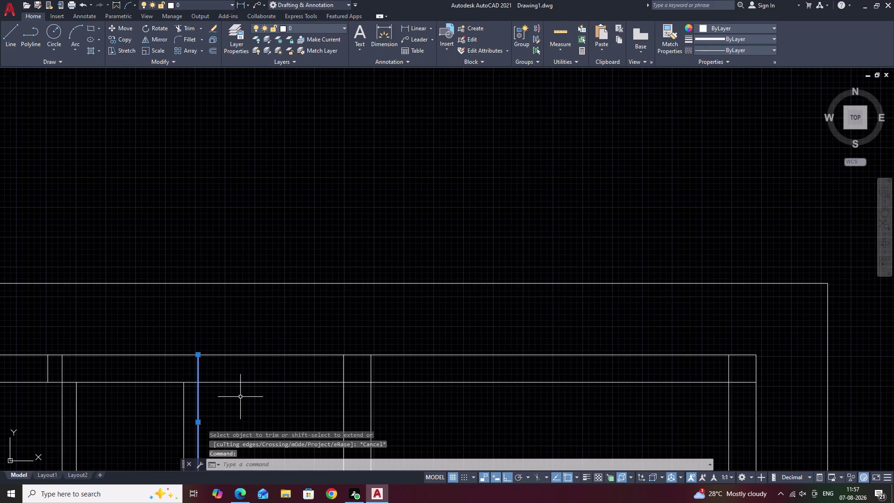
Undo the last four stray edits.
key(ctrl+z)
key(ctrl+z)
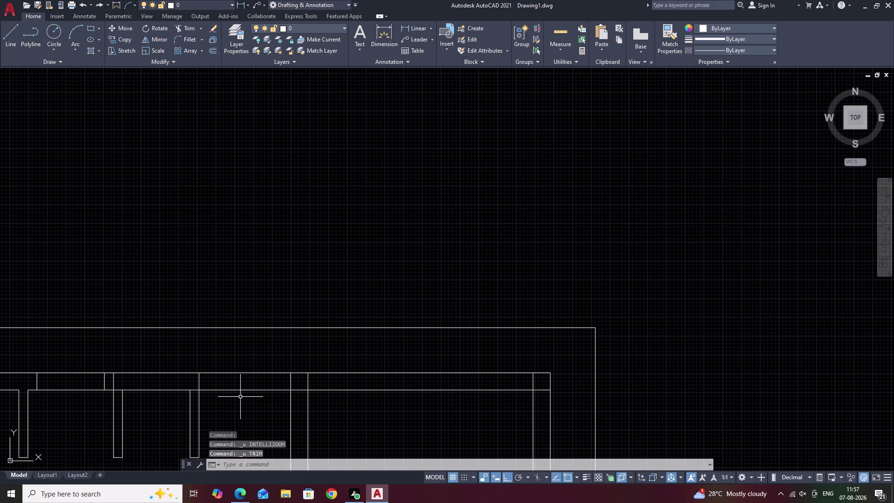
key(ctrl+z)
key(ctrl+z)
middle_drag(219, 409, 257, 404)
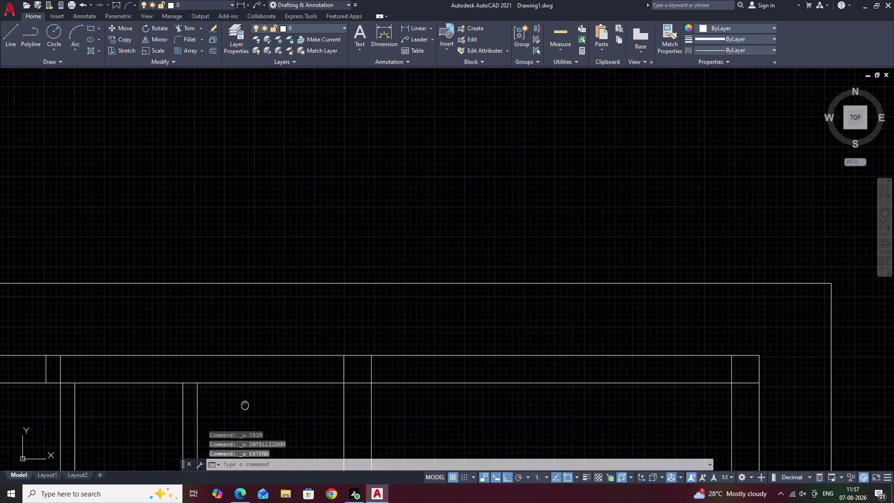
middle_drag(257, 403, 267, 401)
key(Escape)
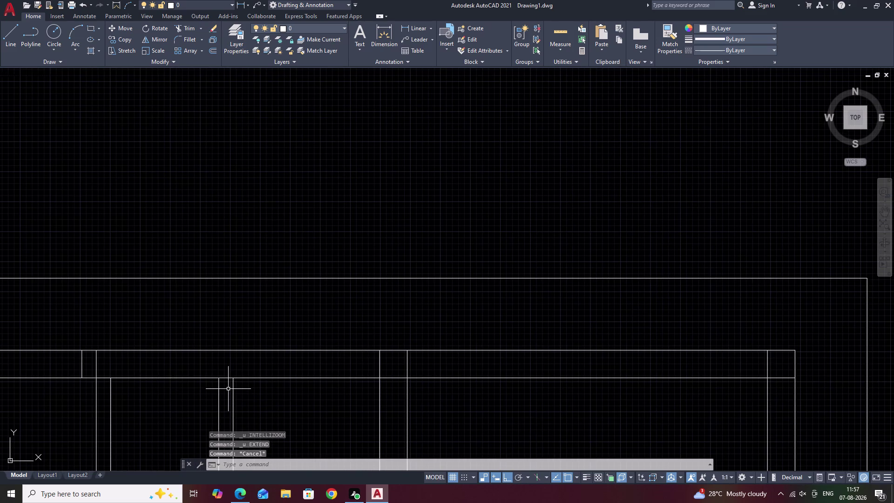
Offset the partition line 120 to the right.
text(O)
key(space)
text(120)
key(space)
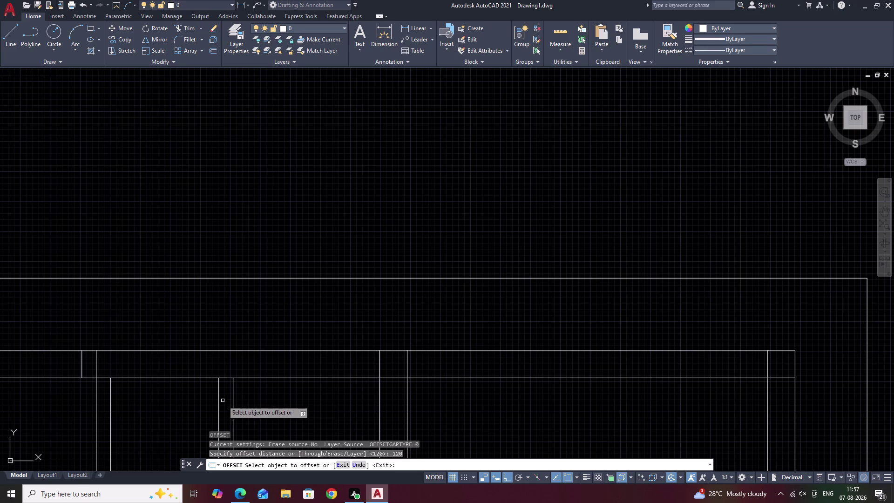
click(233, 399)
click(267, 400)
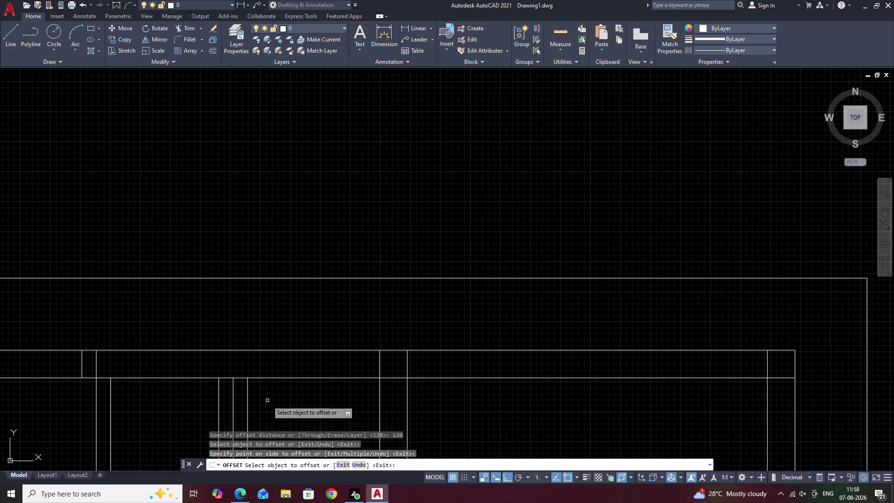
key(Escape)
Extend both partition lines up to the top wall.
text(EX)
key(space)
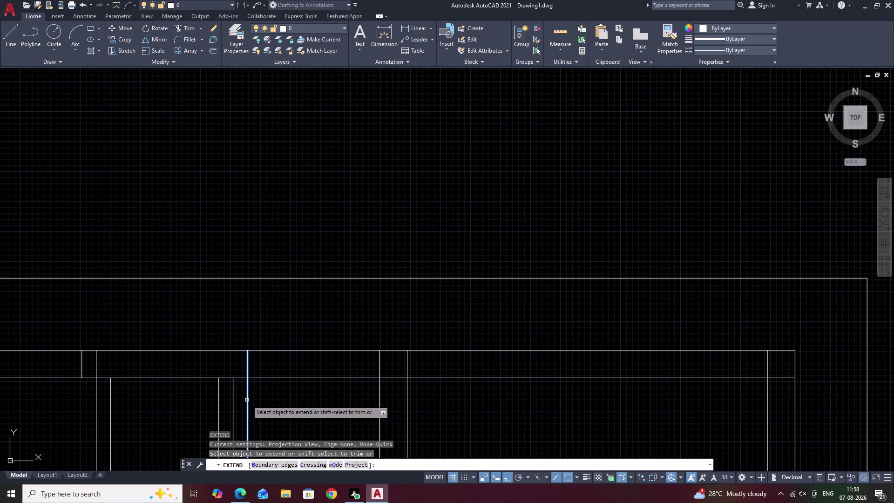
click(246, 399)
click(249, 397)
key(Escape)
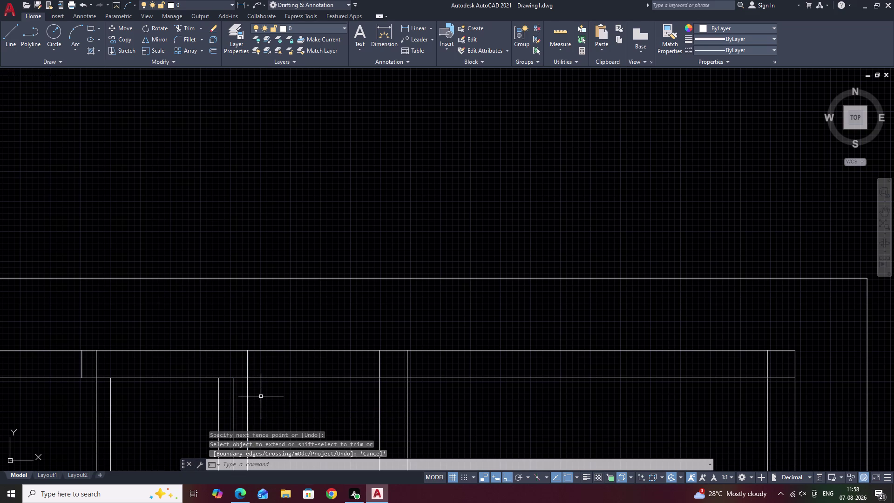
Fence-trim the wall line between the two new partition lines.
text(TR)
key(space)
drag(263, 403, 244, 414)
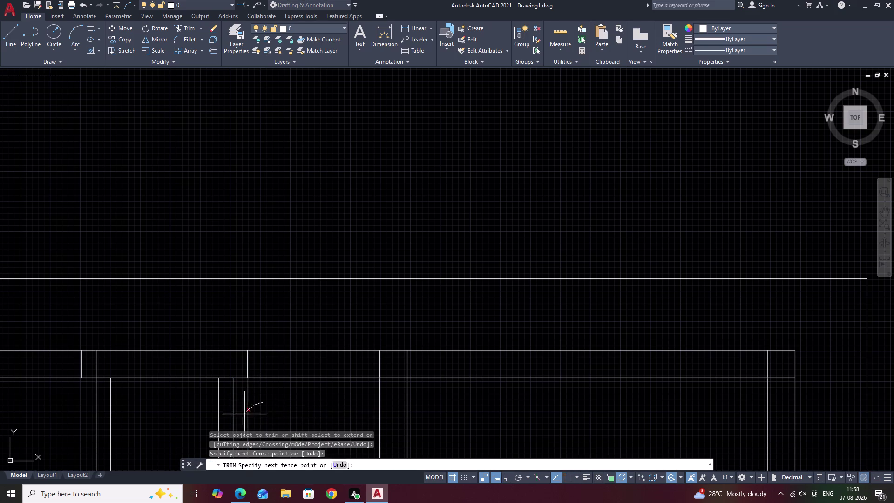
scroll(down, 3)
middle_drag(249, 416, 270, 359)
key(Escape)
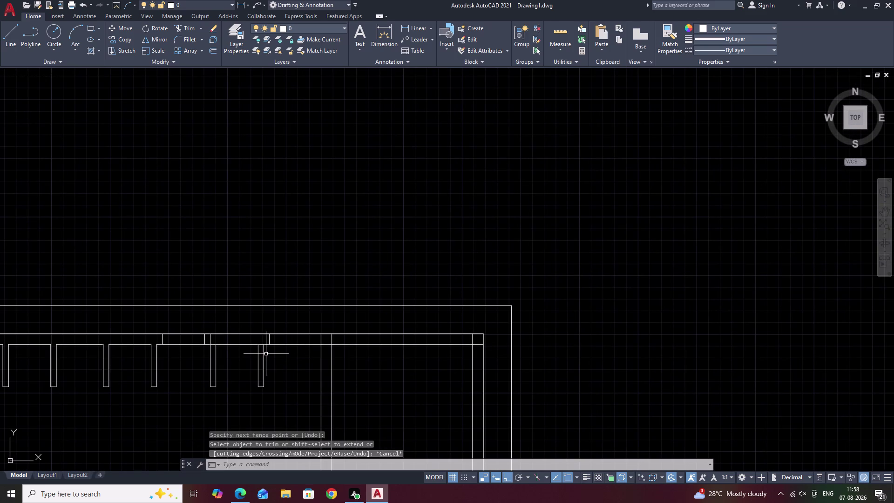
Trim the stray wall-line pieces between and above the top-wall cubicle partitions.
text(TR)
key(space)
scroll(up, 3)
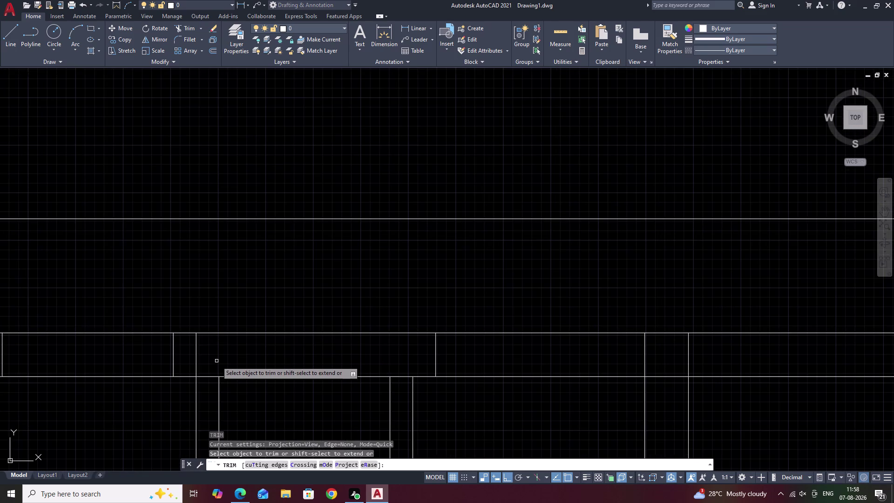
drag(210, 369, 208, 383)
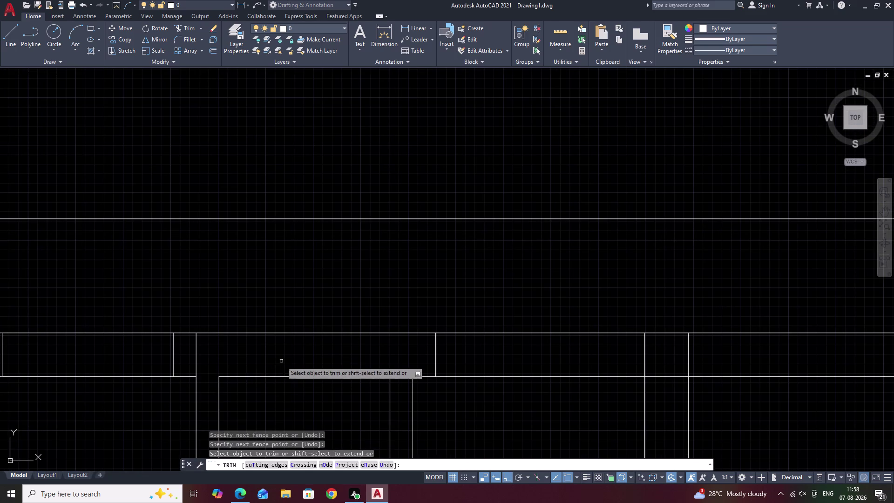
click(403, 372)
drag(403, 377, 401, 383)
scroll(down, 3)
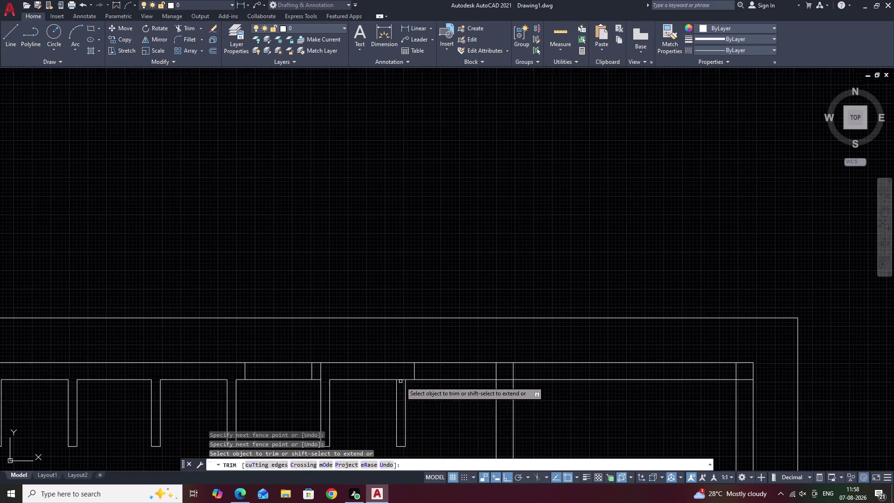
middle_drag(438, 412, 402, 379)
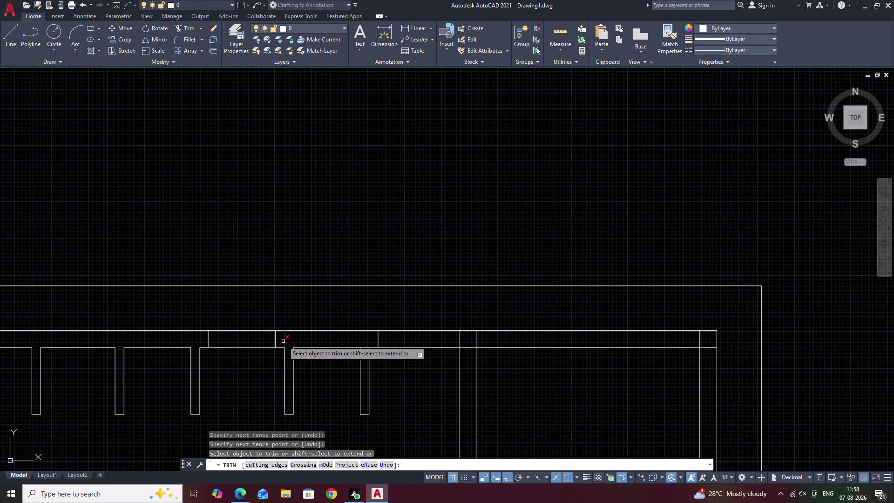
click(283, 341)
middle_drag(390, 380, 368, 366)
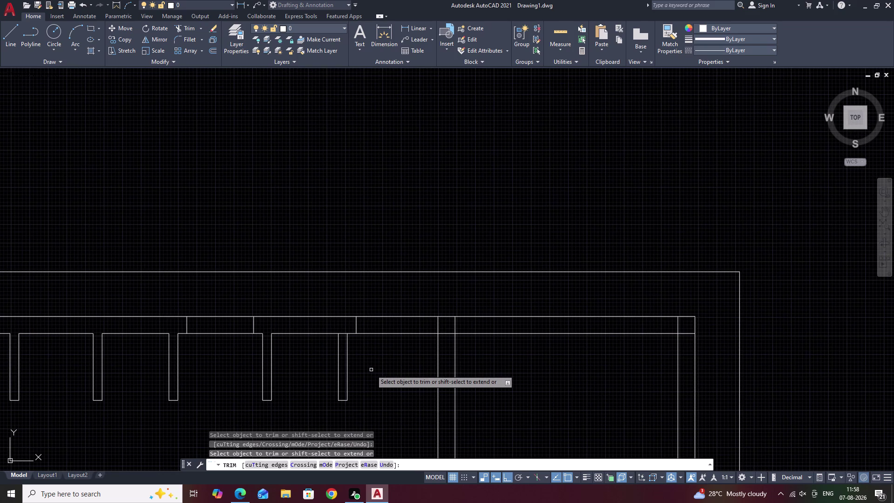
middle_drag(361, 364, 352, 339)
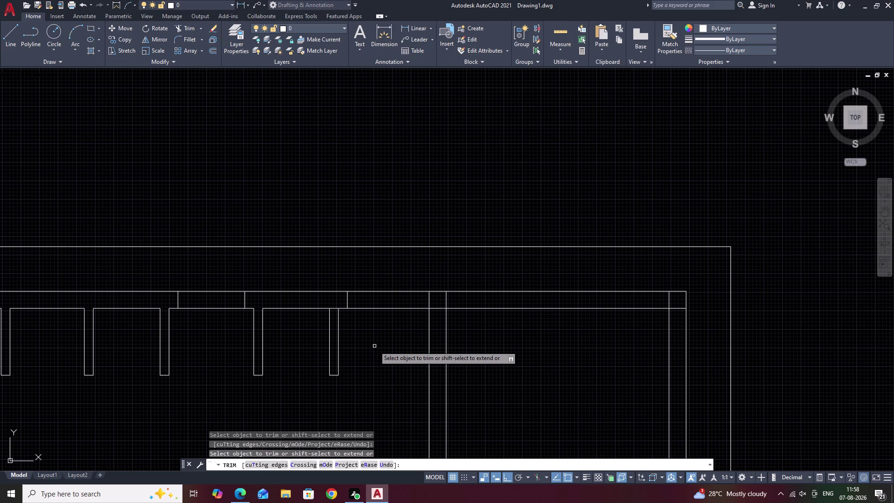
key(Escape)
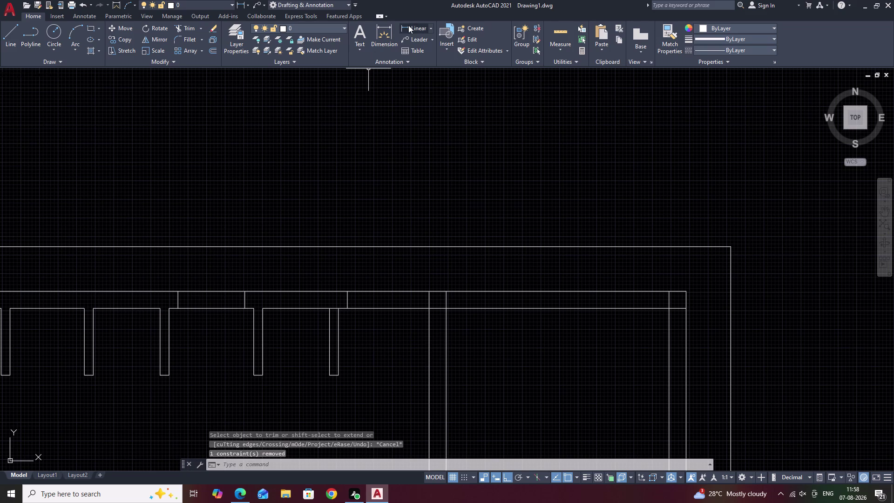
Place a linear dimension of 1100 between two partition corners, above the top wall.
click(408, 26)
click(350, 308)
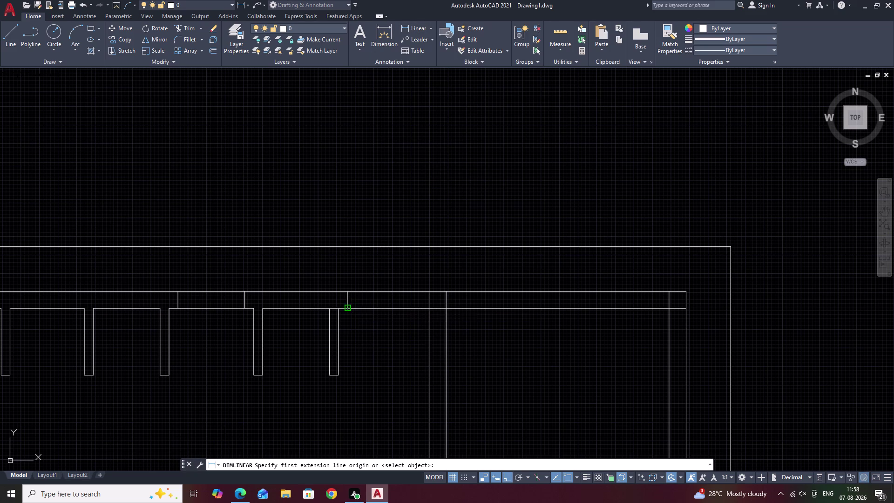
click(430, 310)
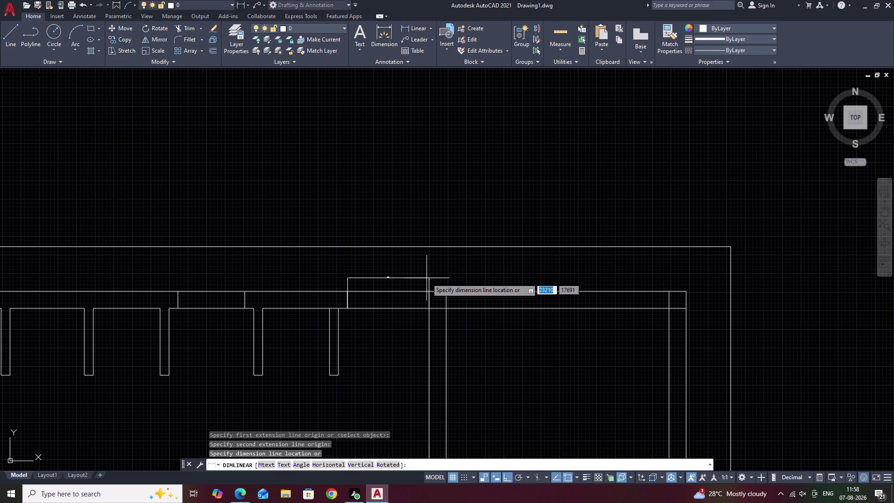
click(427, 278)
Zoom in and select around the 1100 dimension, then pan along the wall.
scroll(up, 3)
scroll(up, 3)
scroll(up, 3)
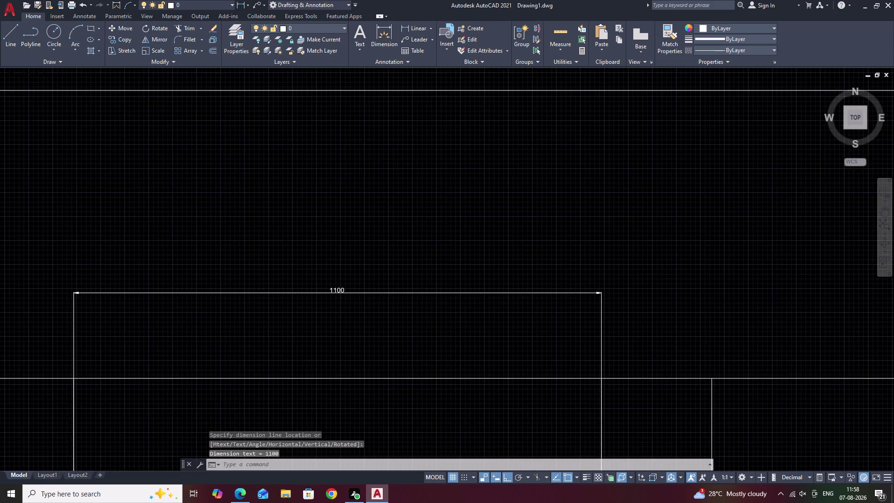
drag(397, 278, 385, 281)
drag(381, 284, 350, 313)
drag(357, 267, 286, 313)
middle_drag(282, 317, 285, 317)
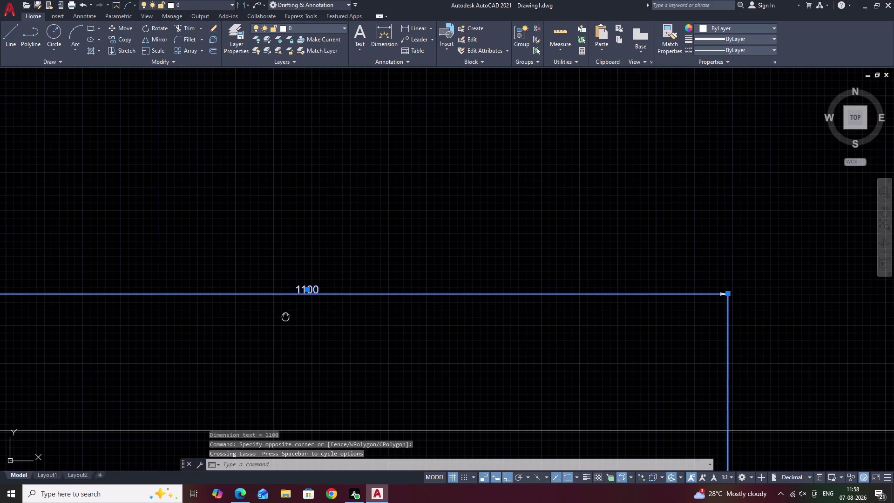
middle_drag(285, 316, 516, 280)
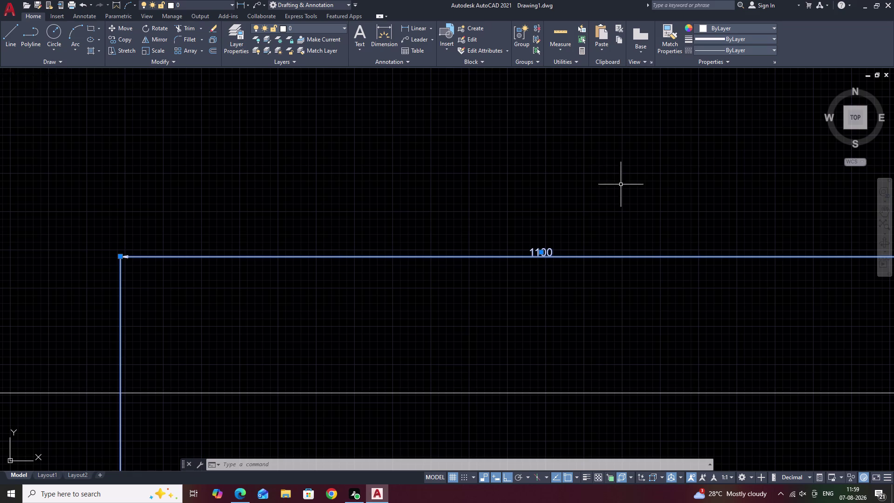
scroll(down, 3)
middle_drag(687, 263, 511, 235)
middle_drag(435, 312, 529, 213)
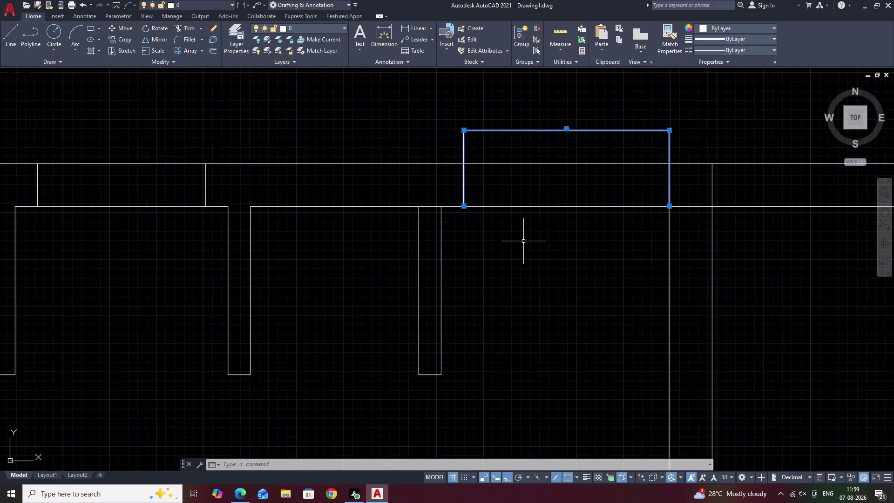
scroll(down, 3)
middle_drag(530, 274, 519, 334)
middle_drag(340, 340, 557, 285)
middle_drag(424, 310, 577, 254)
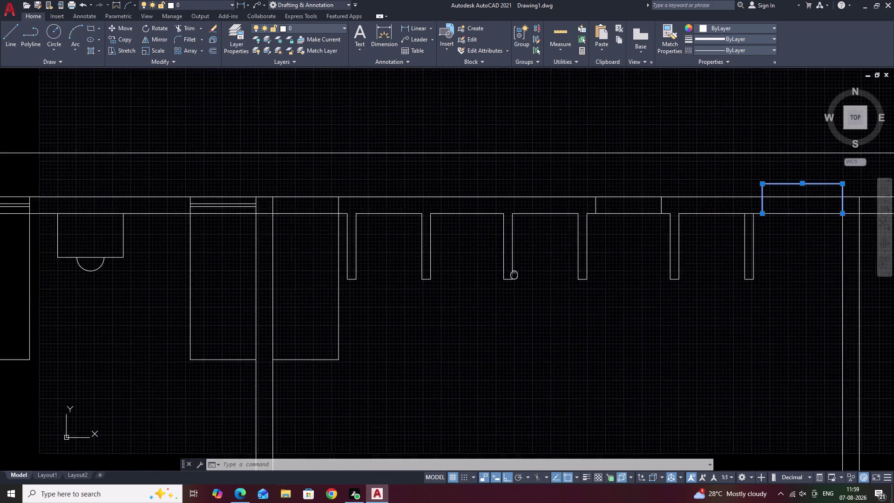
scroll(down, 3)
middle_drag(558, 284, 426, 279)
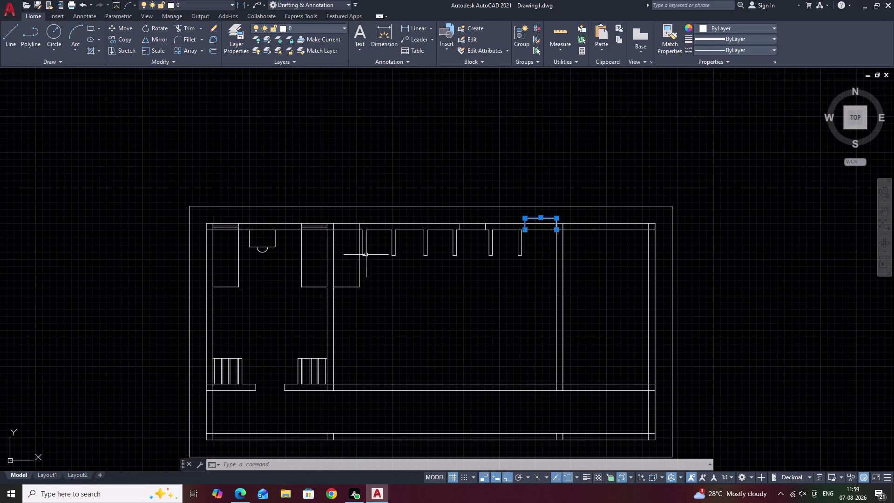
scroll(up, 3)
middle_drag(559, 275, 369, 267)
middle_drag(575, 256, 498, 255)
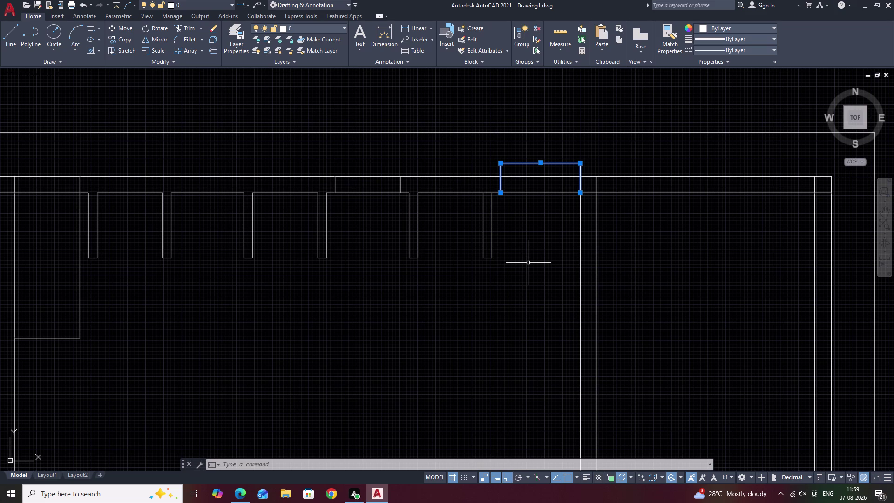
scroll(up, 3)
Zoom and pan from the 1100 dimension toward the top-wall partitions.
scroll(up, 3)
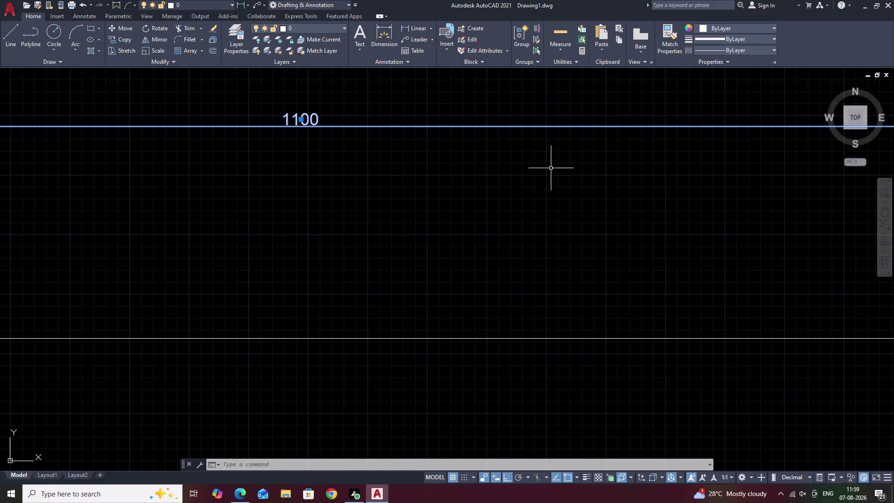
middle_drag(522, 174, 893, 243)
scroll(up, 3)
middle_drag(686, 186, 846, 246)
scroll(up, 3)
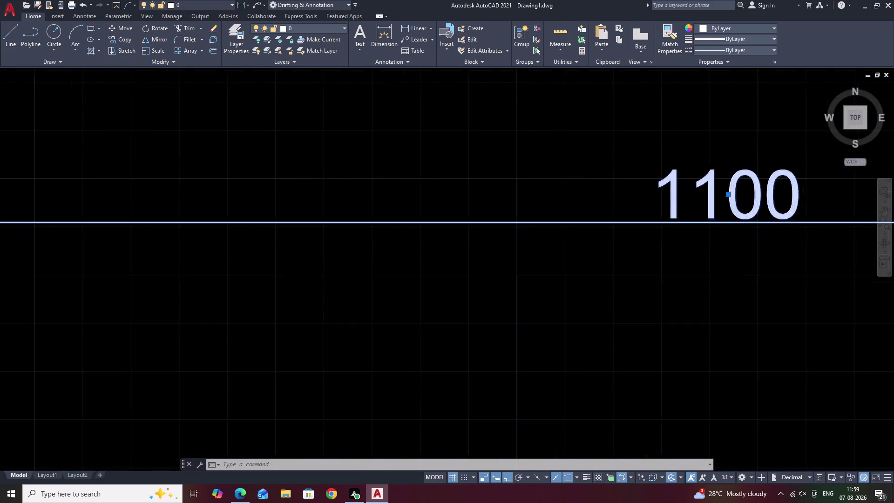
scroll(up, 3)
scroll(down, 3)
scroll(down, 3)
middle_drag(731, 295, 863, 152)
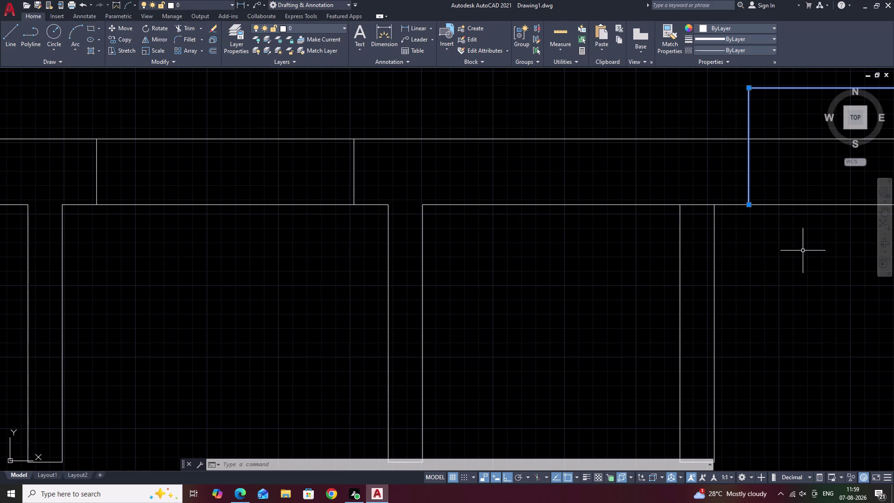
Pan across the cubicle partitions along the top wall toward the right wall.
scroll(down, 3)
middle_drag(810, 286, 608, 278)
middle_drag(695, 283, 649, 281)
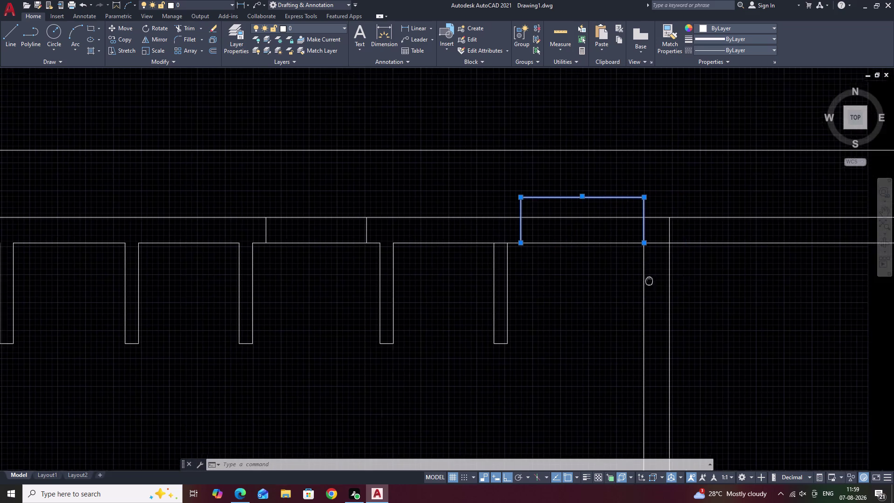
middle_drag(647, 280, 731, 246)
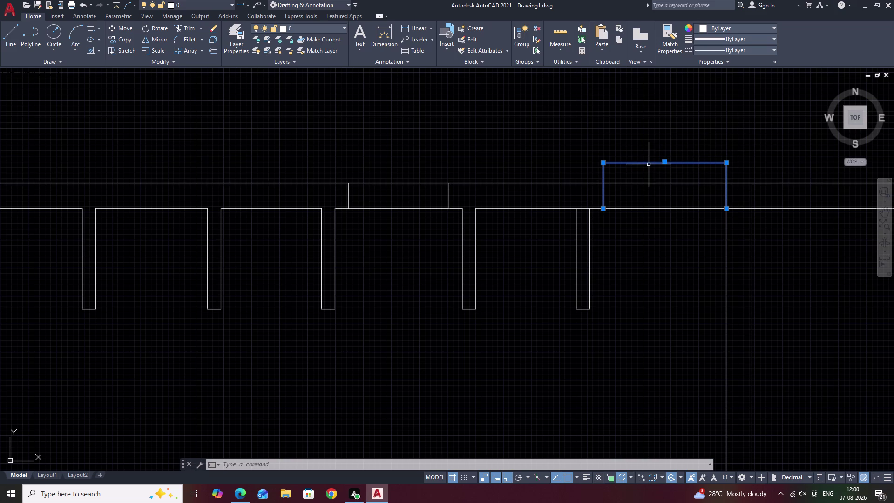
scroll(down, 3)
middle_drag(500, 261, 576, 266)
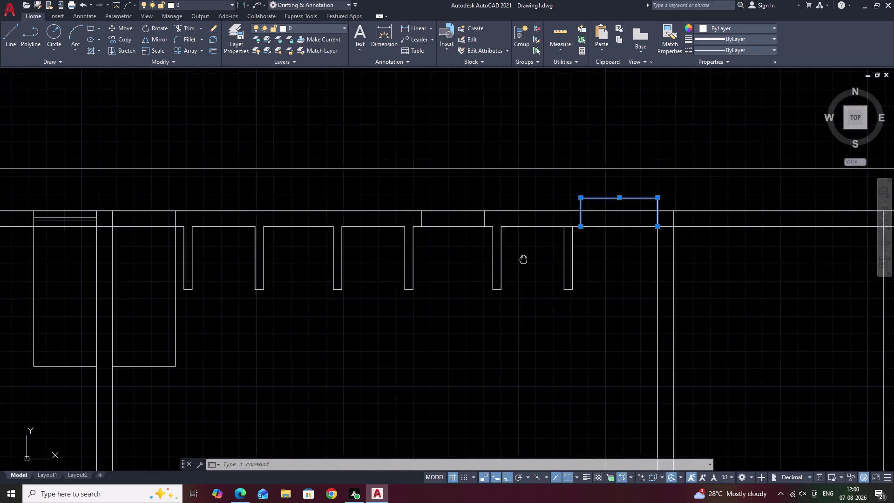
middle_drag(576, 266, 581, 267)
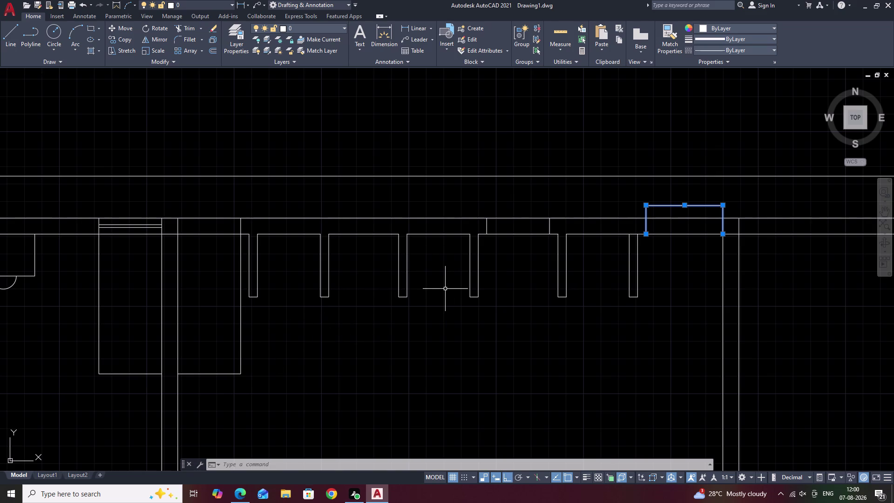
scroll(down, 3)
middle_drag(675, 286, 684, 204)
middle_drag(642, 313, 656, 266)
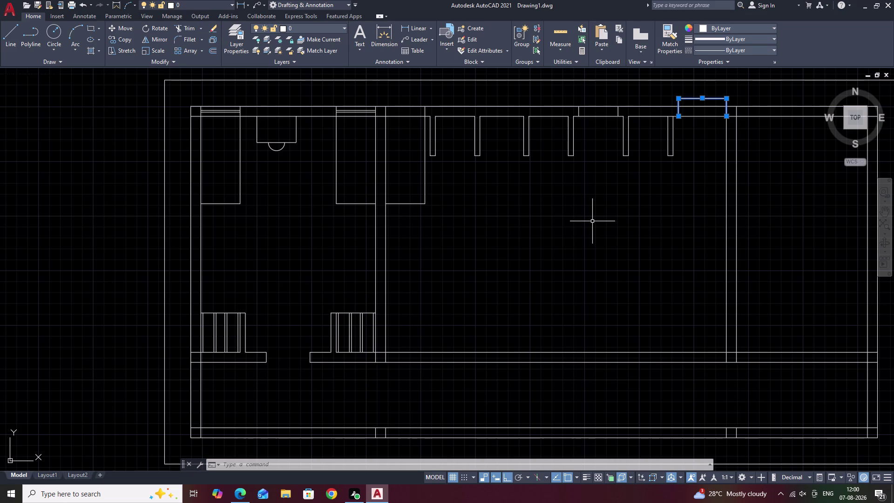
scroll(down, 3)
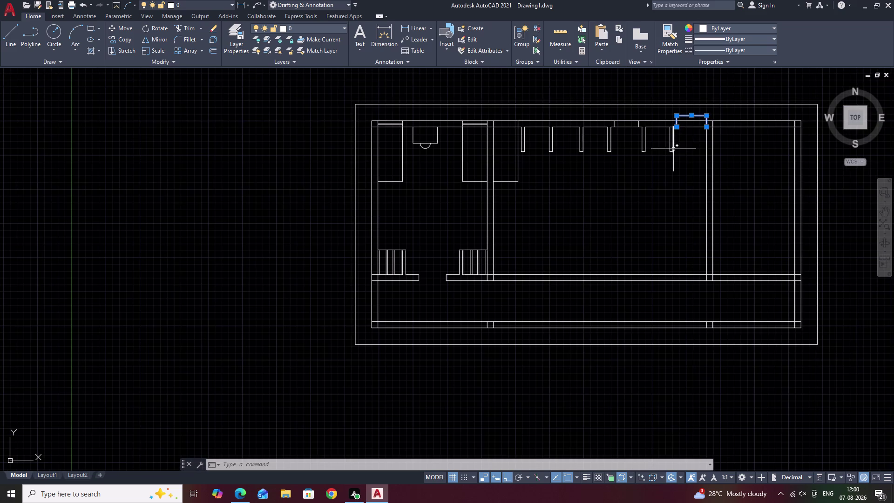
scroll(up, 3)
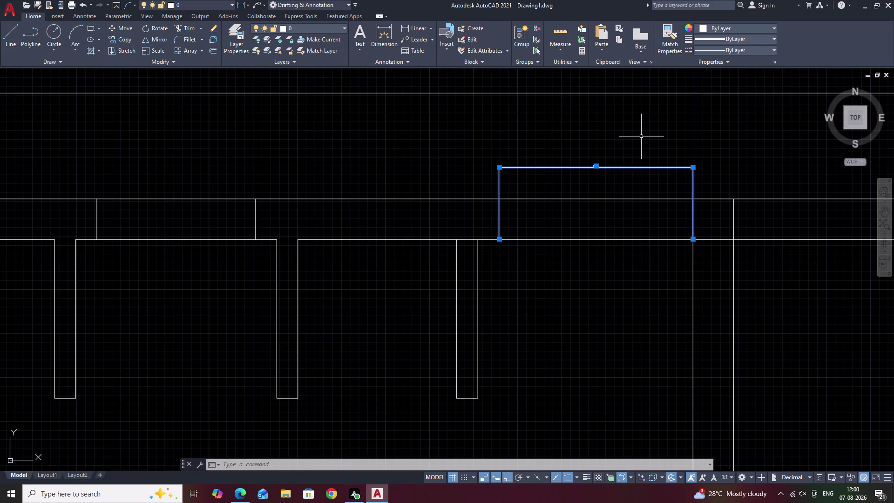
Erase the box above the top wall with the E command.
text(E)
key(space)
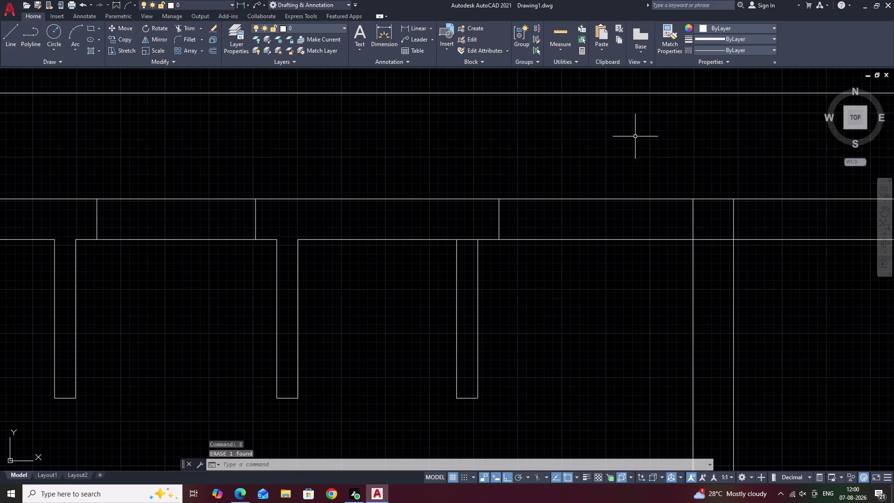
scroll(down, 3)
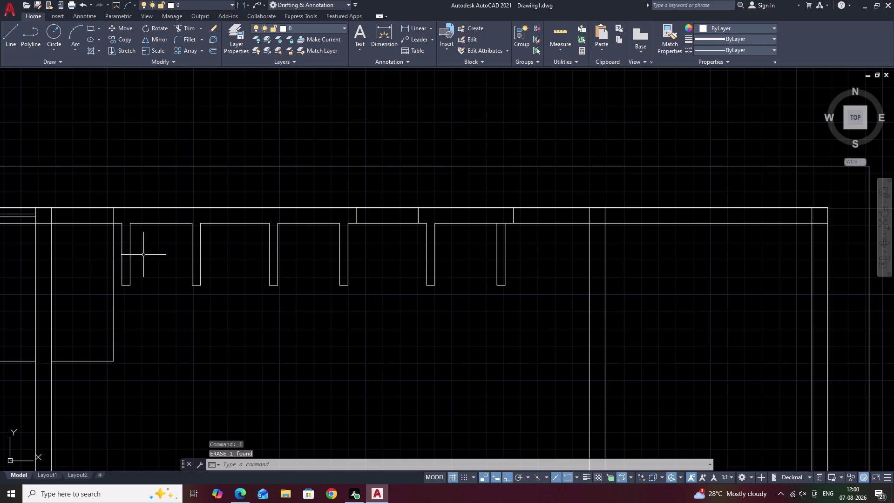
Undo repeatedly, removing the 1100 dimension and later partition lines, offsets and trims.
key(ctrl+z)
key(ctrl+z)
key(ctrl+z)
key(ctrl+z)
key(ctrl+z)
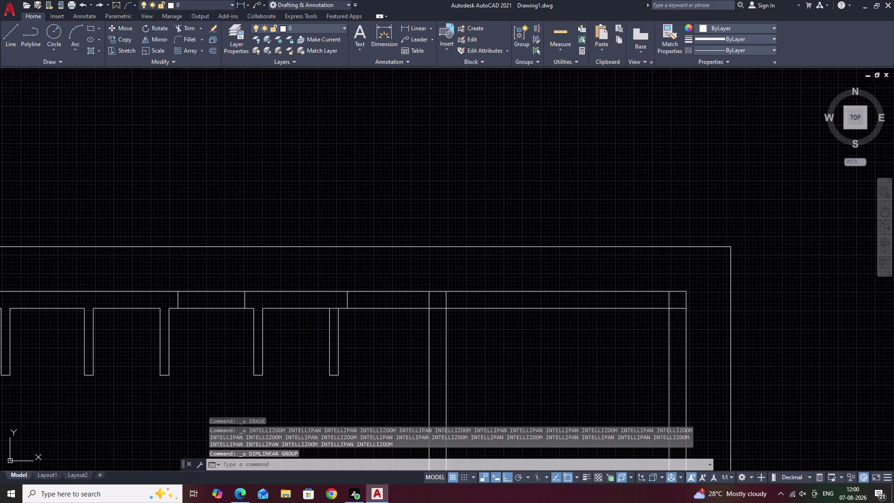
key(ctrl+z)
key(ctrl+z)
key(ctrl+z)
key(ctrl+z)
key(ctrl+z)
key(ctrl+z)
key(ctrl+z)
key(ctrl+z)
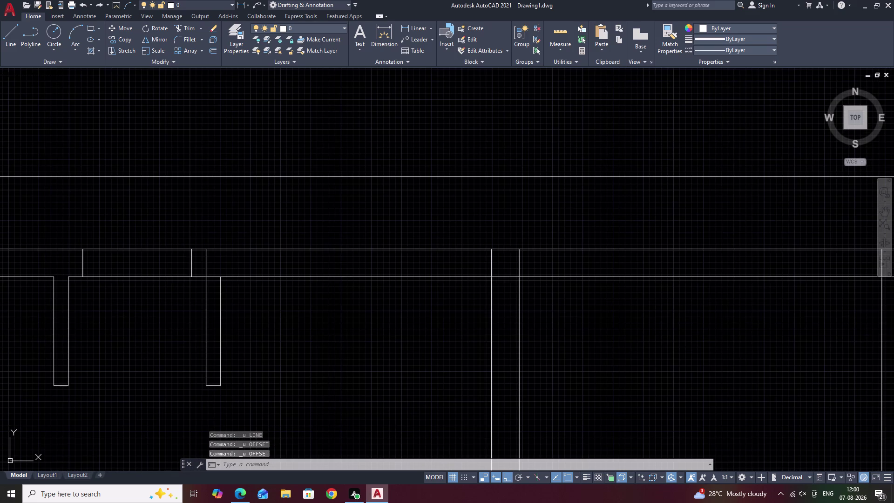
key(ctrl+z)
key(ctrl+z)
key(ctrl+z)
key(ctrl+z)
key(ctrl+z)
key(ctrl+z)
key(ctrl+z)
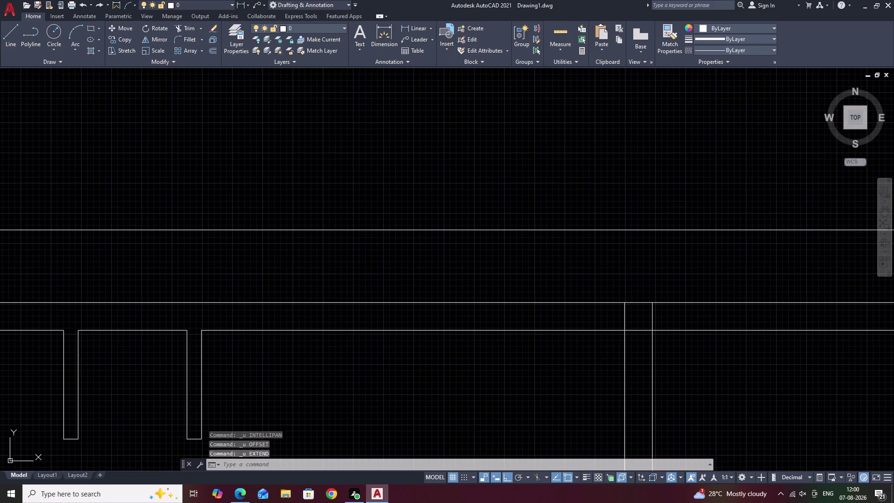
key(ctrl+z)
key(ctrl+z)
key(ctrl+z)
key(ctrl+z)
key(ctrl+z)
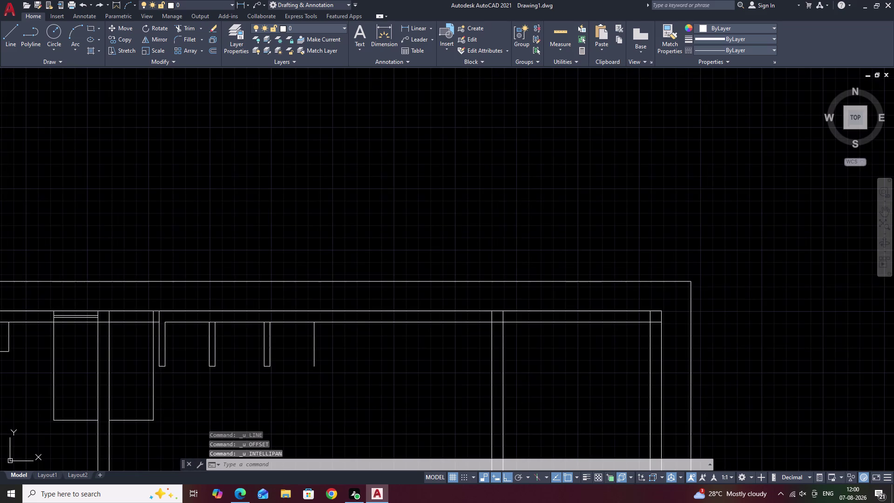
key(ctrl+z)
key(ctrl+z)
key(ctrl+z)
key(ctrl+z)
key(ctrl+z)
key(ctrl+z)
key(ctrl+z)
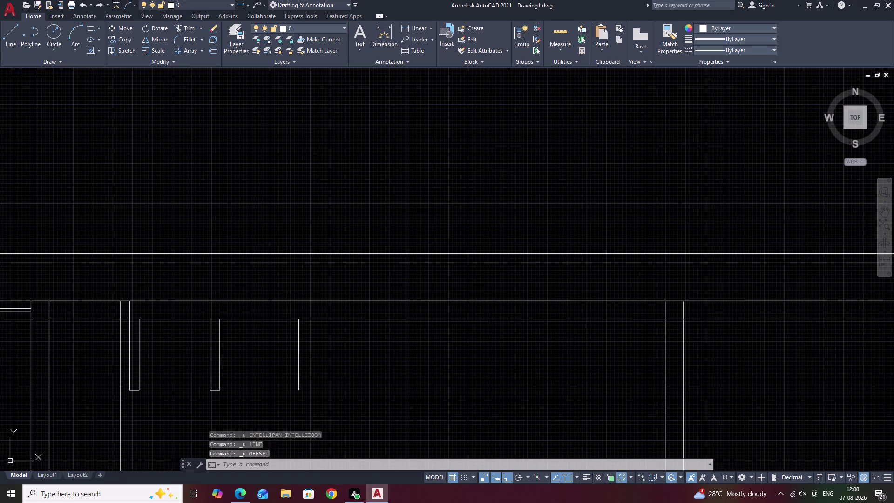
key(ctrl+z)
key(ctrl+z)
key(ctrl+z)
key(ctrl+z)
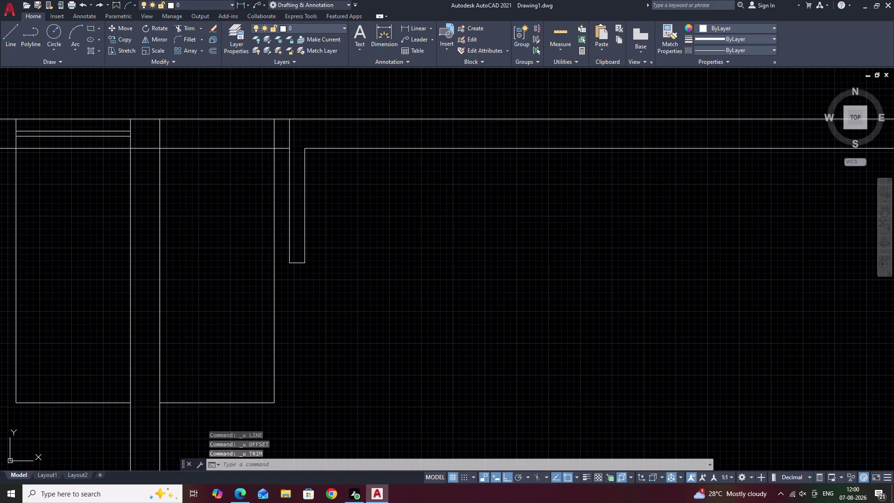
key(ctrl+z)
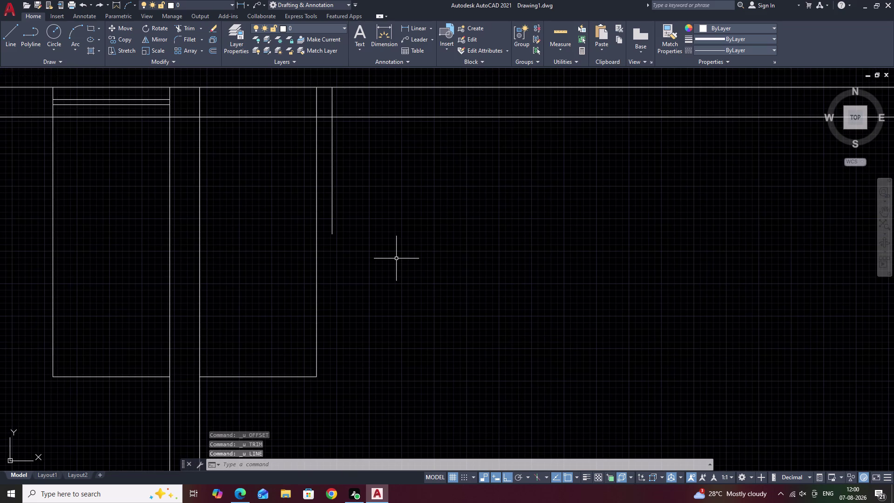
Offset the vertical partition line 150 to the right.
text(O)
key(space)
text(15)
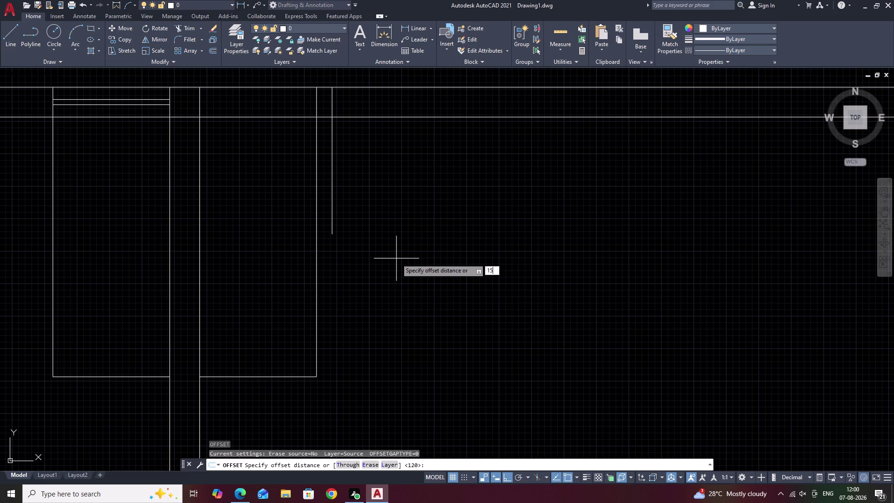
text(0)
key(space)
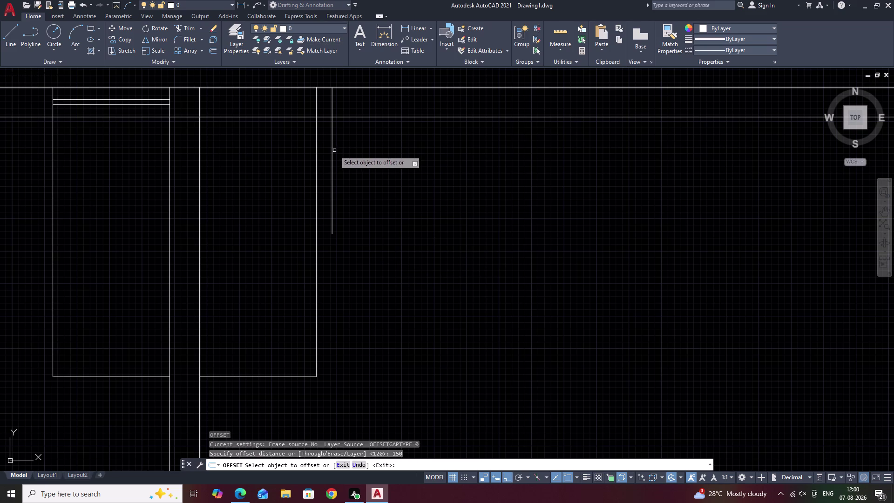
click(333, 152)
click(371, 154)
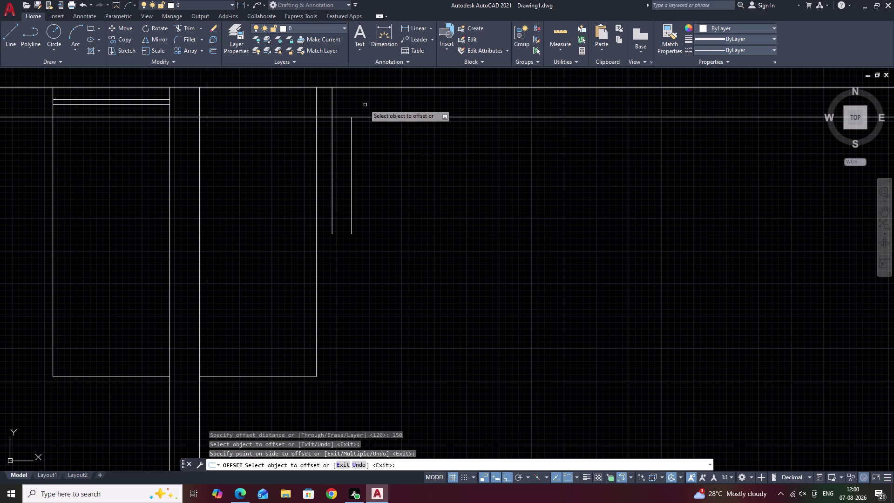
text(L)
key(space)
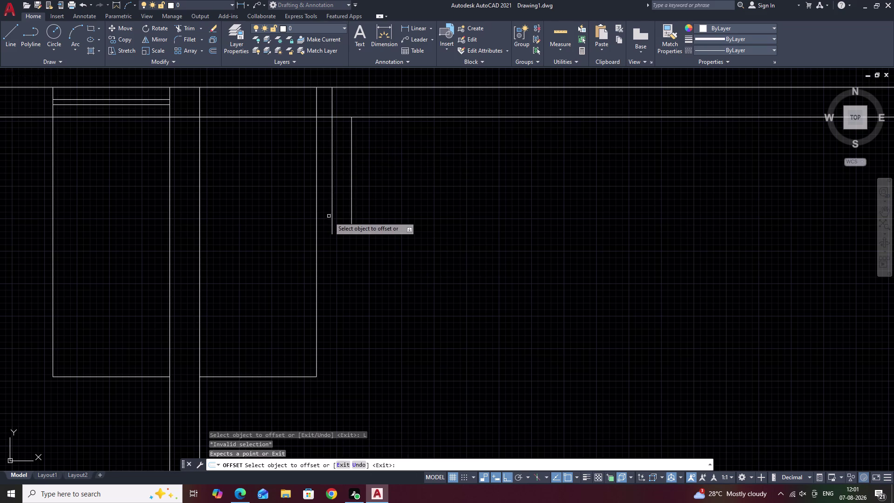
key(Escape)
Draw a short line closing the partition's bottom end.
key(l)
key(space)
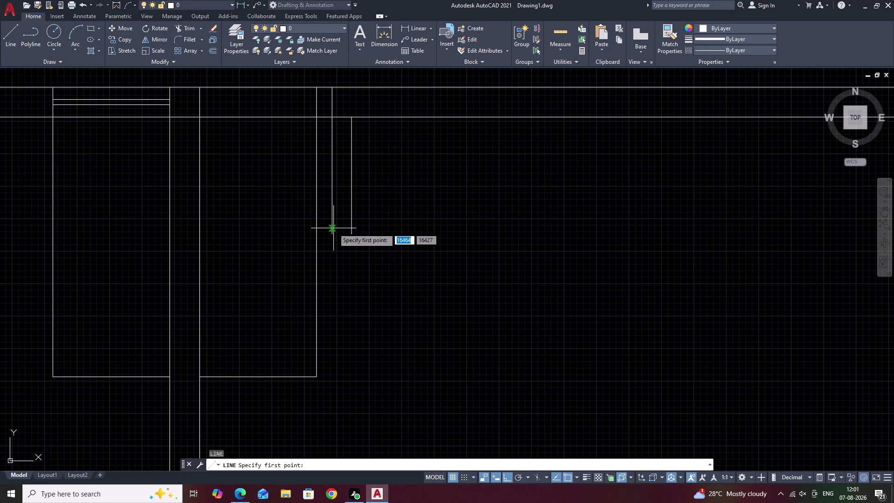
click(332, 233)
click(352, 233)
key(Escape)
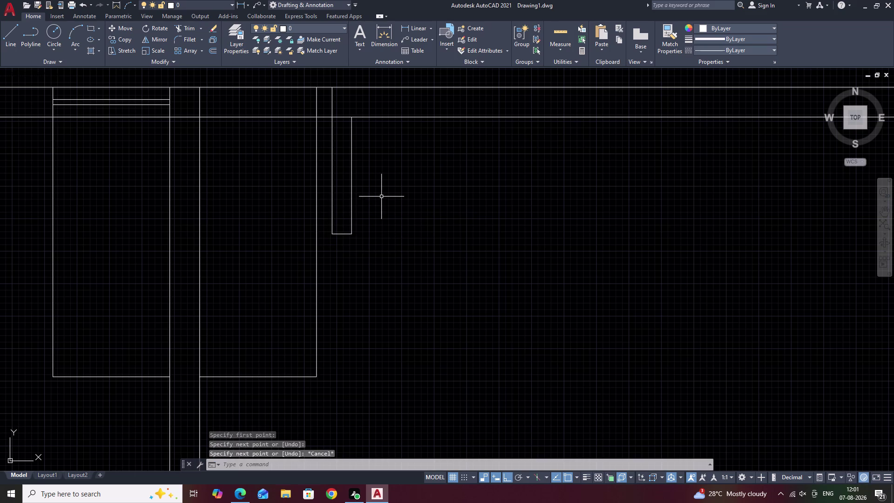
Offset the partition's right edge 900 to the right.
scroll(down, 3)
middle_drag(383, 196, 321, 211)
text(O)
key(space)
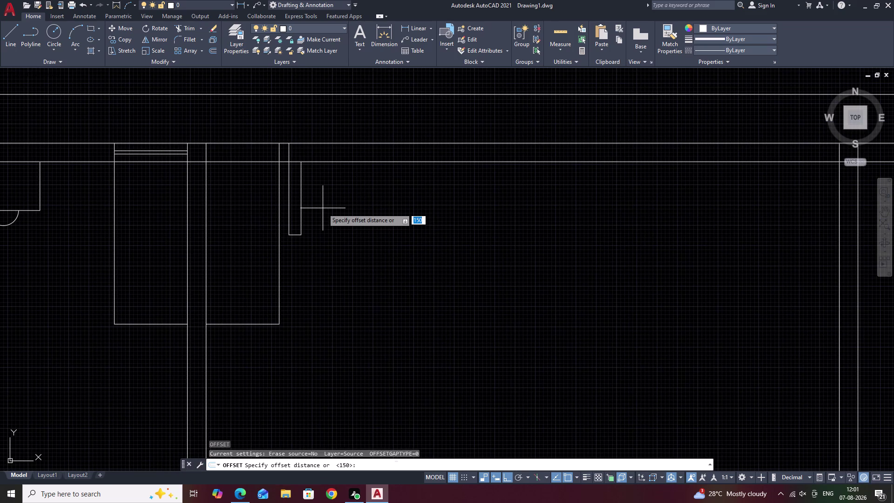
text(900)
key(space)
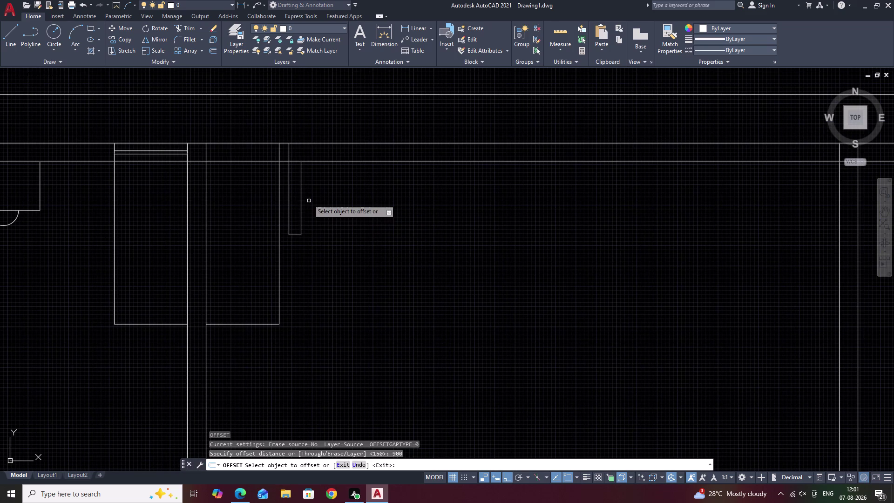
click(302, 198)
click(348, 195)
middle_drag(361, 197, 307, 205)
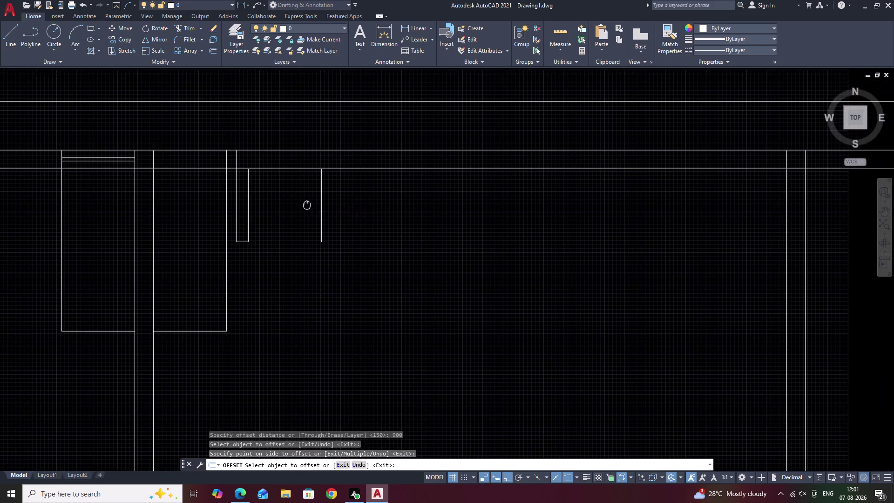
key(space)
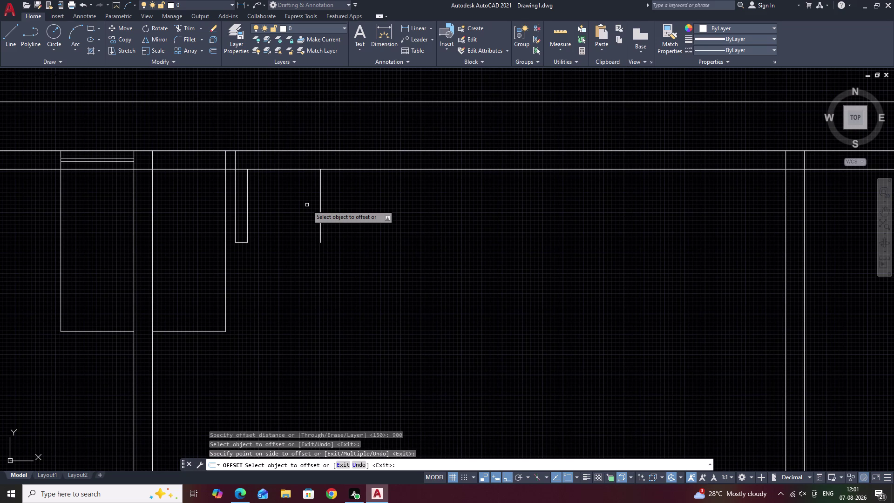
text(150)
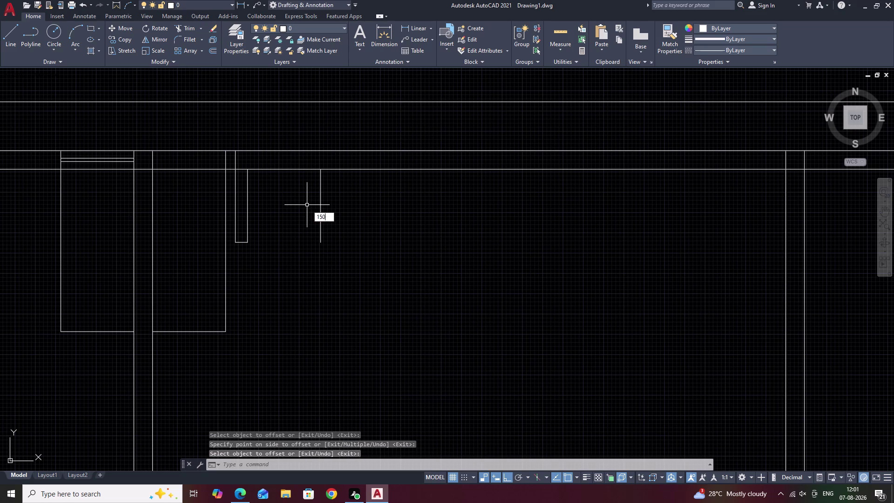
key(space)
key(Escape)
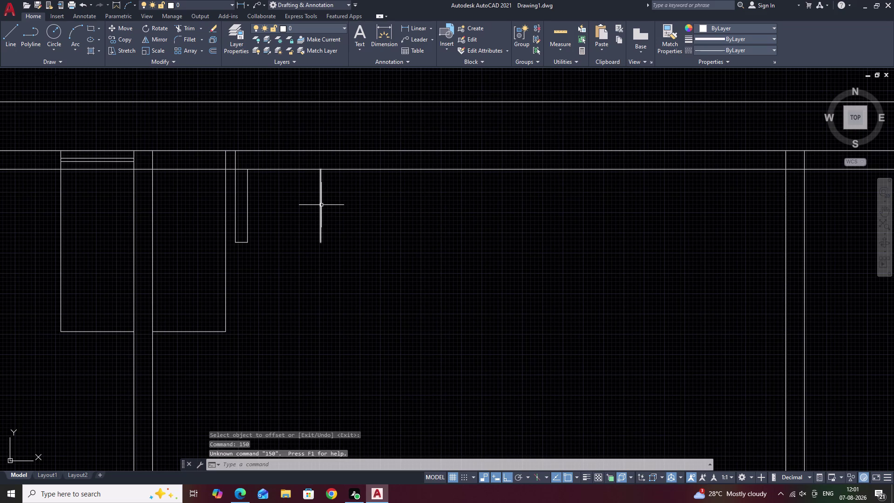
Add a 150 parallel copy beside the partition line.
key(o)
key(space)
text(150)
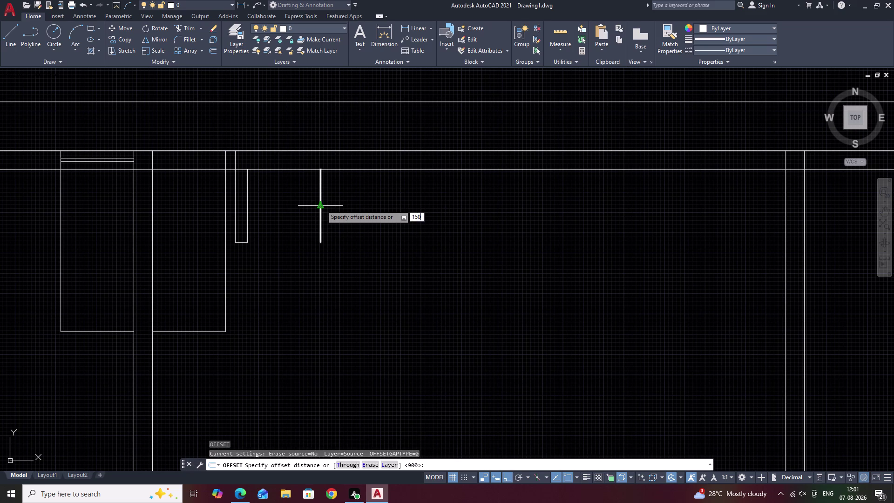
key(space)
click(321, 206)
click(336, 203)
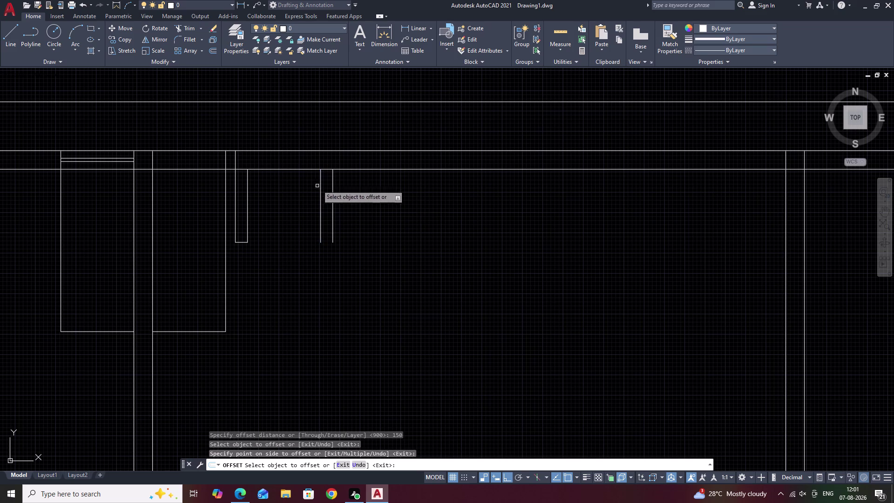
key(Escape)
text(EX)
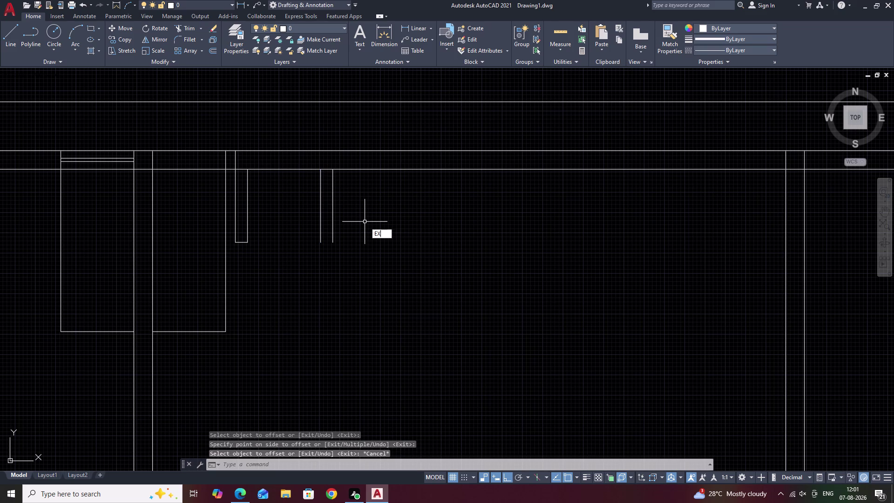
key(space)
key(Escape)
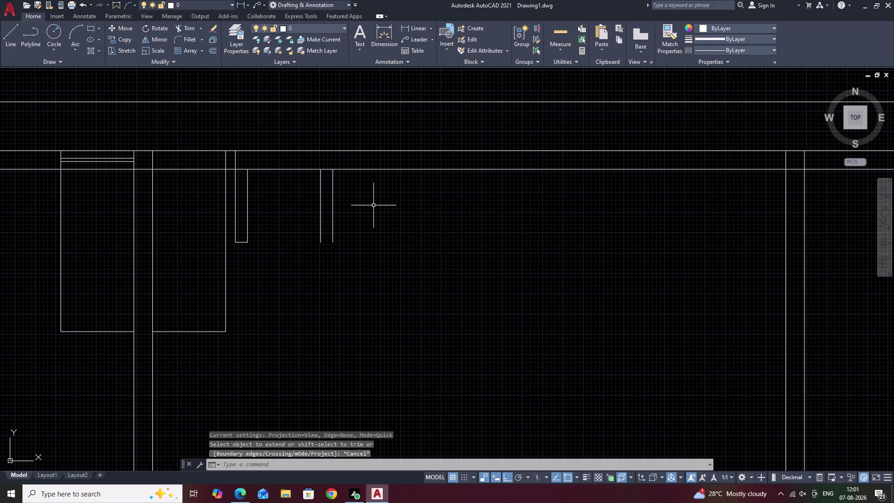
Draw a line joining the two partition bottoms to close the second stub.
text(L)
key(space)
scroll(up, 3)
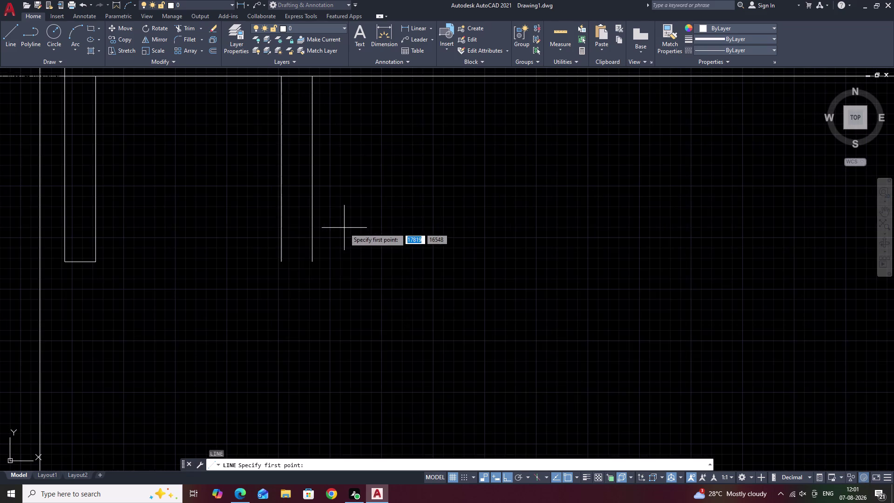
click(285, 262)
click(312, 263)
key(Escape)
scroll(down, 3)
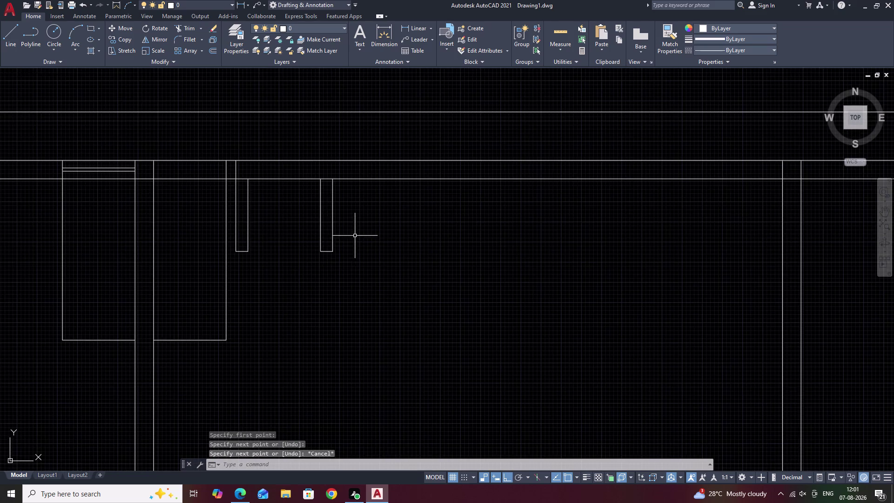
middle_drag(355, 236, 355, 267)
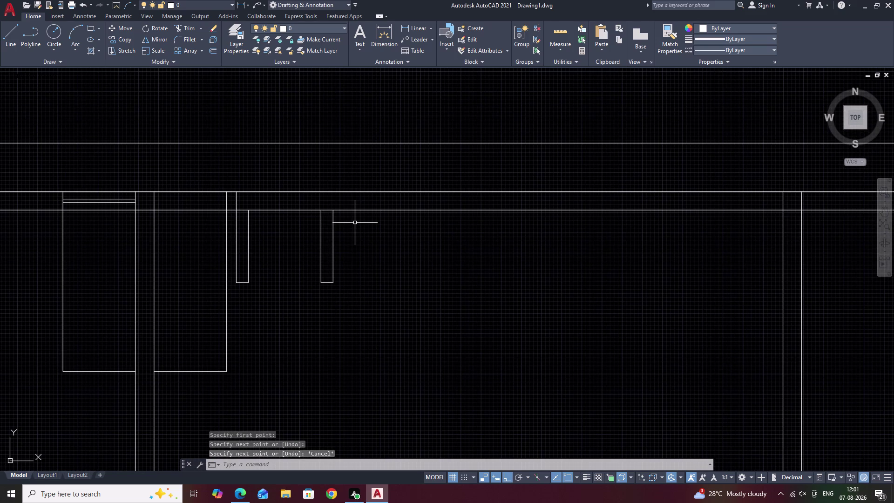
middle_drag(380, 224, 319, 231)
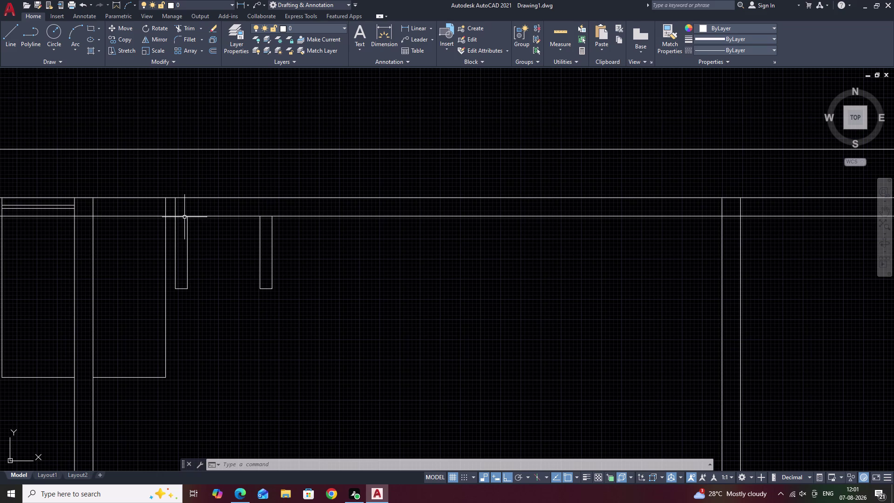
Fence-trim the wall line between the partition sides so both stubs open into the wall.
text(TR)
key(space)
scroll(up, 3)
drag(185, 201, 178, 227)
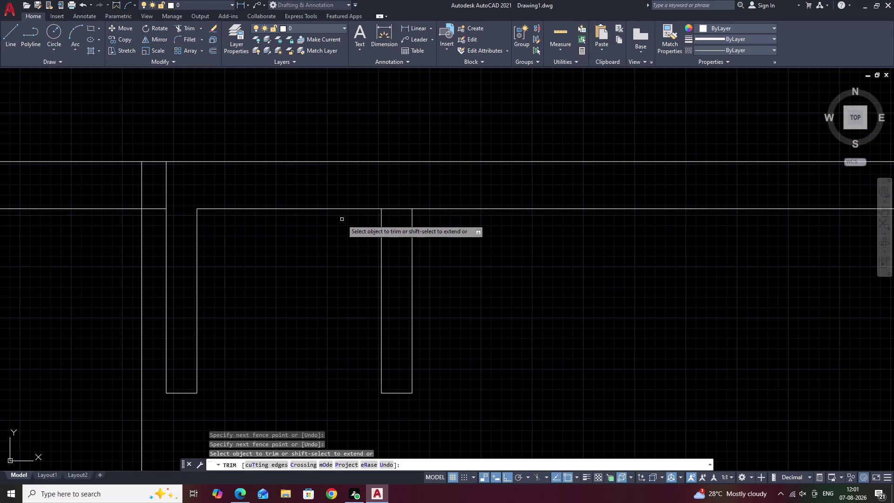
drag(401, 205, 399, 230)
scroll(down, 3)
middle_drag(439, 253, 375, 256)
key(Escape)
text(O)
key(space)
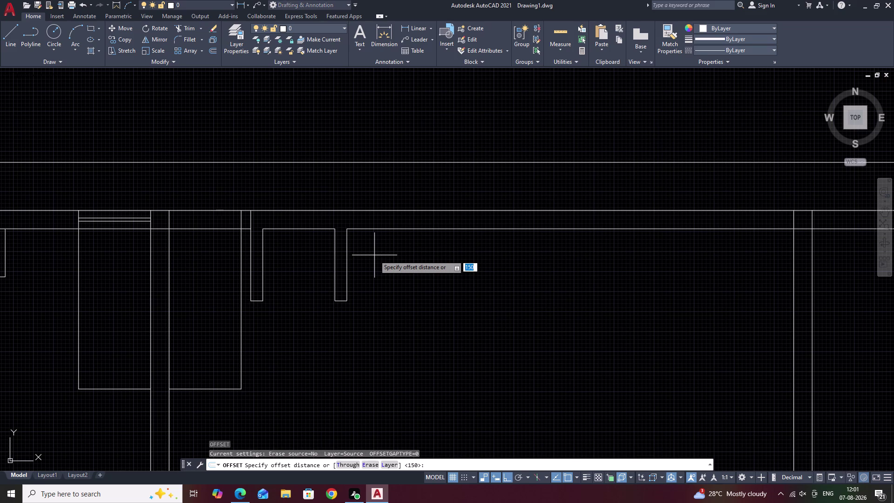
Offset the partition line 1000 to the right.
text(100)
key(0)
key(space)
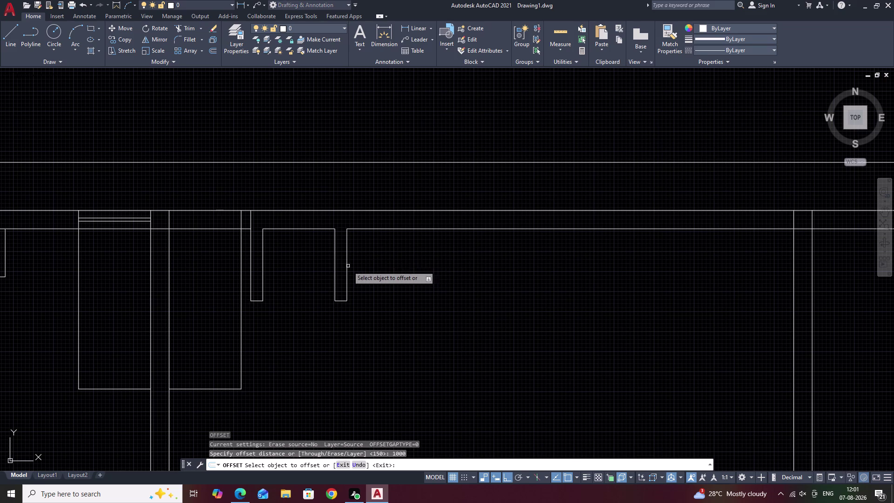
click(347, 267)
click(436, 264)
key(space)
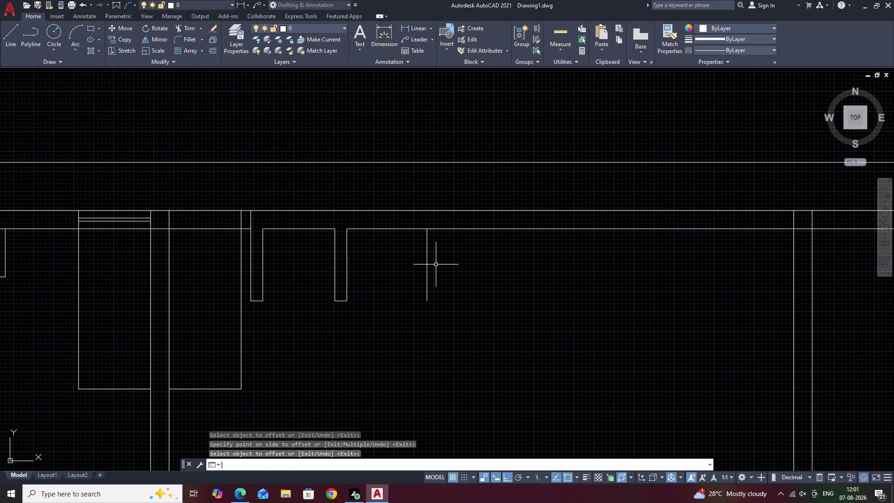
Add a 150 copy to the right of the new 1000 line.
text(150)
key(space)
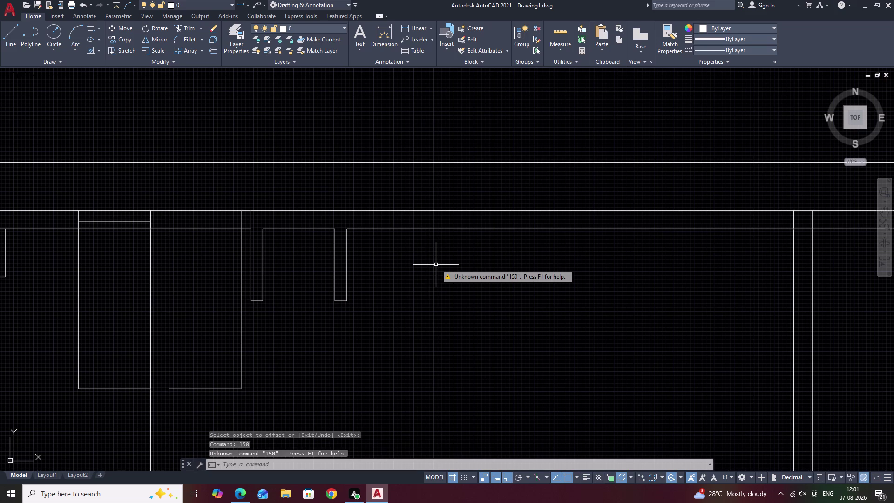
key(Escape)
text(O)
key(space)
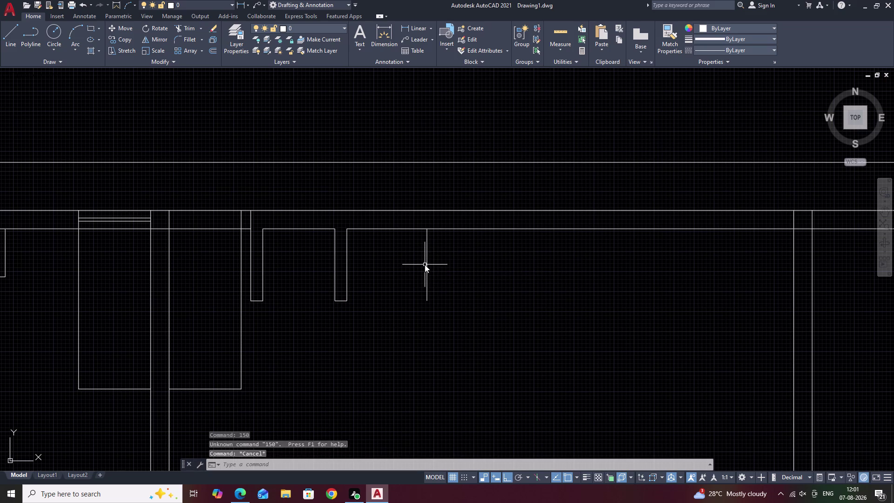
text(150)
key(space)
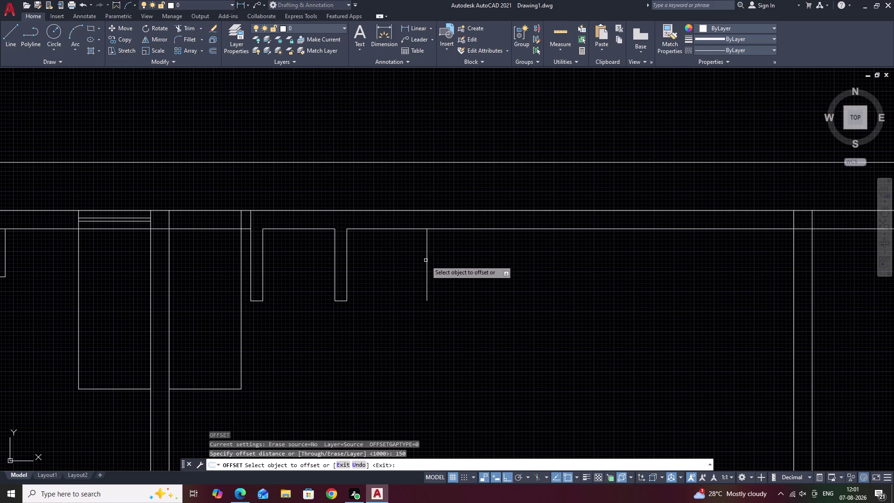
click(428, 259)
click(463, 259)
middle_drag(465, 262, 322, 226)
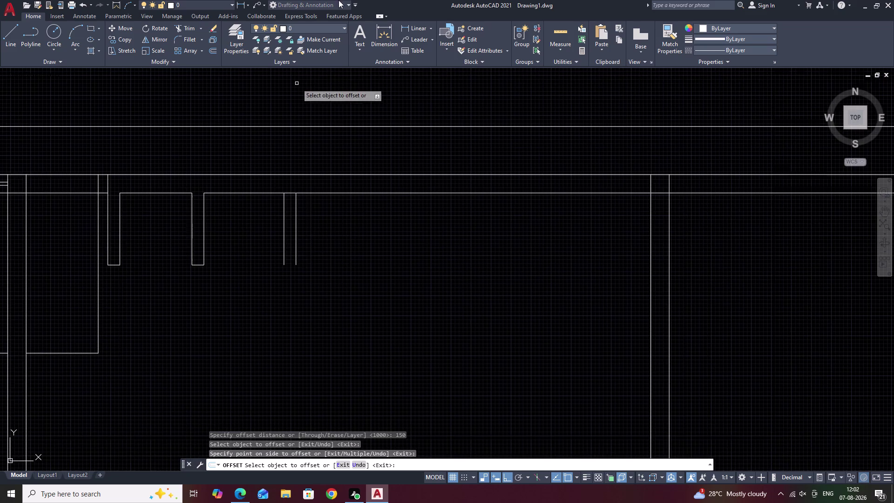
key(space)
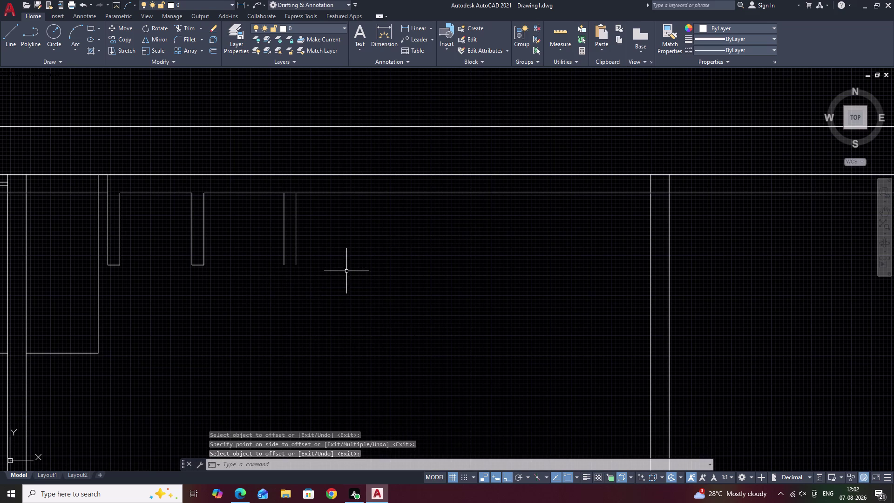
Offset the rightmost new line 900 to the right.
key(space)
text(9)
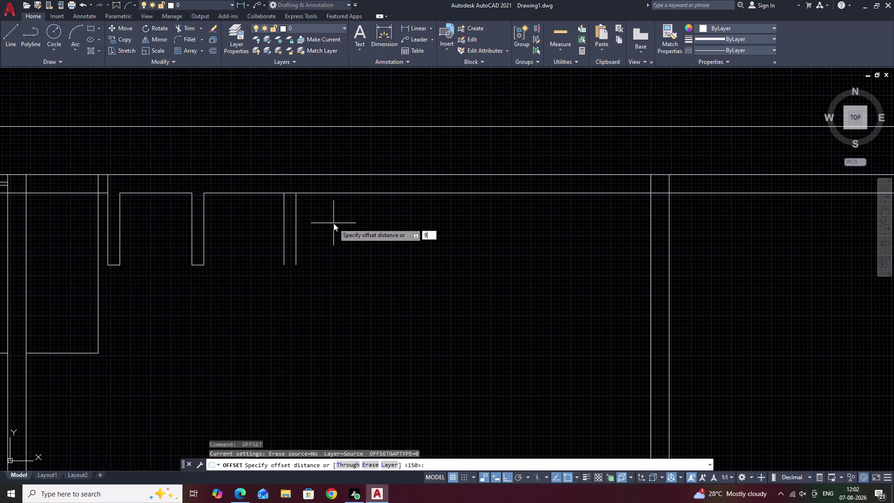
text(00)
key(space)
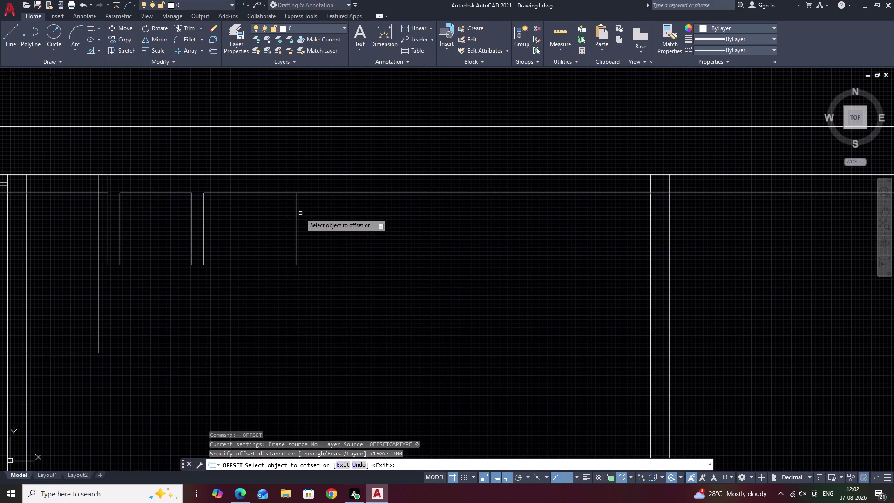
click(296, 223)
click(385, 233)
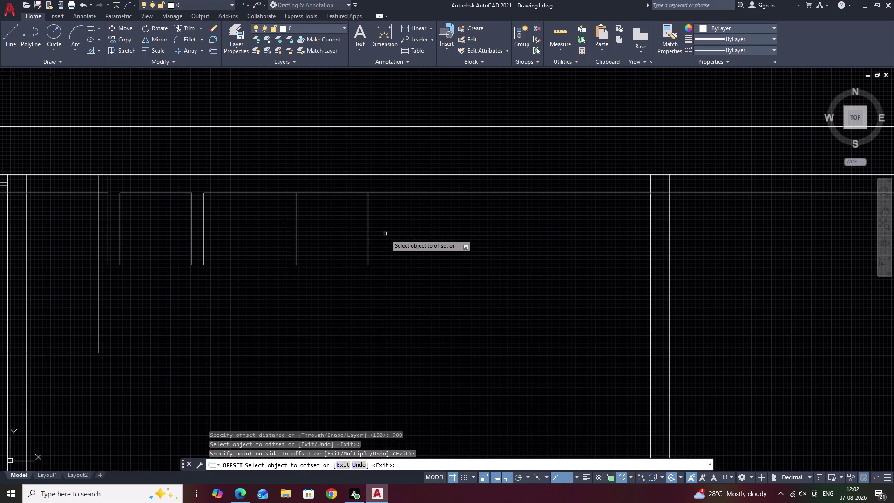
key(space)
Copy the 900 line 150 to the right.
key(space)
text(150)
key(space)
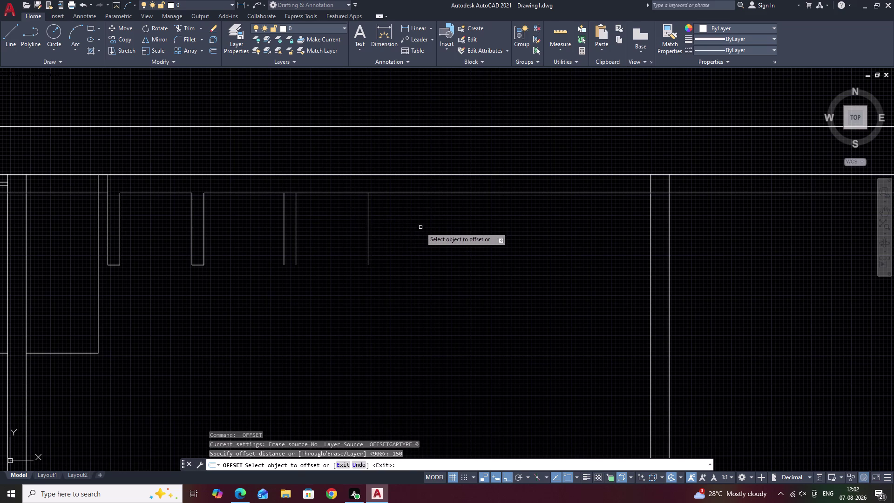
click(369, 229)
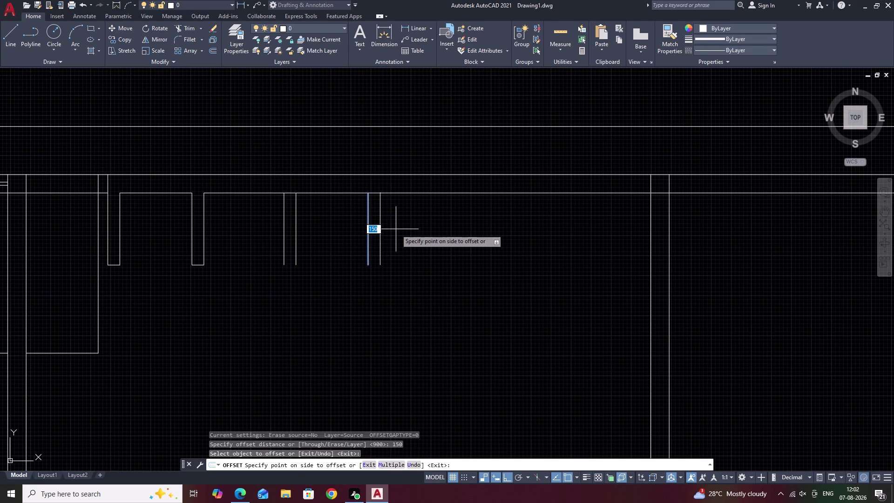
click(396, 229)
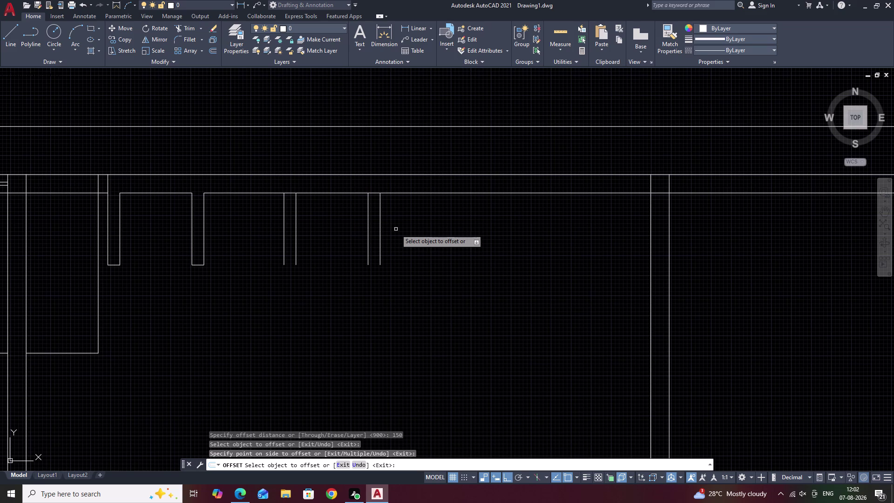
key(space)
Copy the newest line another 150 to the right.
key(space)
text(15)
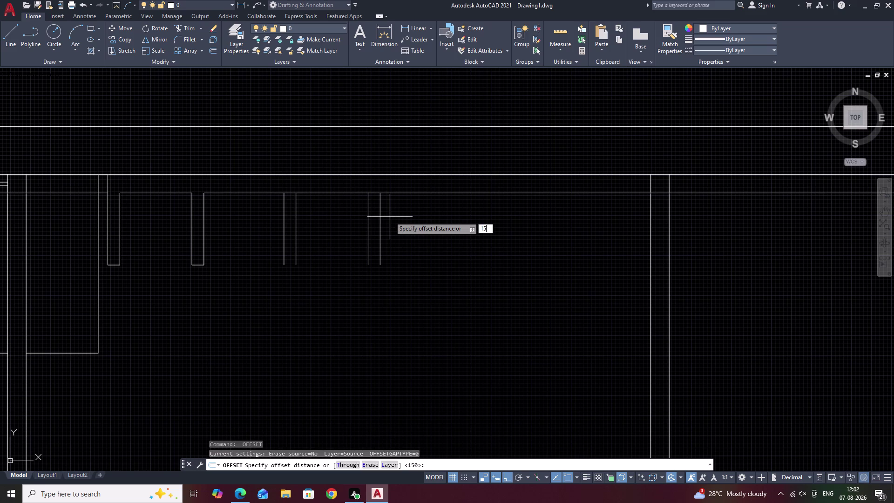
text(0)
key(space)
click(380, 219)
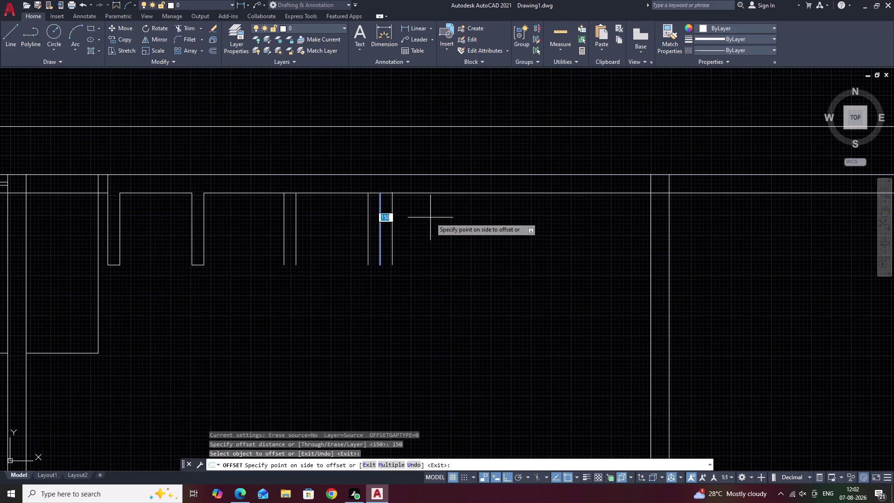
click(431, 218)
key(Escape)
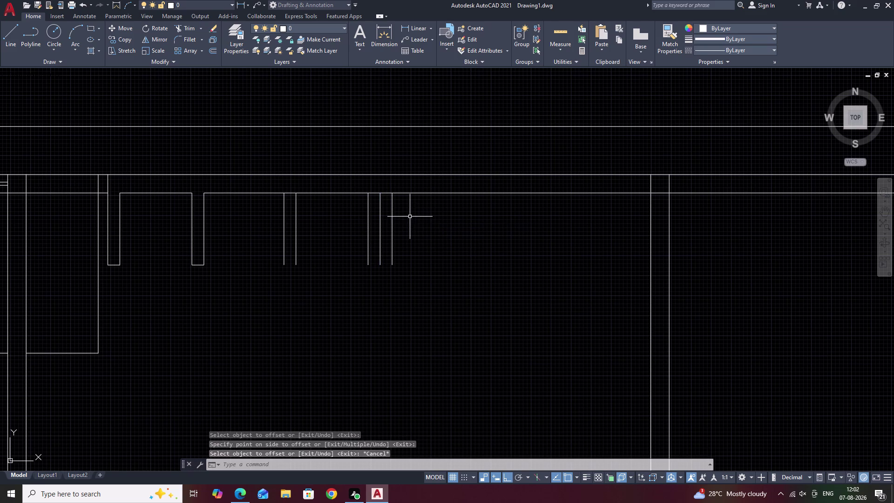
text(EX)
key(space)
Extend the newest partition line to the outer wall and trim it back.
click(393, 222)
key(Escape)
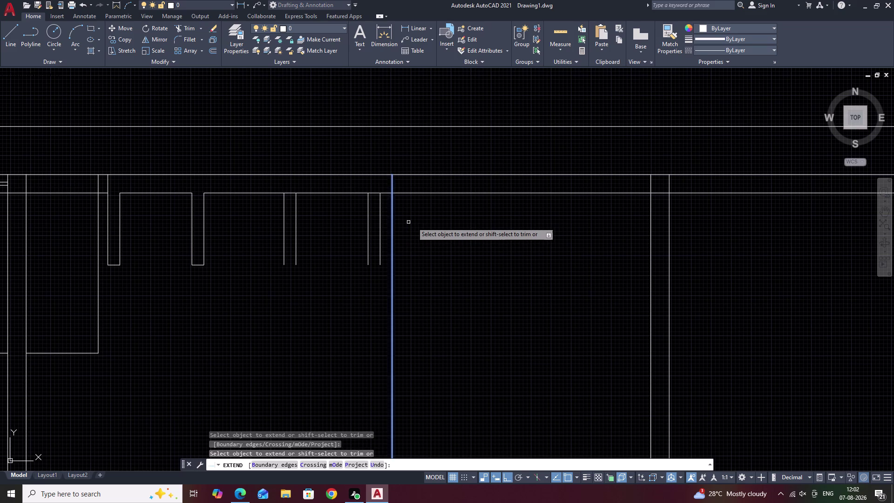
text(TR)
key(space)
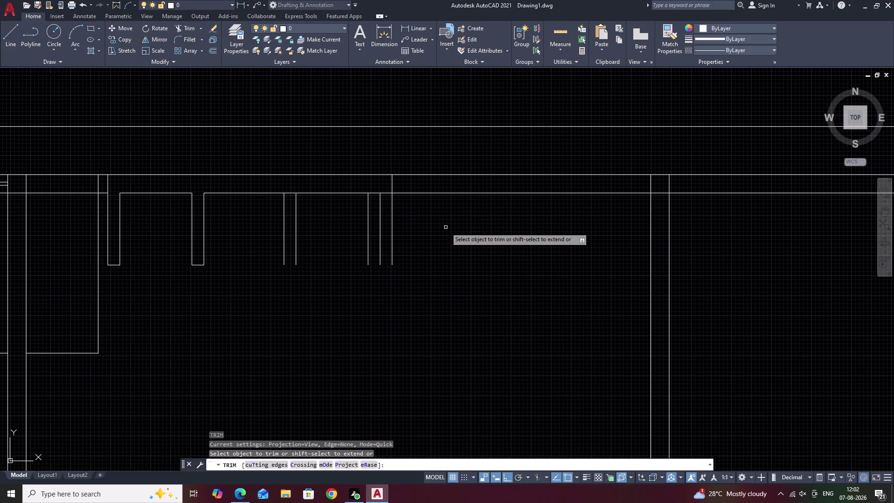
key(Escape)
text(T)
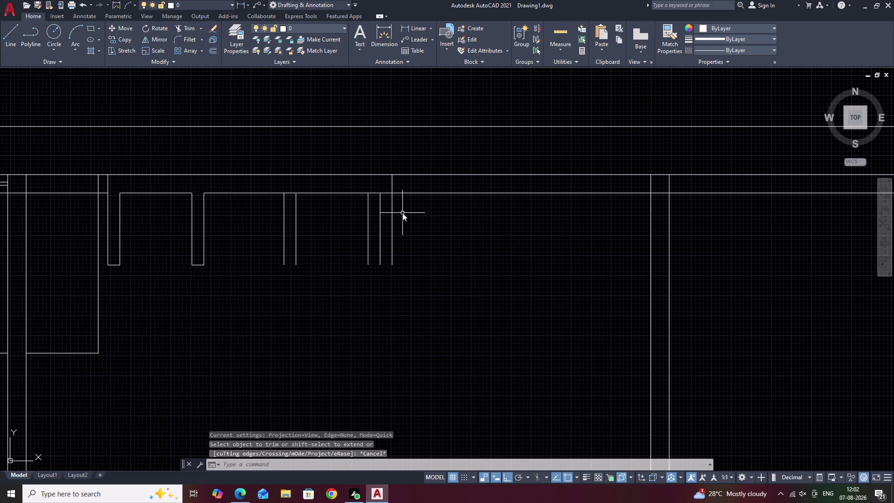
text(R)
key(space)
drag(402, 213, 388, 221)
key(Escape)
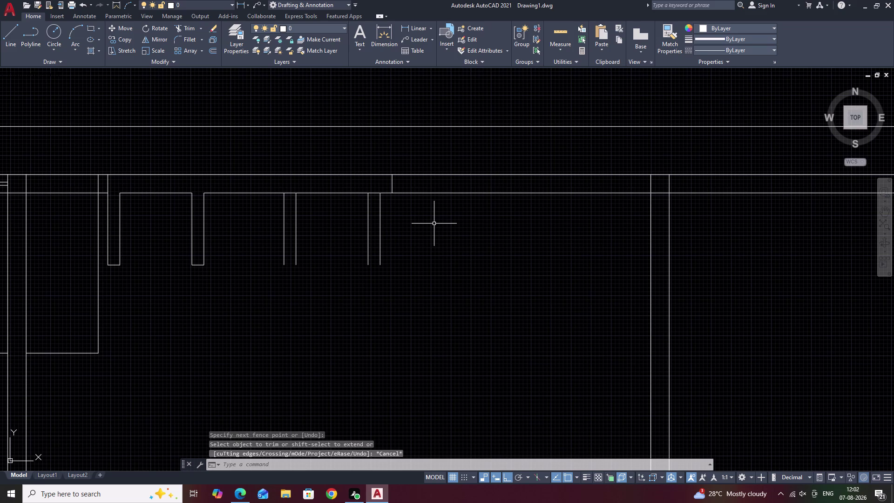
Offset the opening edge line 900 to the right.
text(L)
key(space)
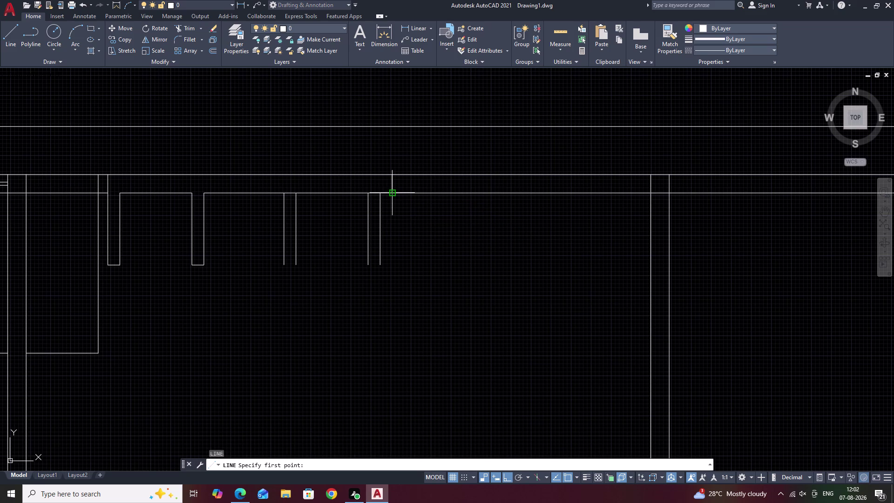
key(Escape)
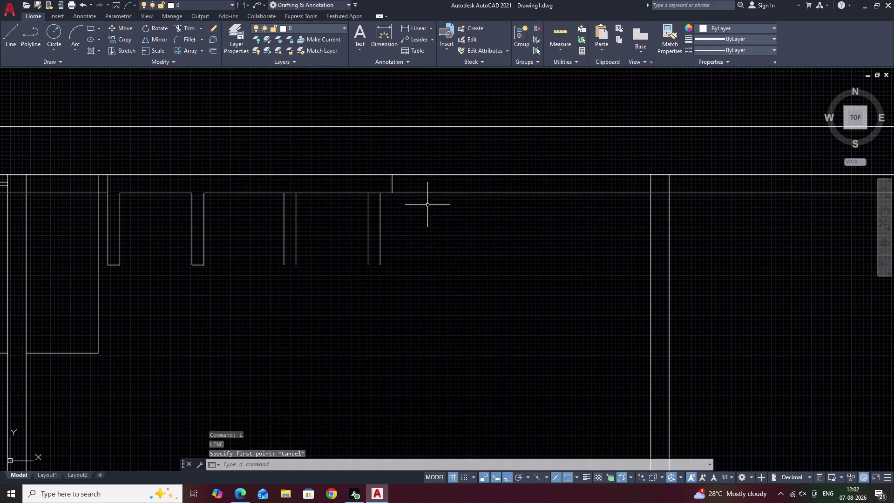
text(O 900)
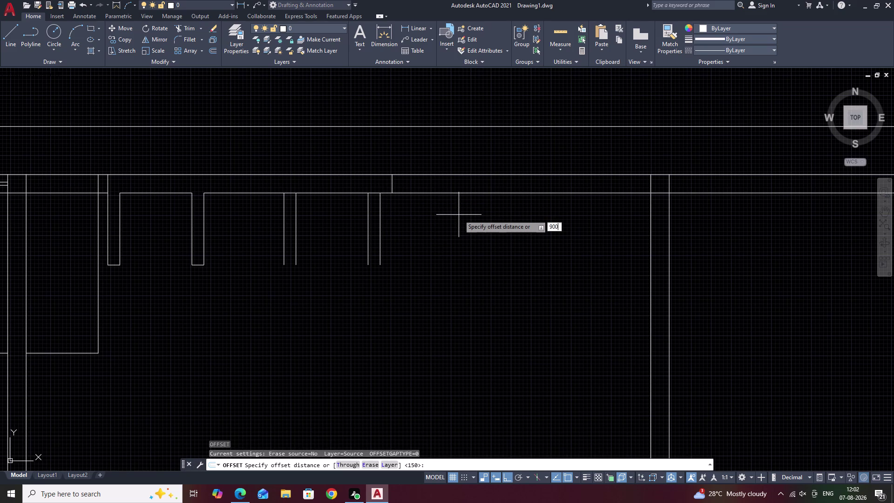
key(space)
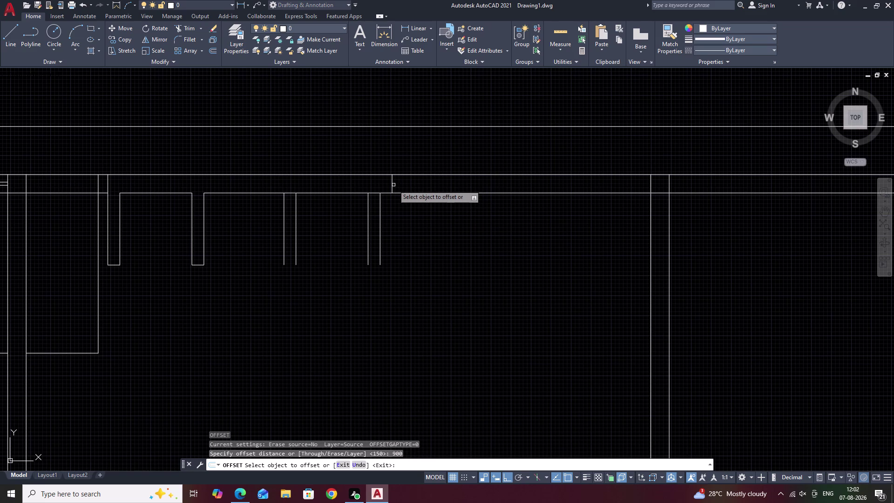
click(393, 185)
click(493, 185)
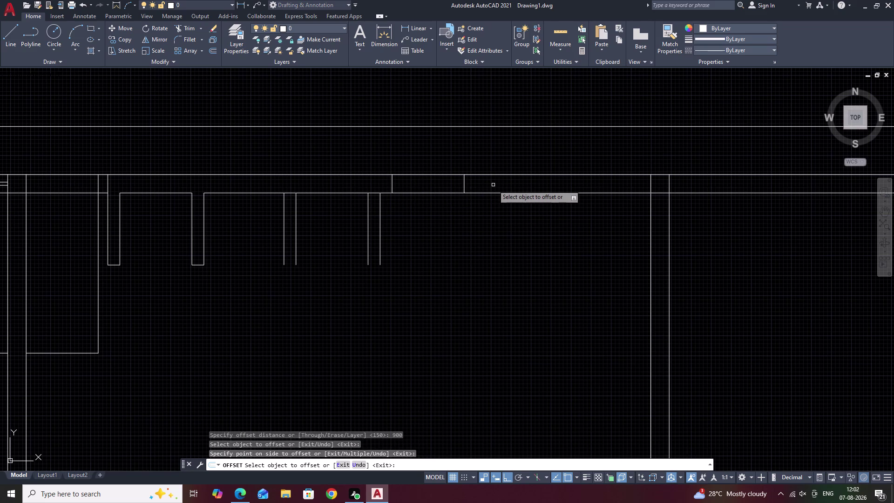
key(space)
Add a 150 copy to the right of the new edge line.
key(space)
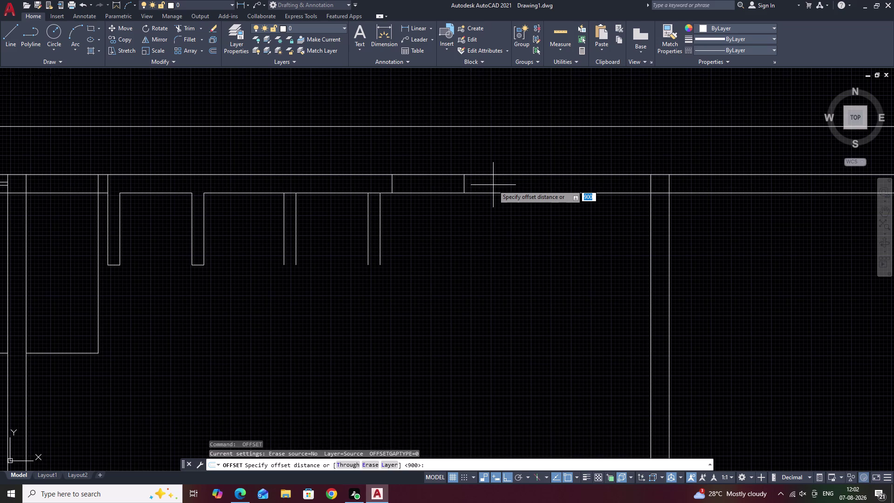
text(150)
key(space)
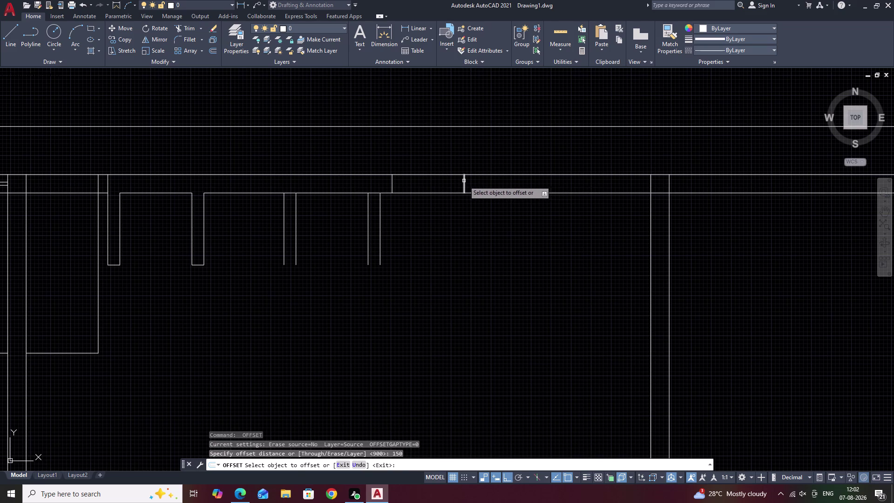
click(464, 182)
click(491, 184)
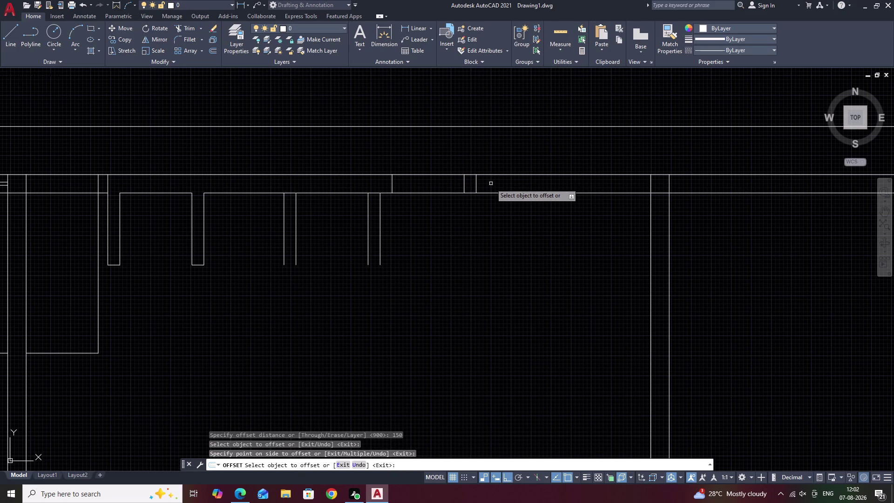
key(space)
text(L)
key(space)
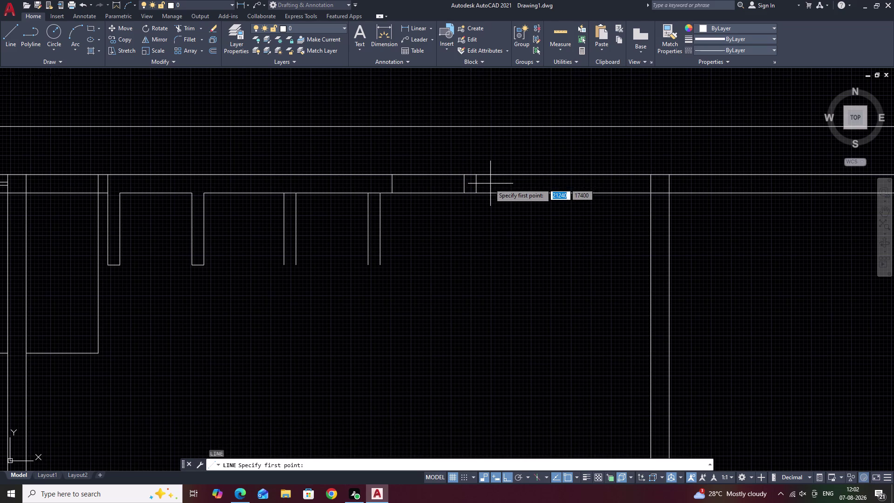
Draw a 900-unit partition line downward from the new wall opening edge.
click(478, 195)
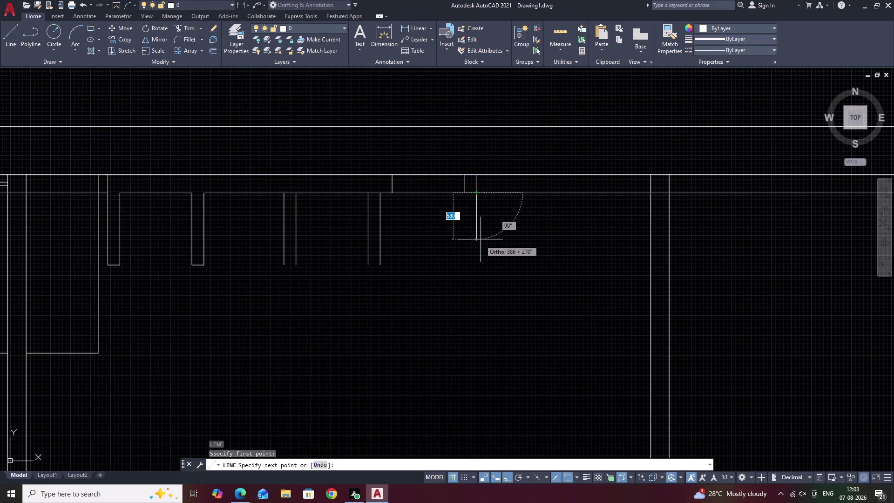
text(9000)
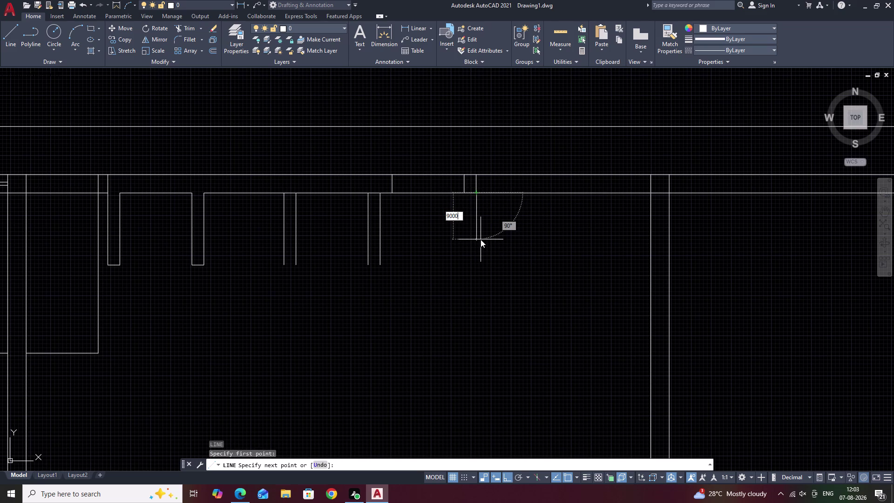
key(BackSpace)
key(space)
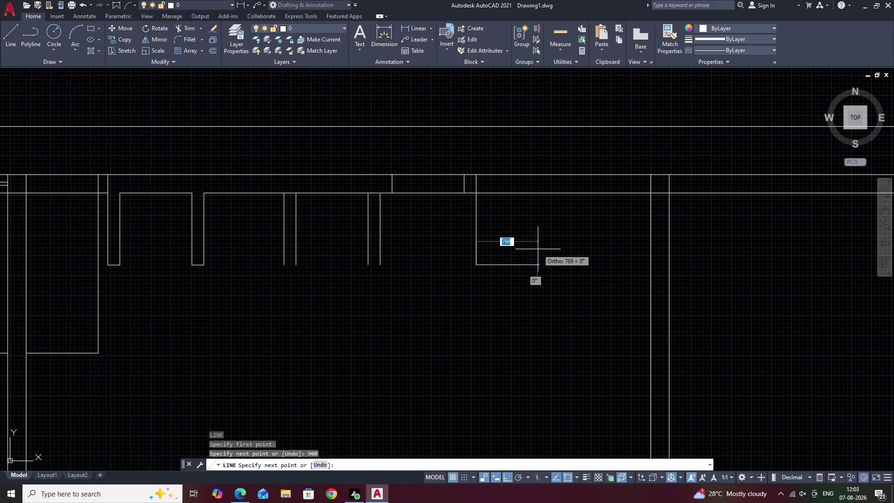
key(Escape)
Offset the new partition line 150 to its right.
text(O)
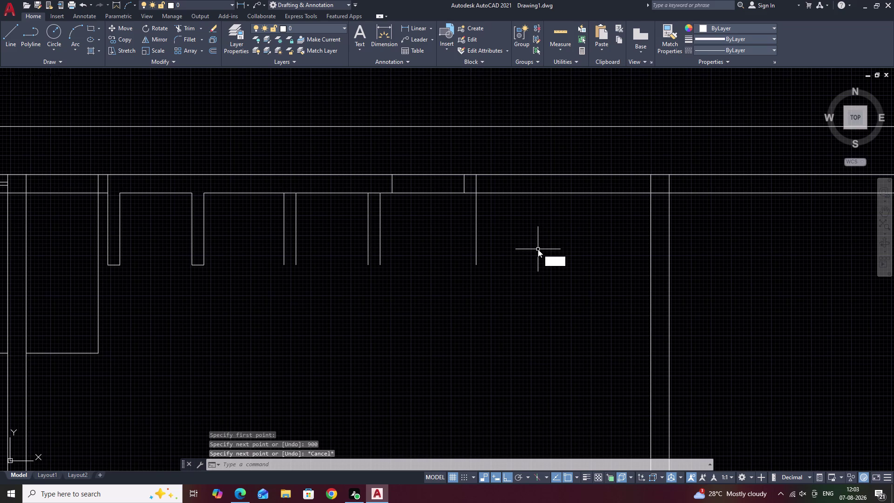
key(space)
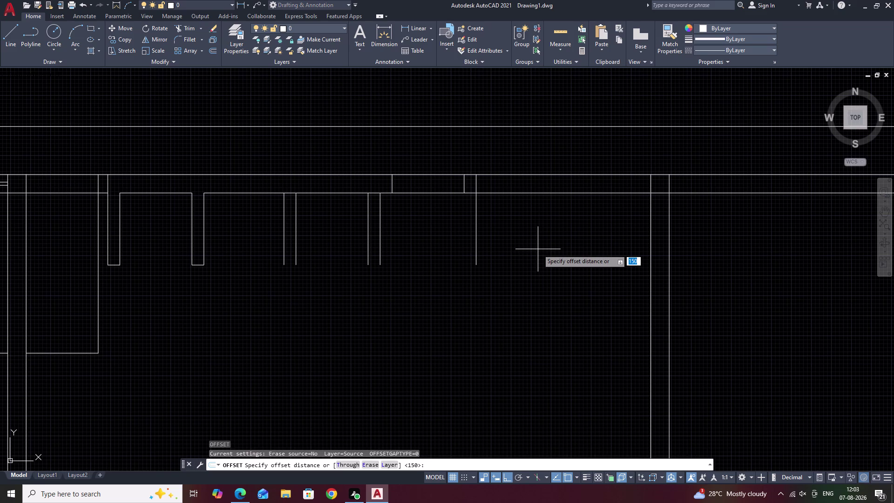
text(150)
key(space)
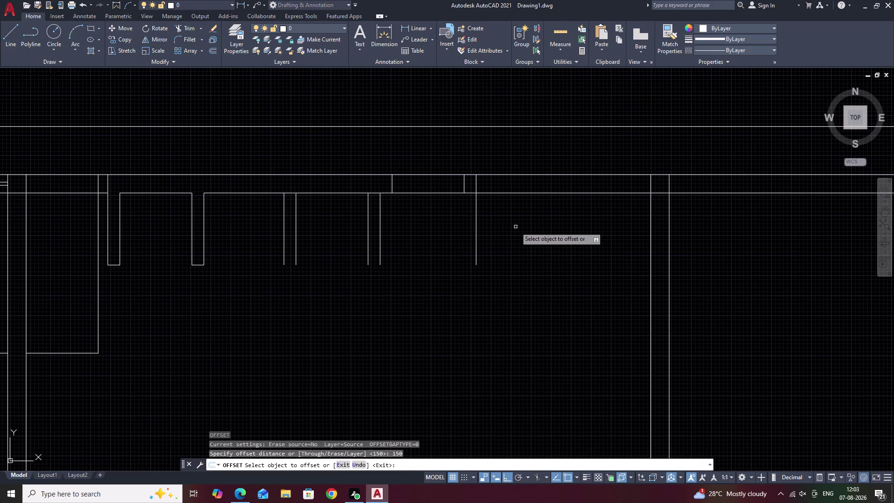
click(476, 229)
click(514, 231)
key(space)
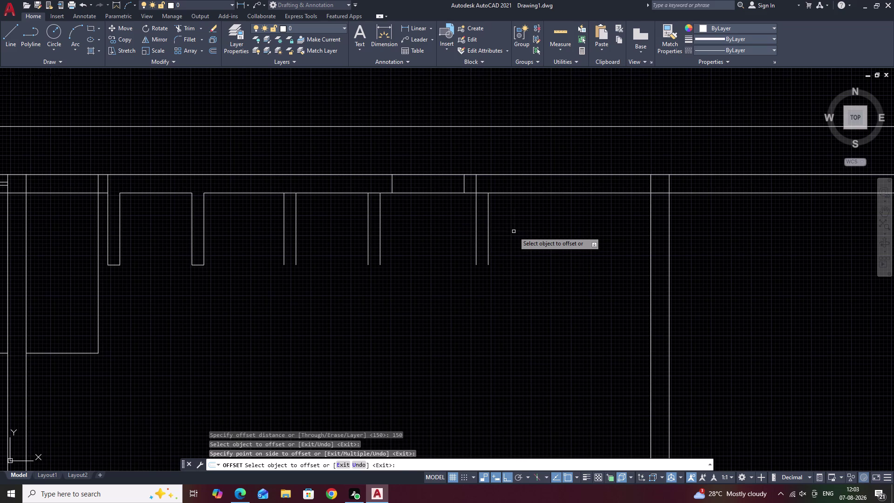
Offset the pair's right line 900 further right.
key(space)
text(9)
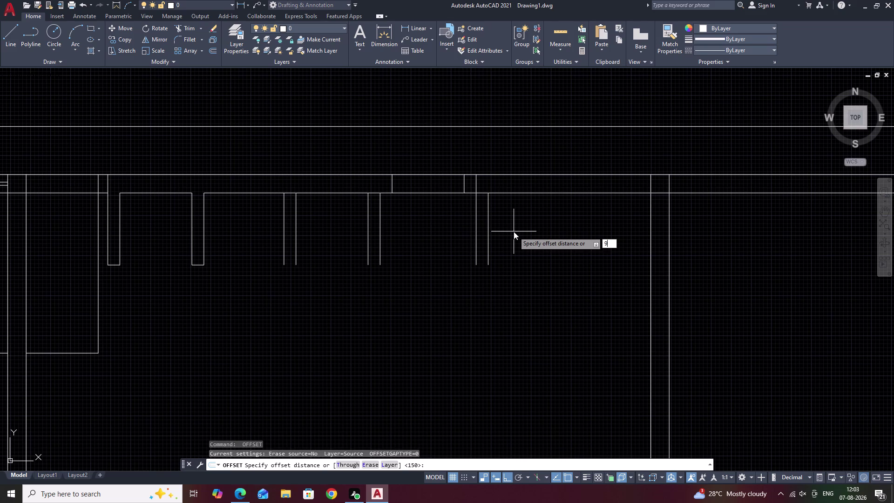
text(00)
key(space)
click(489, 230)
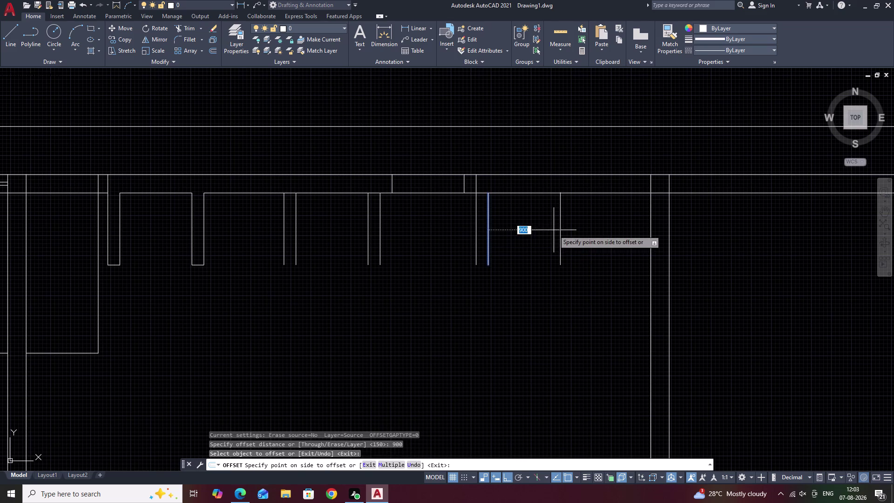
click(554, 230)
key(space)
Offset the newest partition line 150 to the right to form the next pair.
text(150)
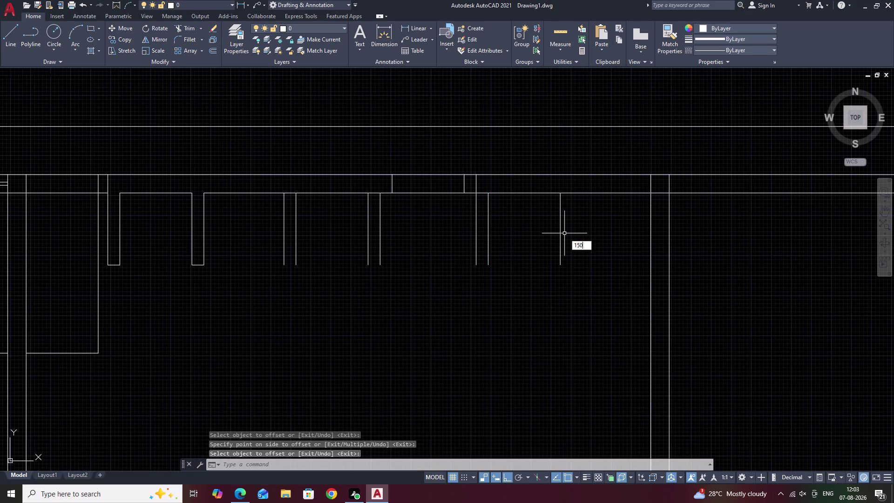
key(space)
key(Escape)
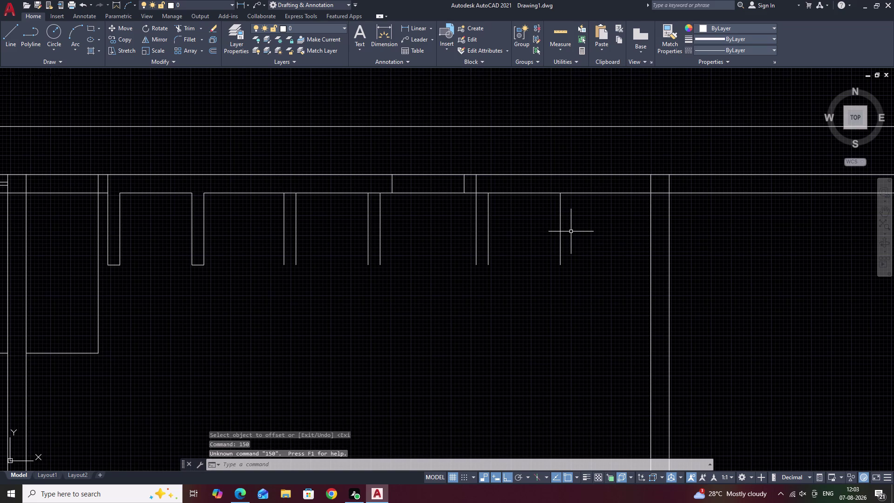
text(O 150)
key(space)
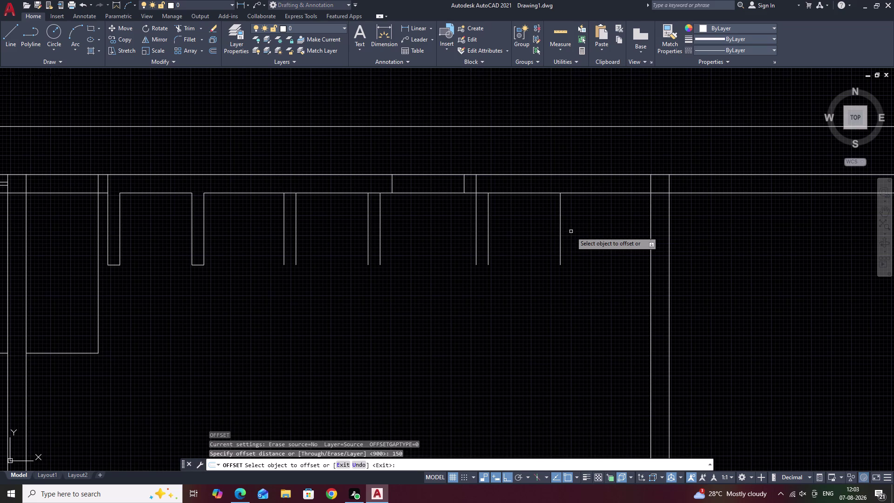
click(561, 233)
click(585, 234)
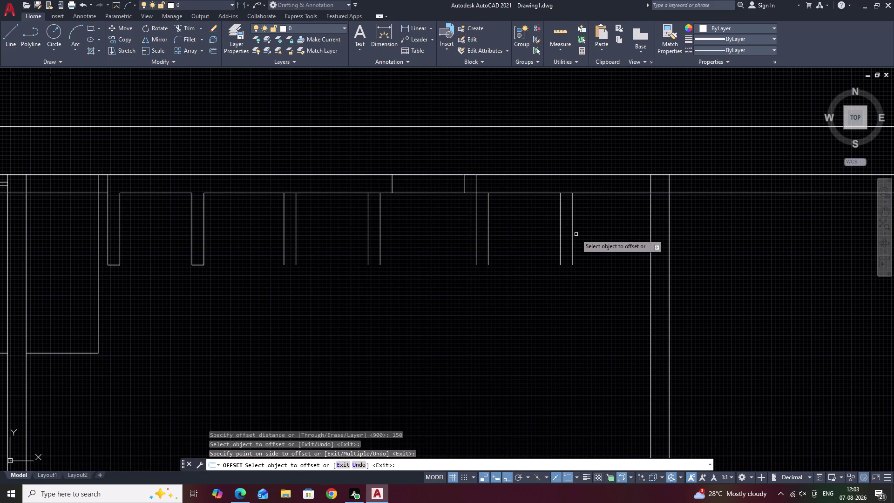
key(space)
Add another 150 offset copy right of the new pair's second line.
key(space)
text(15)
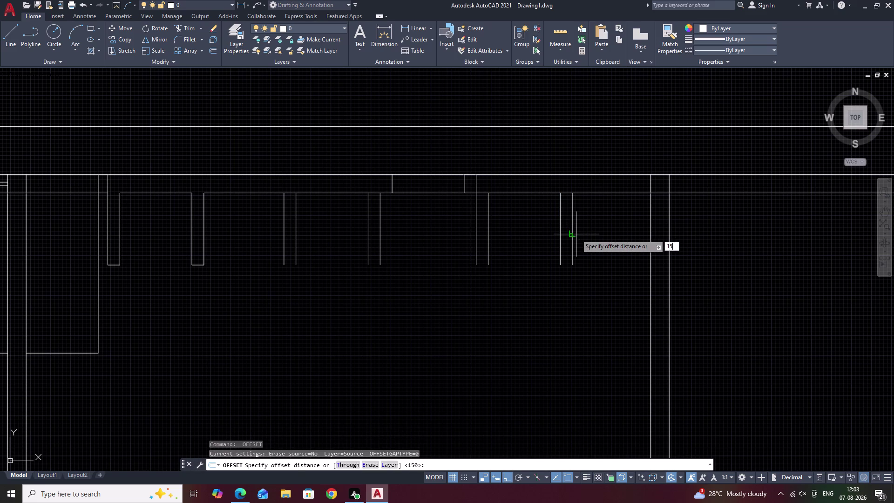
text(0)
key(space)
click(572, 218)
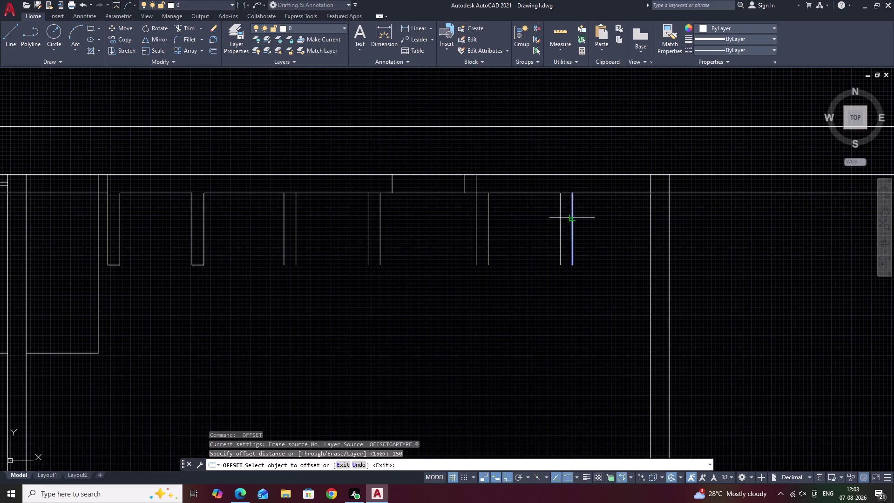
click(588, 217)
key(Escape)
Extend and trim the new partition line ends at the top wall.
text(E)
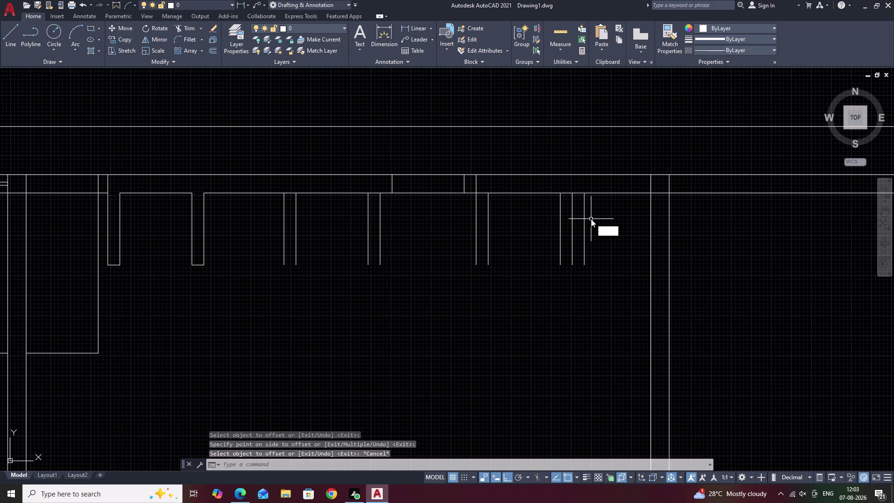
text(X)
key(space)
click(586, 214)
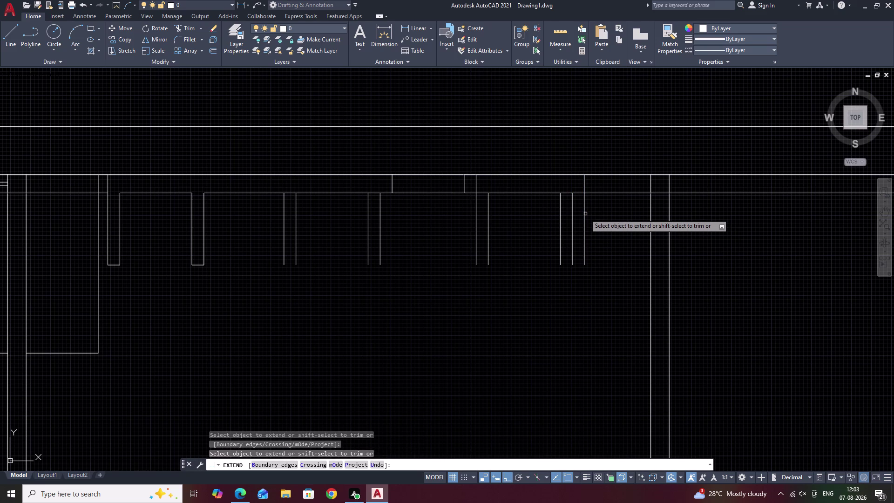
key(Escape)
text(TR)
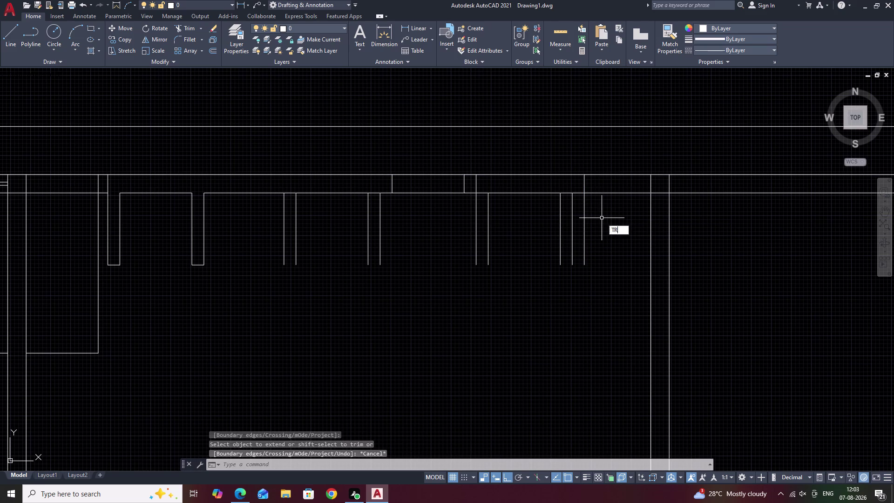
key(space)
drag(591, 221, 584, 228)
middle_drag(624, 177, 567, 220)
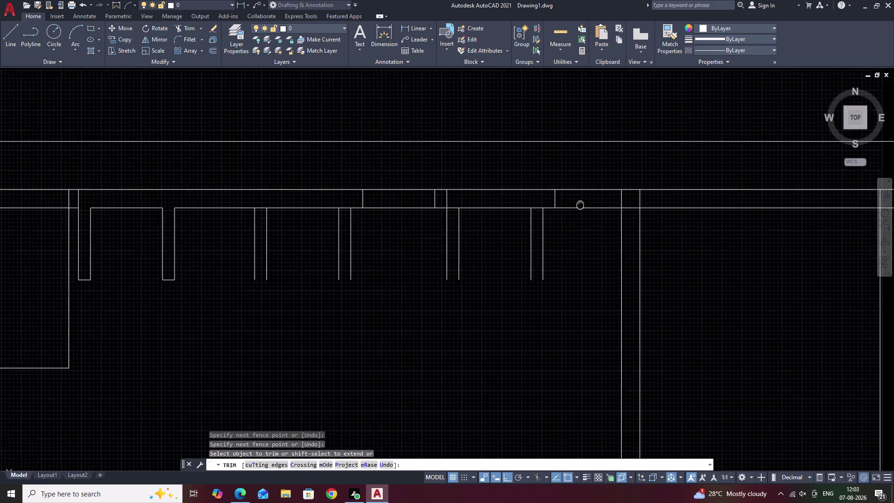
middle_drag(566, 220, 560, 227)
key(Escape)
click(412, 27)
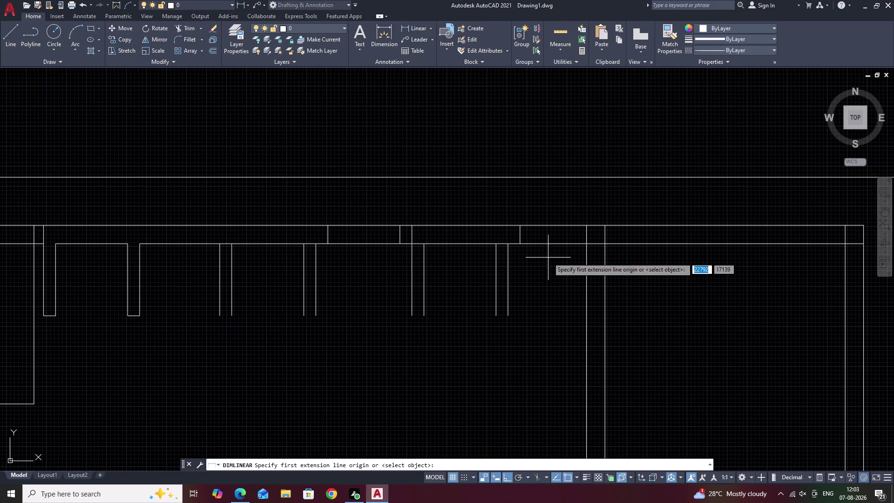
click(523, 243)
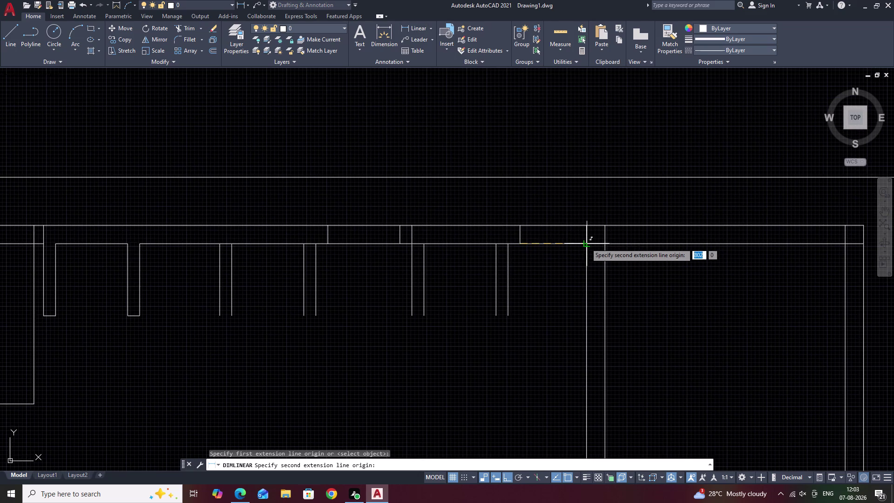
click(586, 244)
click(586, 216)
scroll(up, 3)
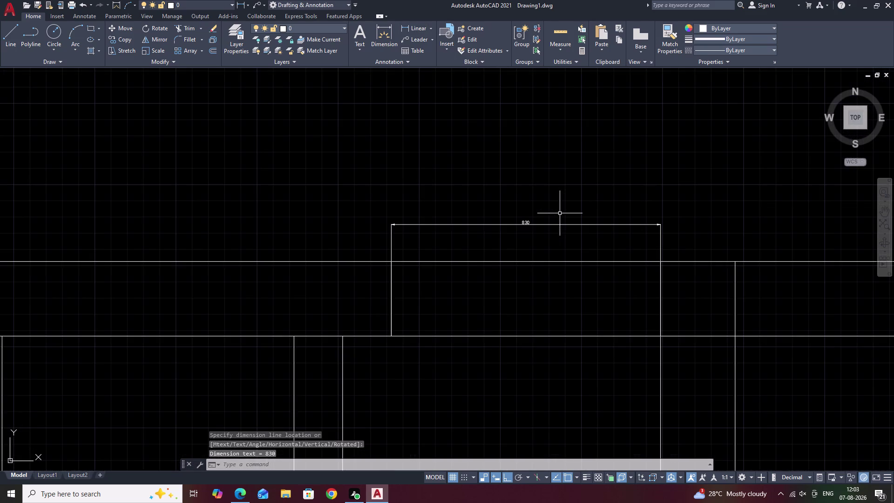
scroll(up, 3)
scroll(down, 3)
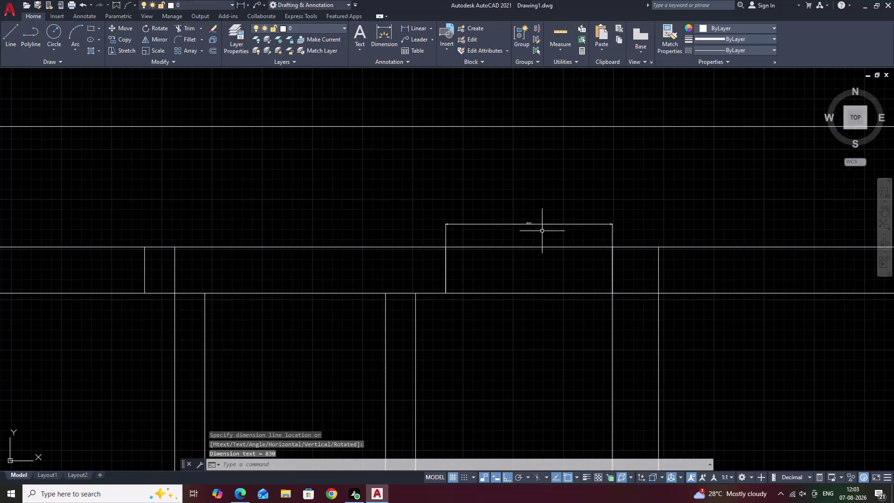
scroll(down, 3)
middle_drag(543, 254, 552, 230)
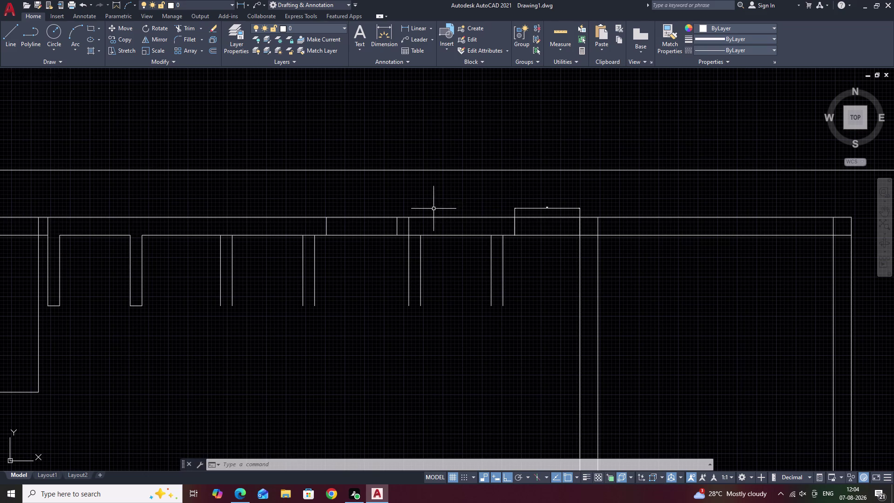
scroll(up, 3)
scroll(up, 3)
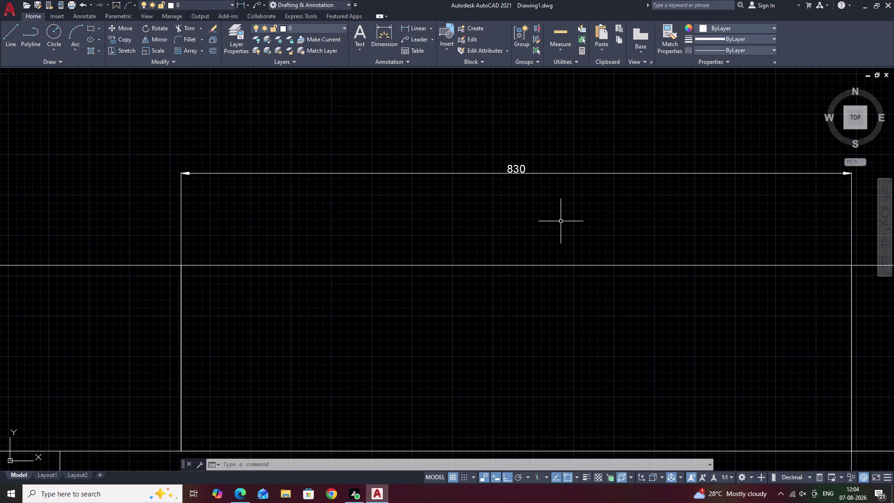
scroll(down, 3)
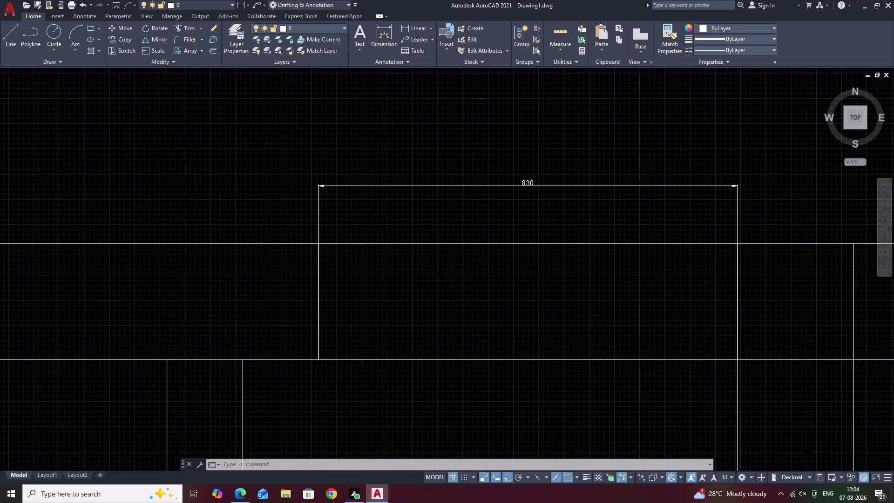
scroll(down, 3)
middle_drag(509, 226, 465, 217)
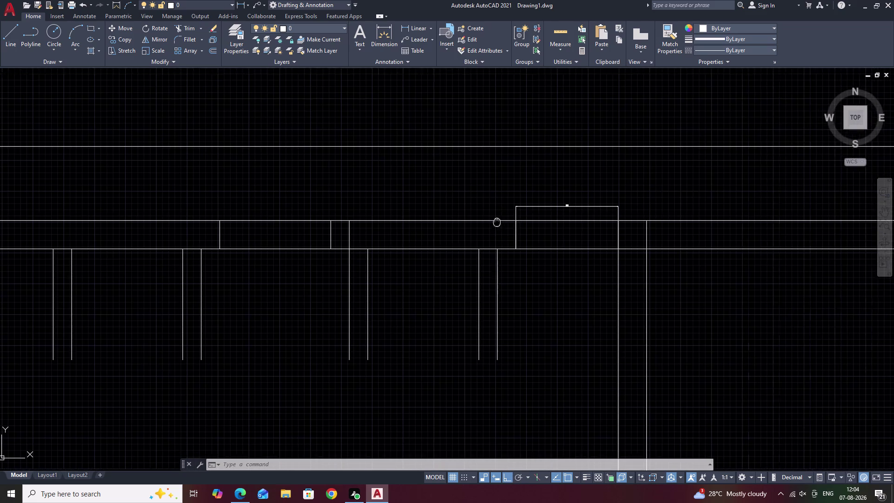
middle_drag(465, 217, 339, 183)
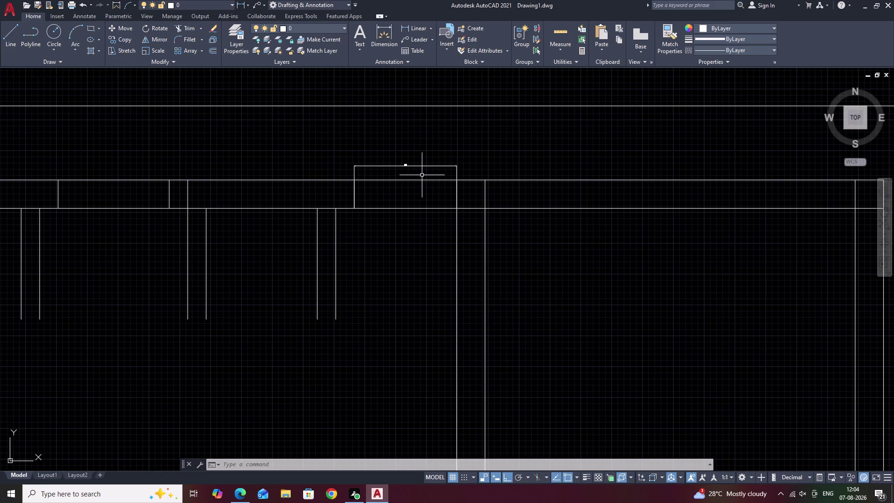
Select the small rectangle on the top wall and erase it.
click(421, 166)
key(e)
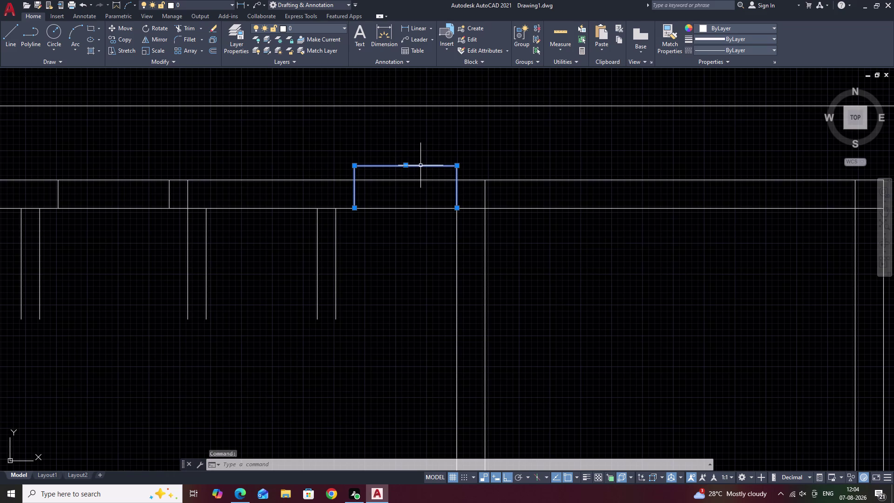
key(c)
key(BackSpace)
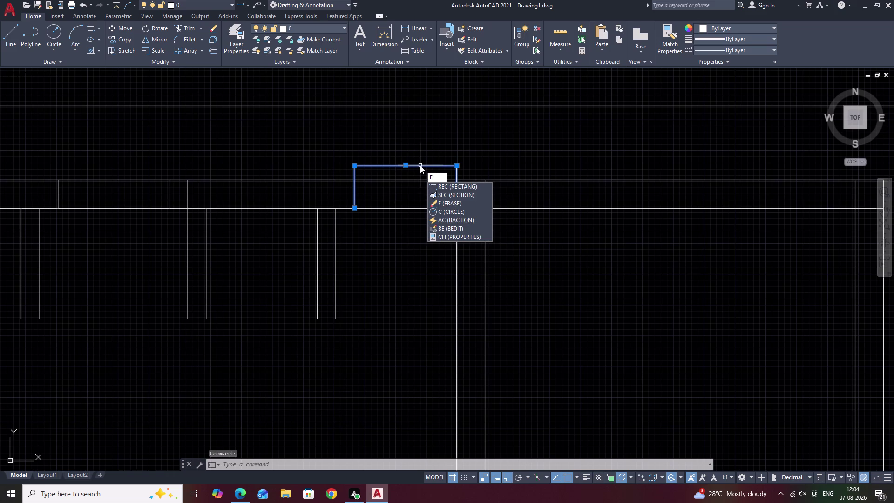
key(c)
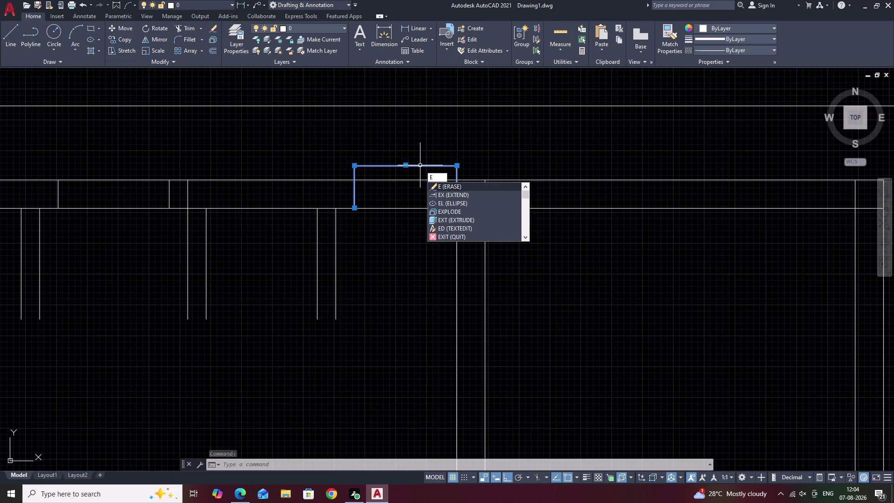
key(BackSpace)
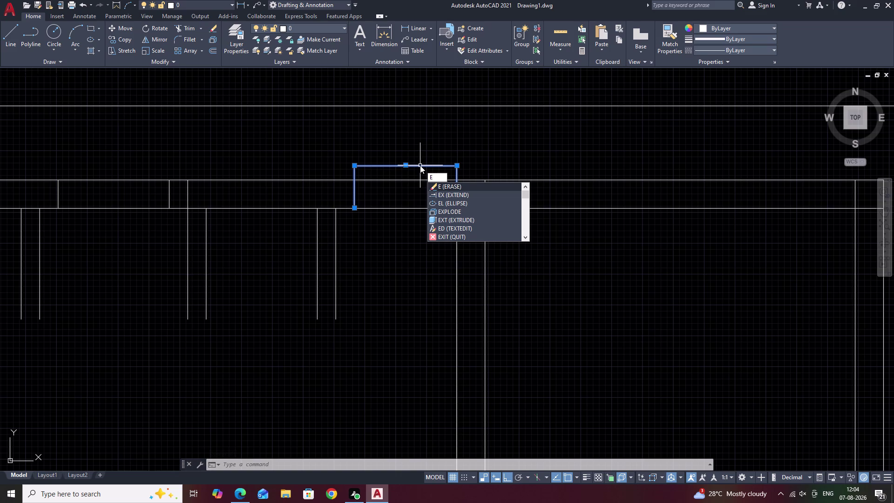
key(z)
key(BackSpace)
key(z)
key(BackSpace)
key(space)
scroll(down, 3)
middle_drag(390, 245, 459, 233)
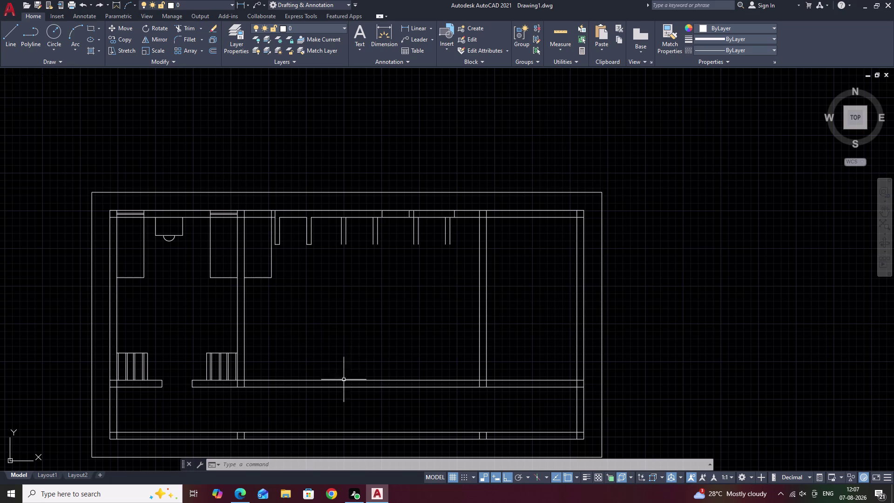
Undo 32 recent edits: the offsets, trims, extend, lines and rectangle erase.
key(ctrl+z)
key(ctrl+z)
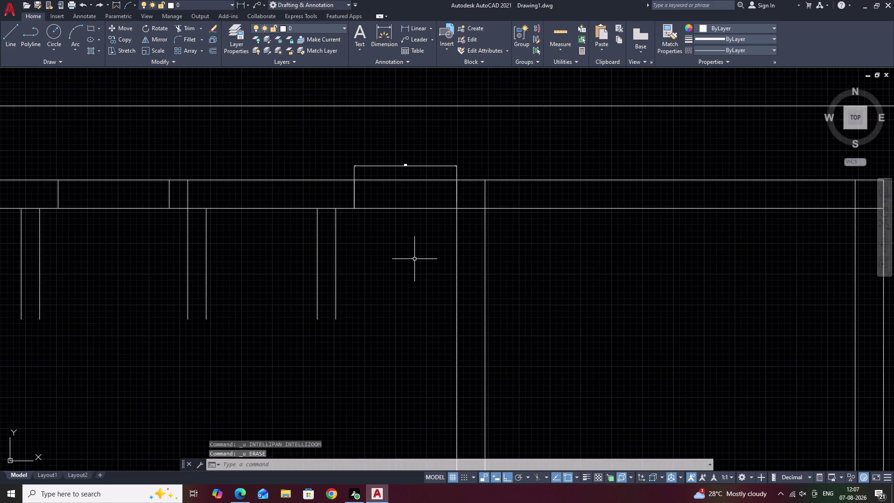
key(ctrl+z)
key(ctrl+z)
key(ctrl+z)
key(ctrl+z)
key(ctrl+z)
key(ctrl+z)
key(ctrl+z)
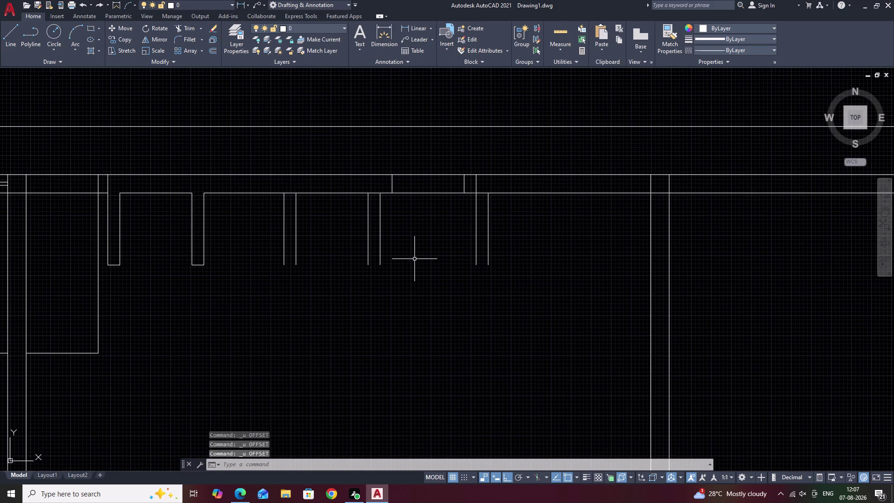
key(ctrl+z)
key(ctrl+z)
key(ctrl+z)
key(ctrl+z)
key(ctrl+z)
key(ctrl+z)
key(ctrl+z)
key(ctrl+z)
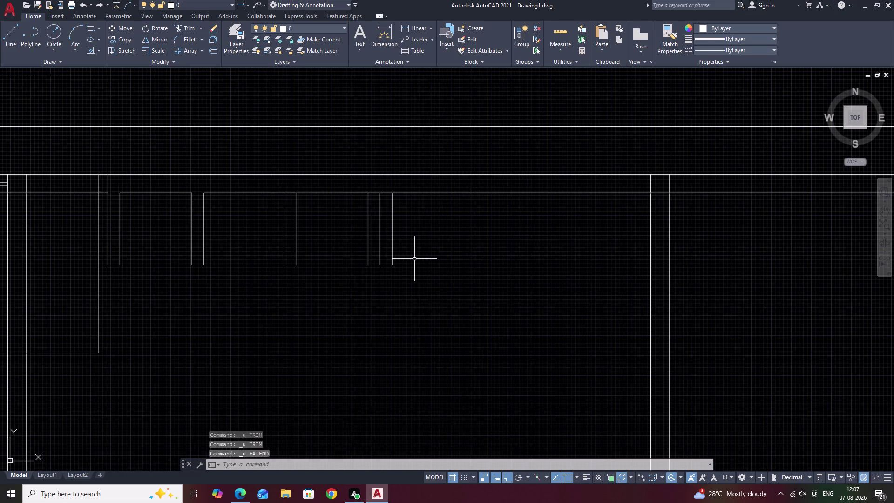
key(ctrl+z)
key(ctrl+z)
key(ctrl+z)
key(ctrl+z)
key(ctrl+z)
key(ctrl+z)
key(ctrl+z)
key(ctrl+z)
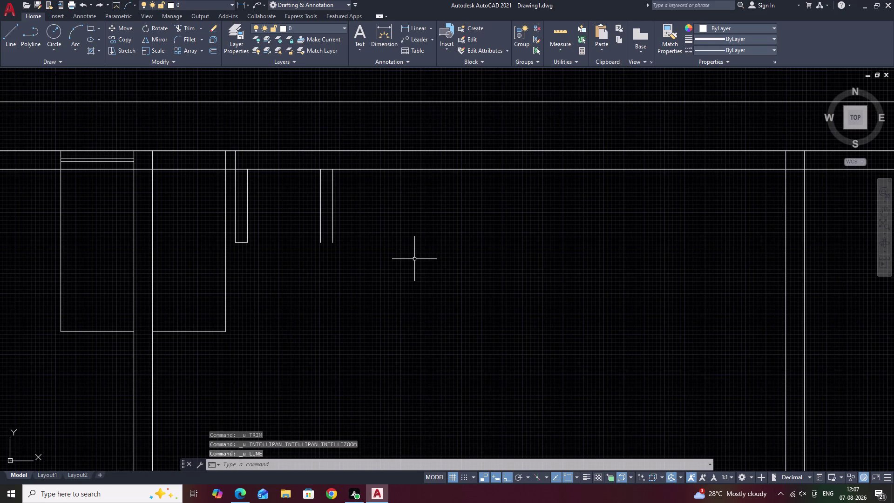
key(ctrl+z)
key(ctrl+z)
key(ctrl+z)
key(ctrl+z)
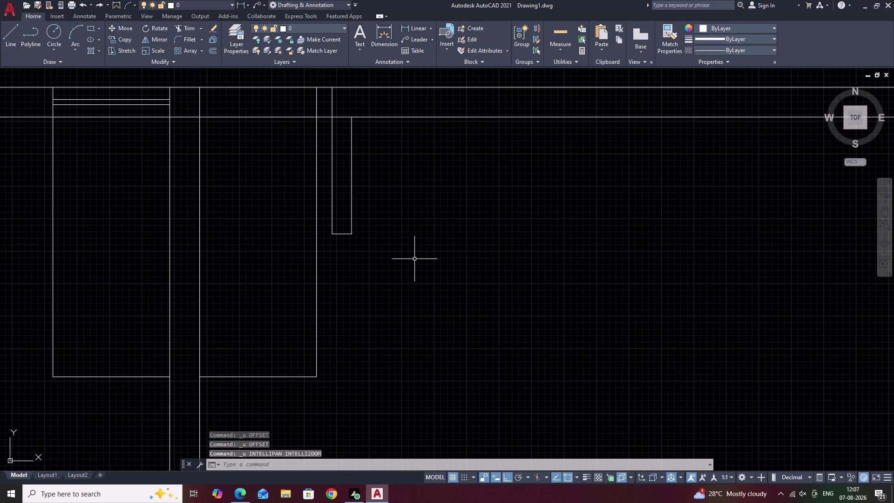
key(ctrl+z)
key(ctrl+z)
key(ctrl+z)
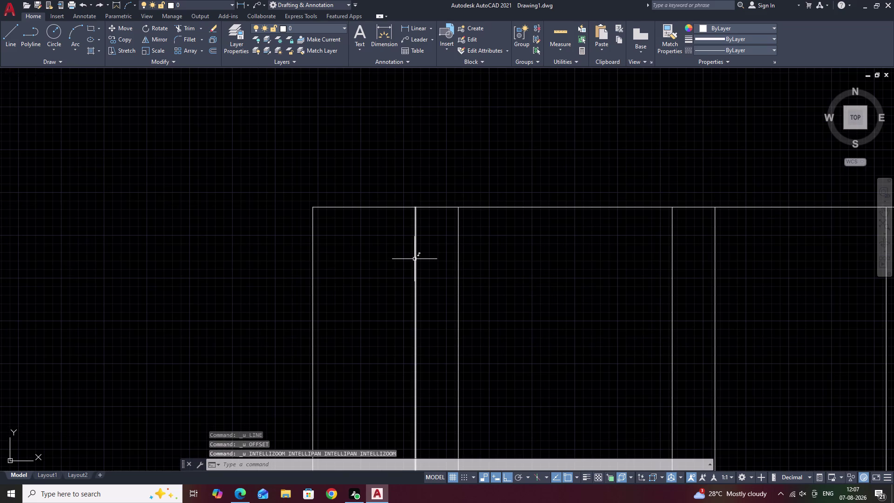
Erase the leftover partition line and its short stub in the wall.
scroll(down, 3)
scroll(down, 3)
middle_drag(508, 190, 347, 330)
middle_drag(521, 167, 452, 309)
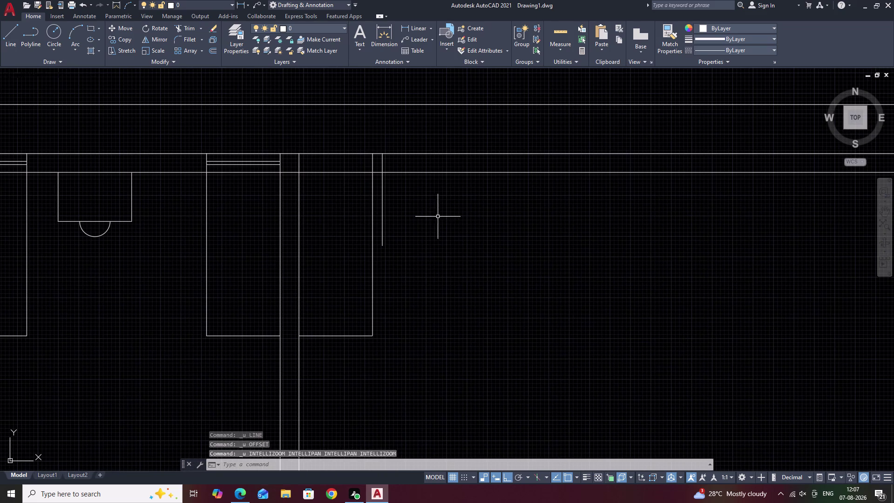
click(382, 209)
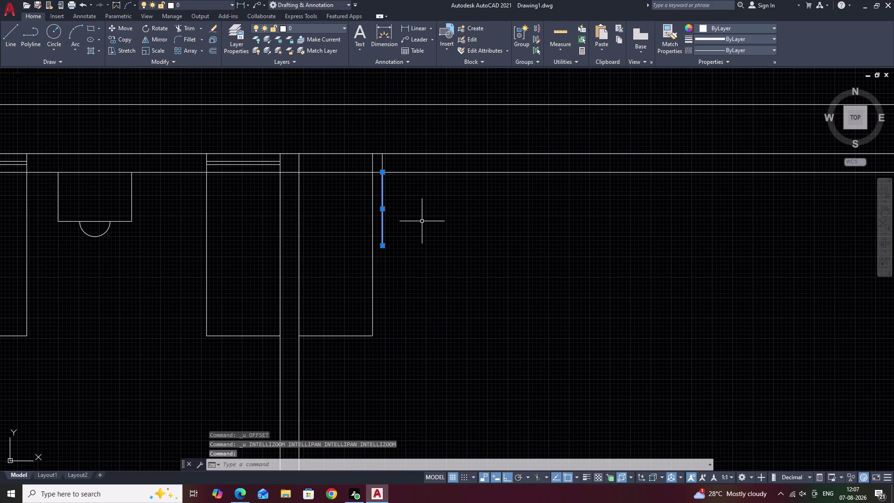
text(E)
key(space)
click(382, 163)
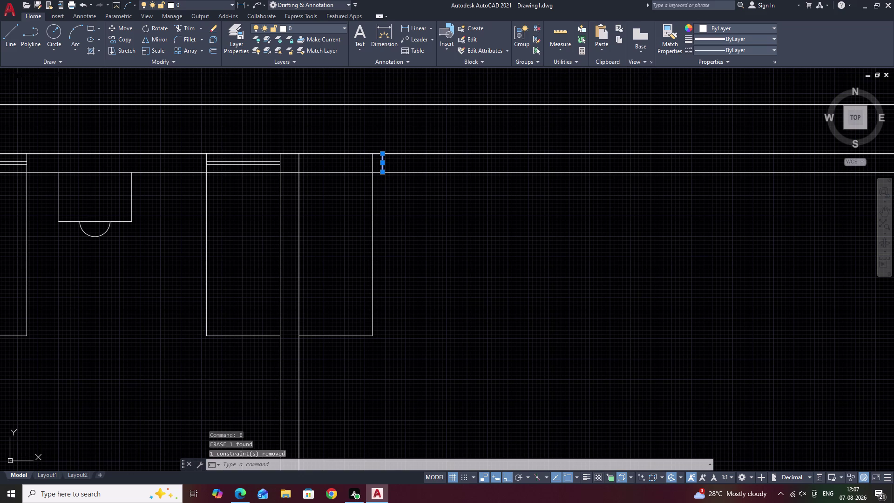
text(E)
key(space)
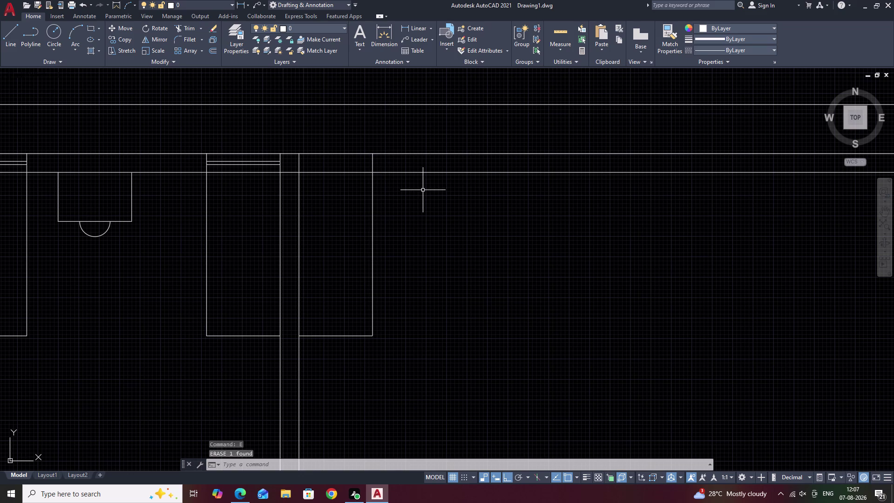
Offset the cubicle's right edge 115 units to the right.
key(o)
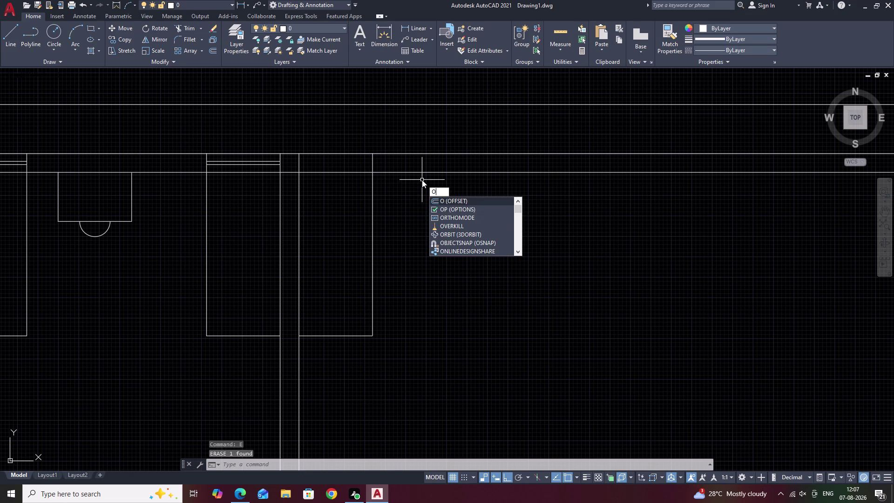
key(space)
text(115)
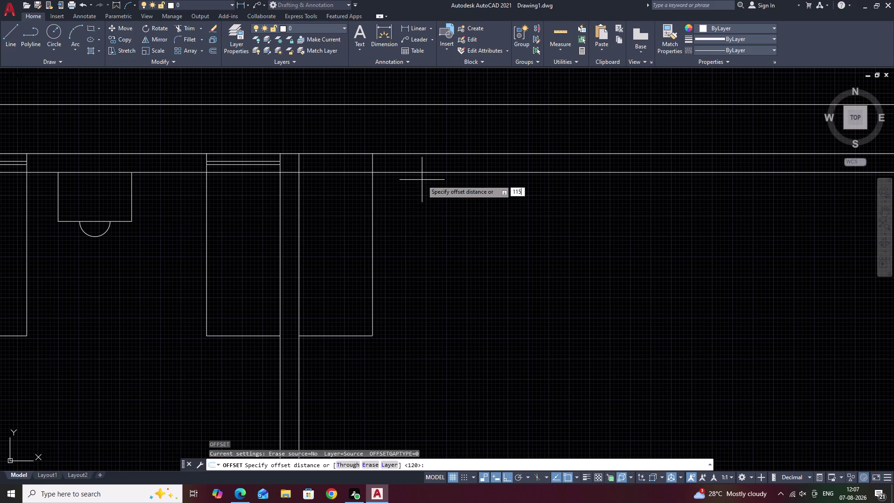
key(space)
click(371, 164)
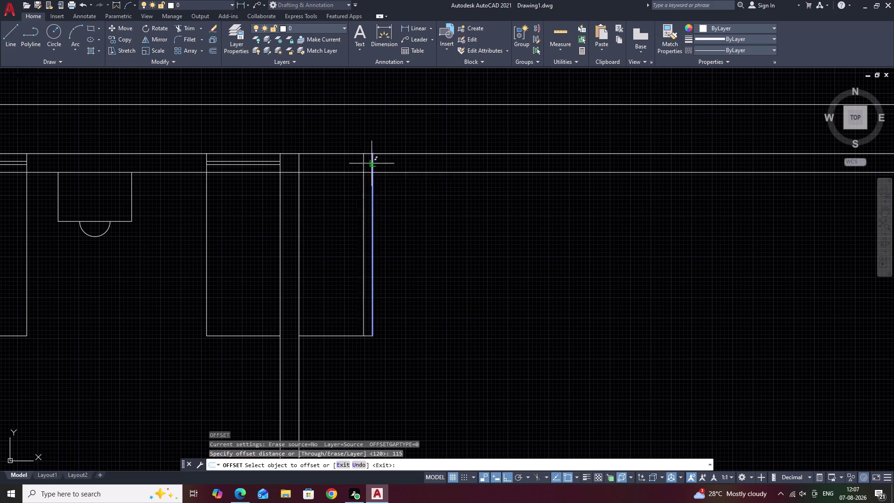
click(412, 160)
key(Escape)
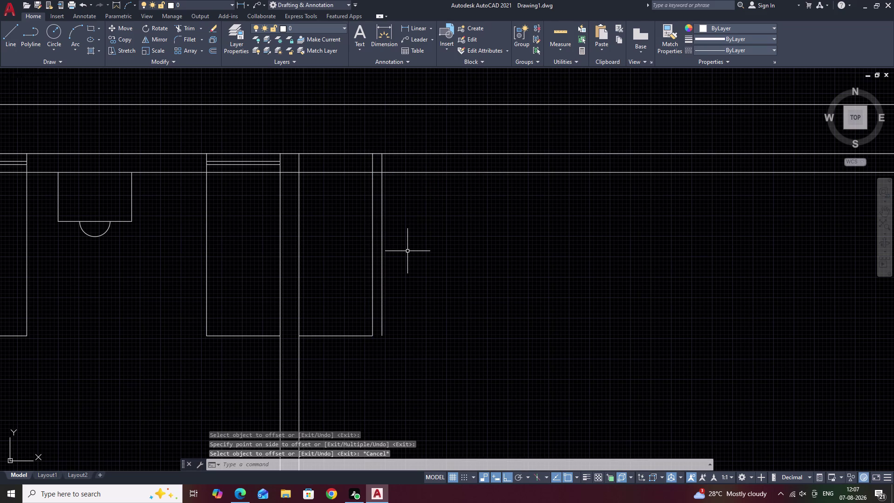
Trim the new line back to the wall band, then zoom out to the whole plan.
text(TR)
key(space)
click(381, 232)
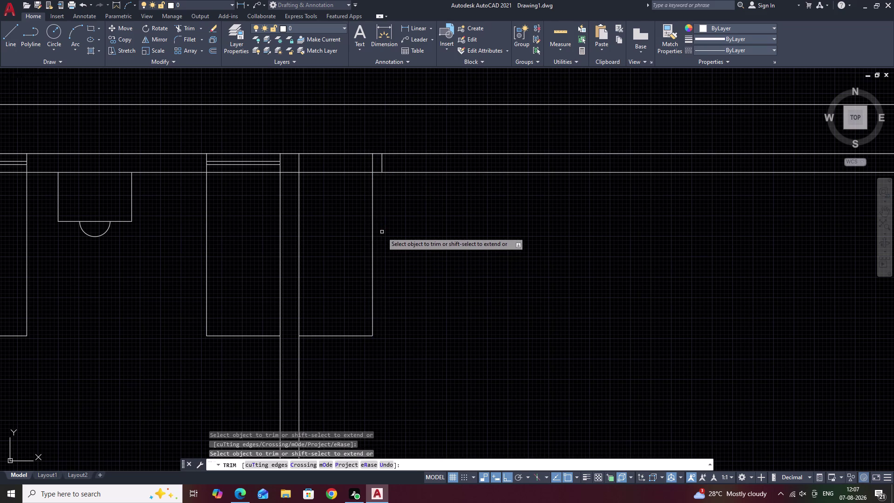
key(Escape)
scroll(down, 3)
middle_drag(428, 240, 425, 273)
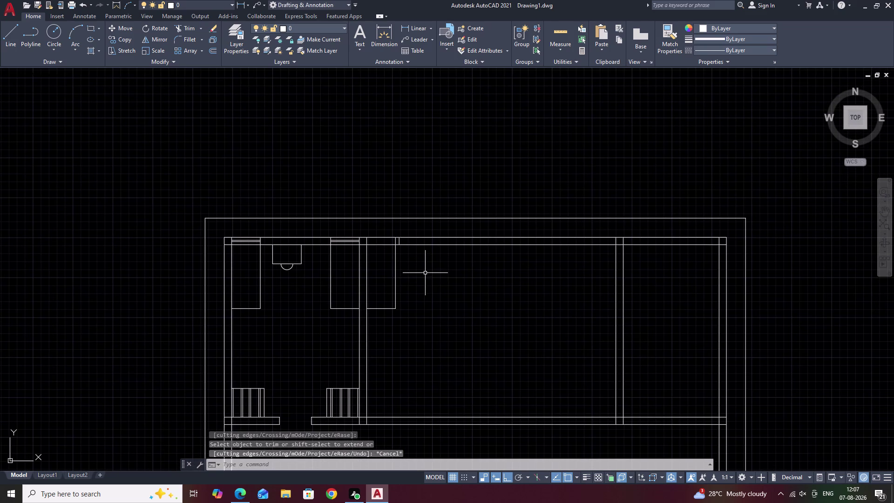
scroll(up, 3)
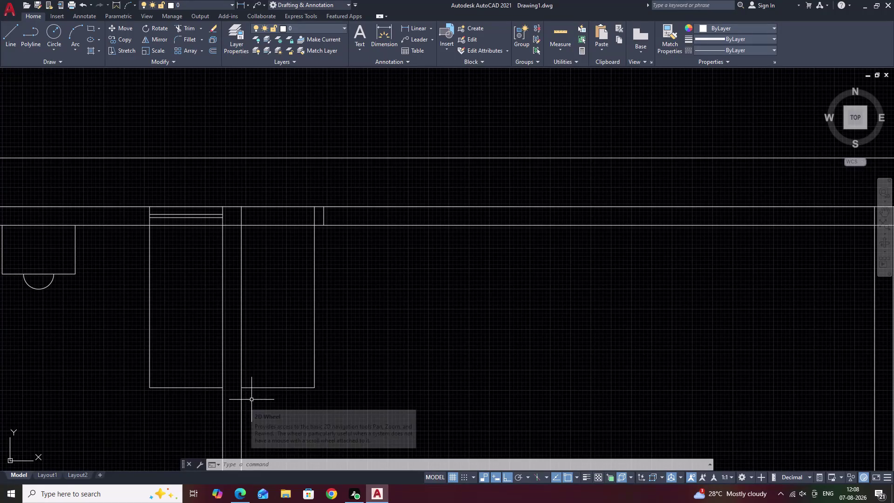
middle_click(108, 294)
scroll(up, 3)
middle_drag(109, 296, 90, 305)
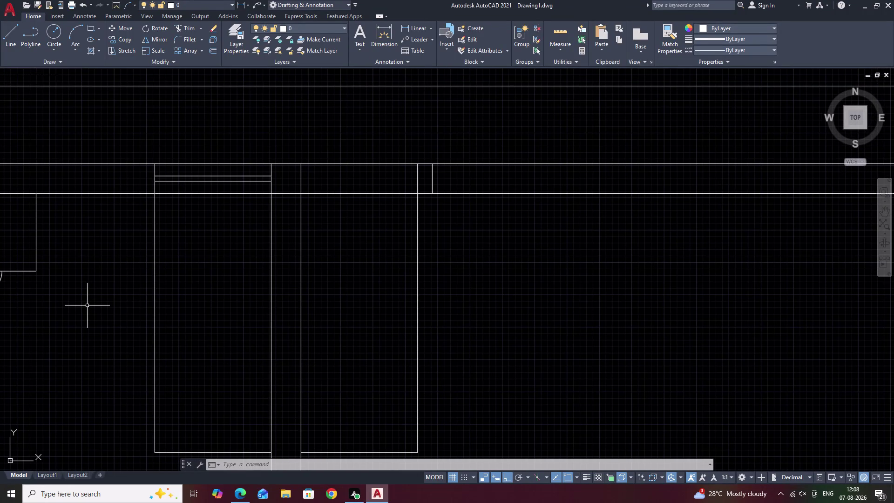